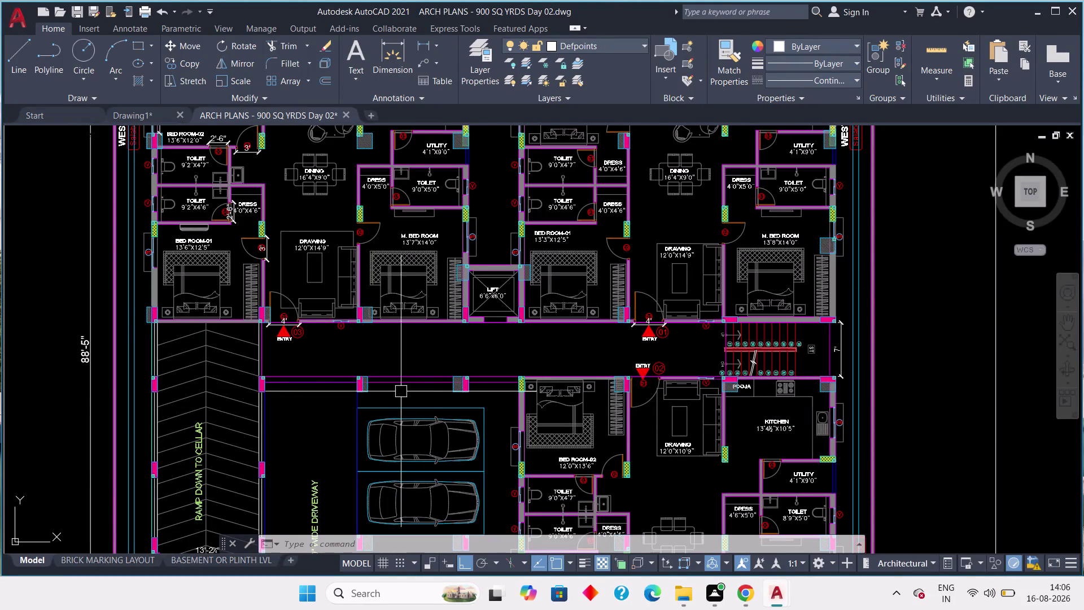
Center the ARCH PLANS reference on the corridor entry doors and upper unit block.
scroll(up, 3)
scroll(down, 3)
middle_drag(276, 335, 285, 347)
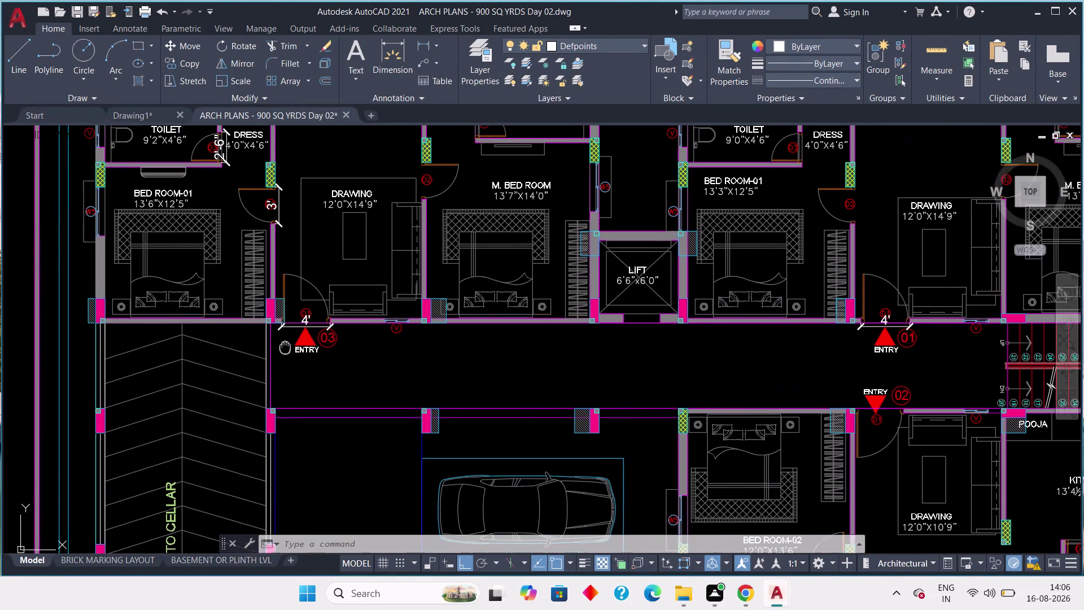
middle_drag(284, 347, 285, 348)
scroll(down, 3)
middle_drag(294, 348, 337, 391)
middle_click(339, 392)
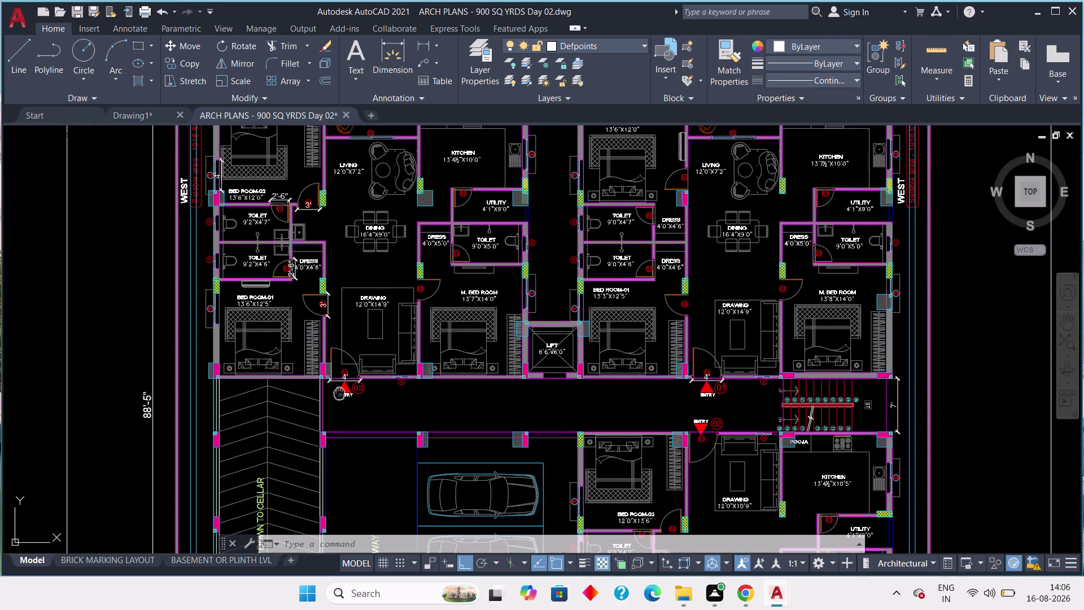
Switch to Drawing1 and bring the whole wall plan into view.
click(129, 112)
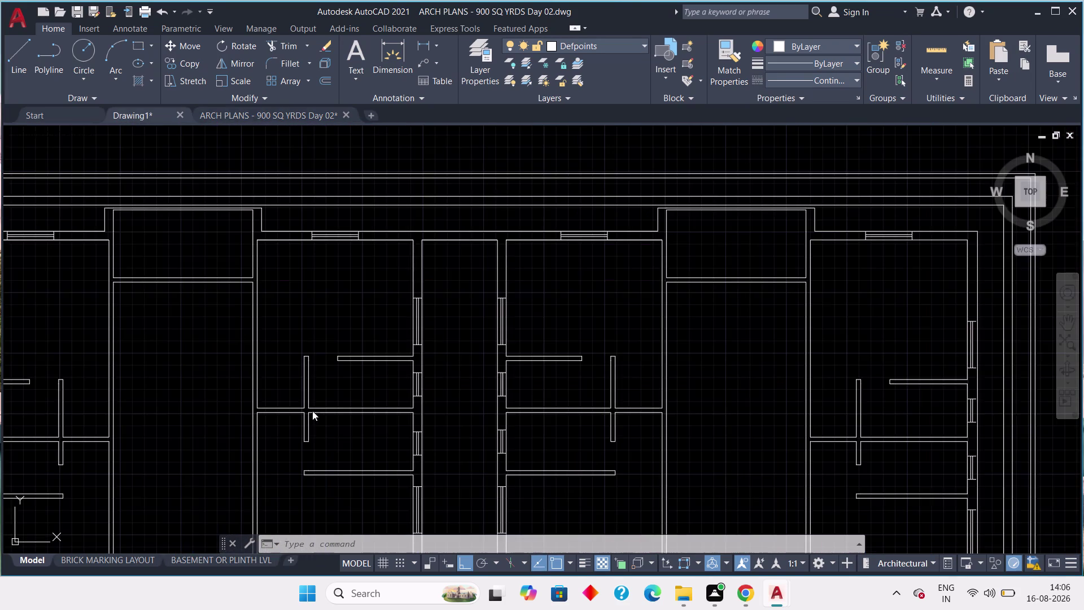
middle_drag(337, 436, 432, 273)
scroll(down, 3)
middle_drag(322, 311, 361, 349)
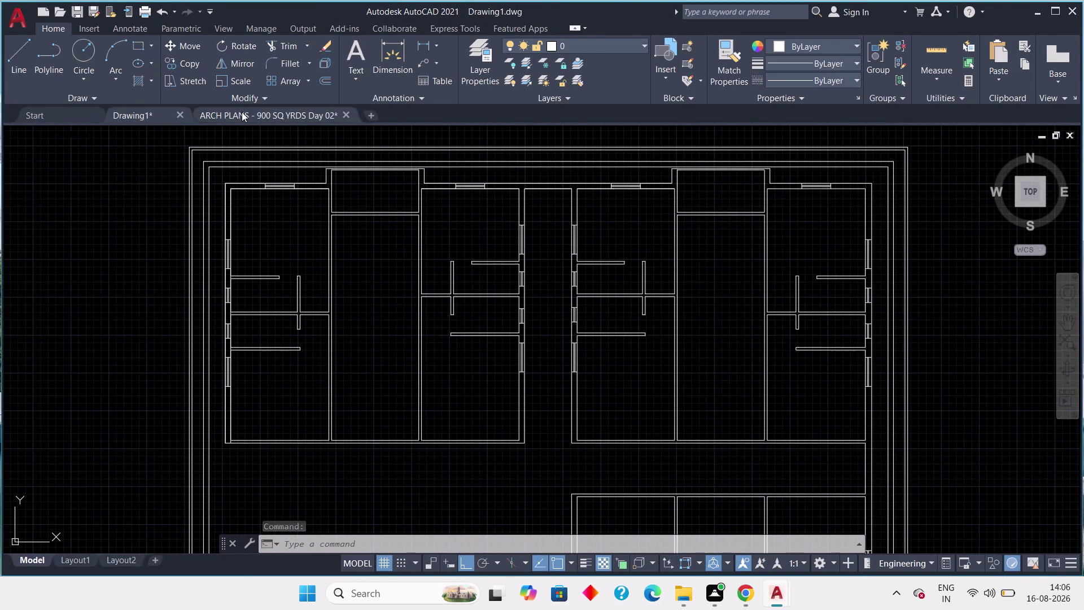
Check the ENTRY 03 door area in ARCH PLANS, then return to Drawing1.
click(243, 112)
middle_drag(383, 357, 401, 303)
scroll(up, 3)
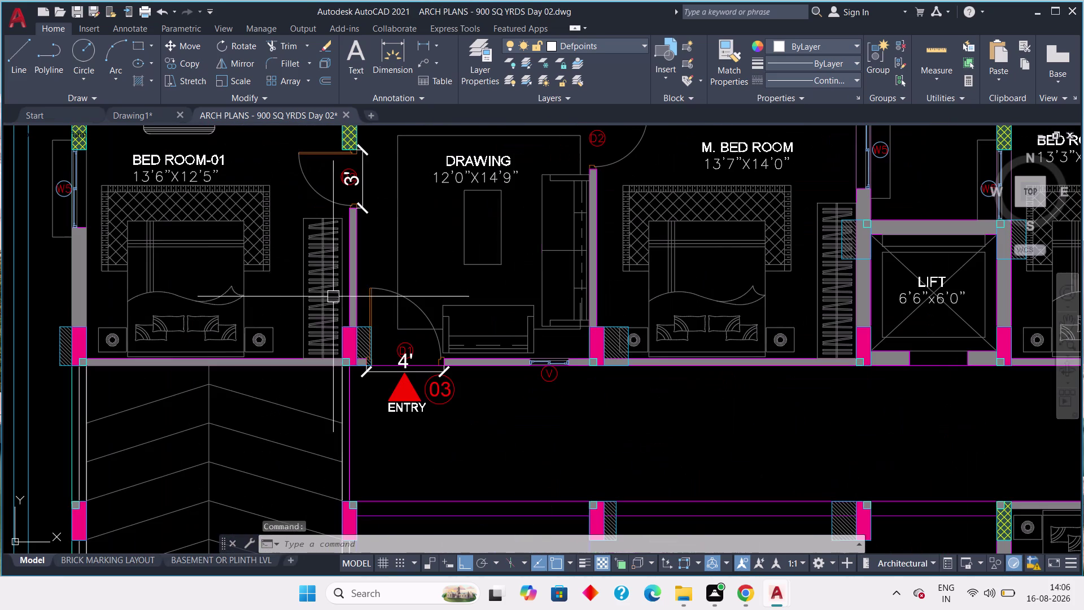
click(130, 116)
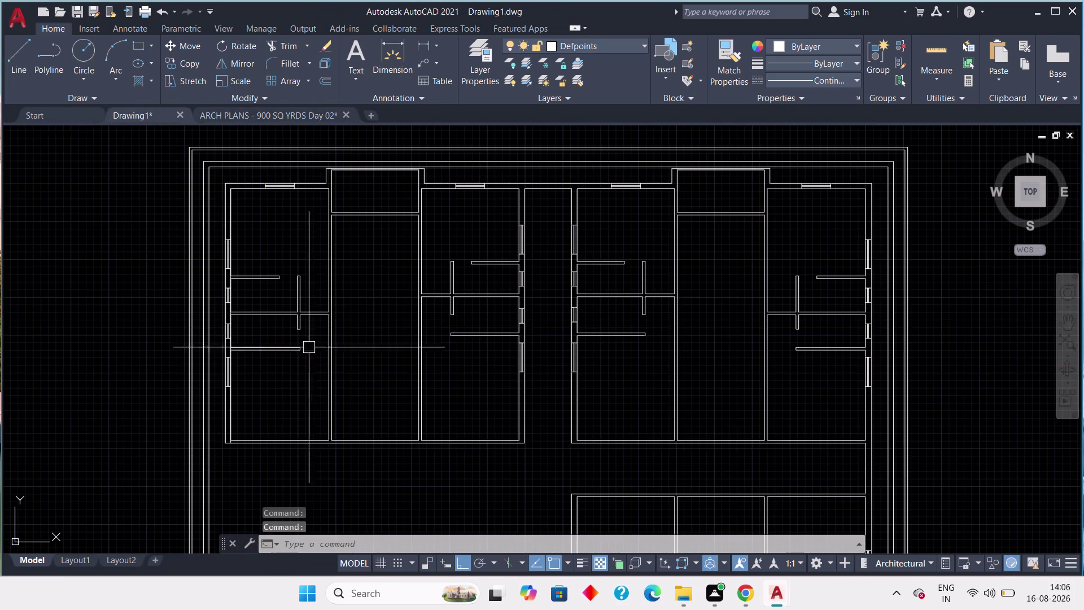
Pan the reference along the corridor past the lift and ENTRY 01–03, then return to Drawing1.
click(260, 110)
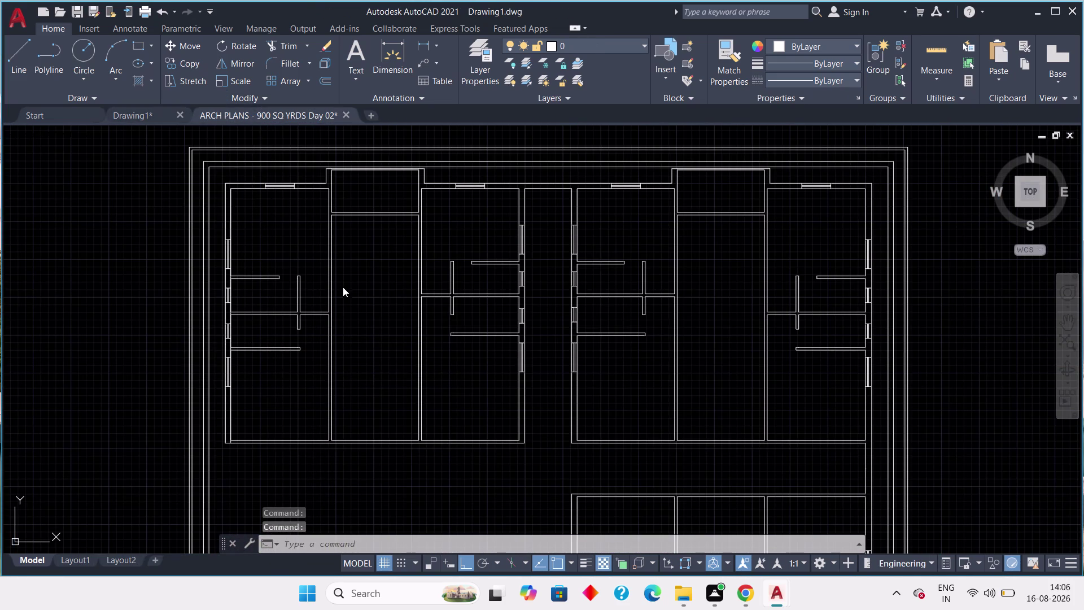
middle_drag(424, 348, 364, 334)
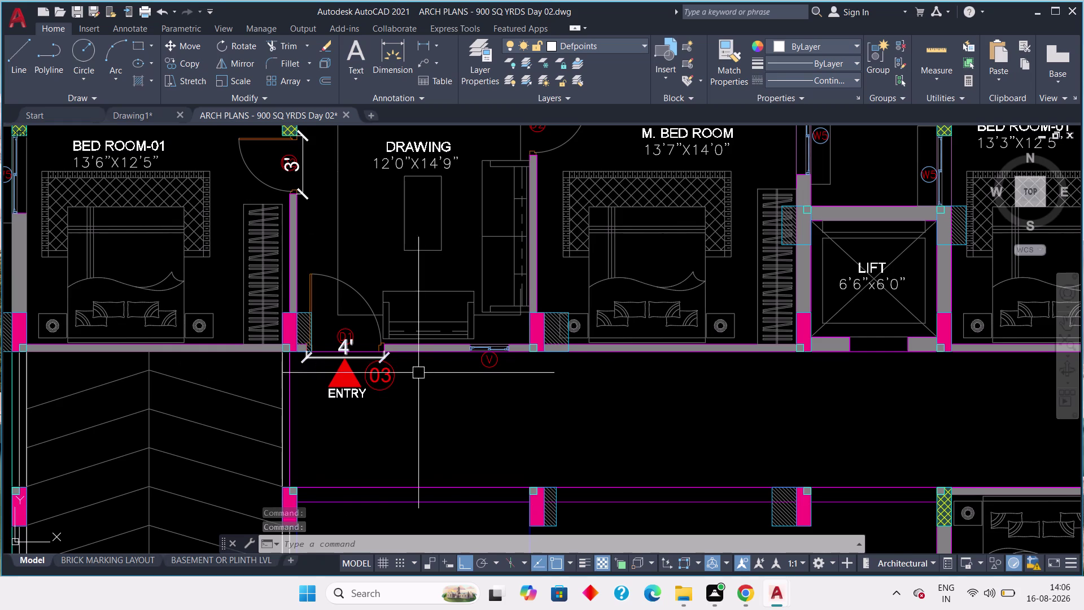
scroll(up, 3)
scroll(down, 3)
middle_drag(583, 361, 460, 300)
scroll(up, 3)
middle_drag(408, 300, 322, 304)
middle_drag(645, 307, 299, 297)
scroll(down, 3)
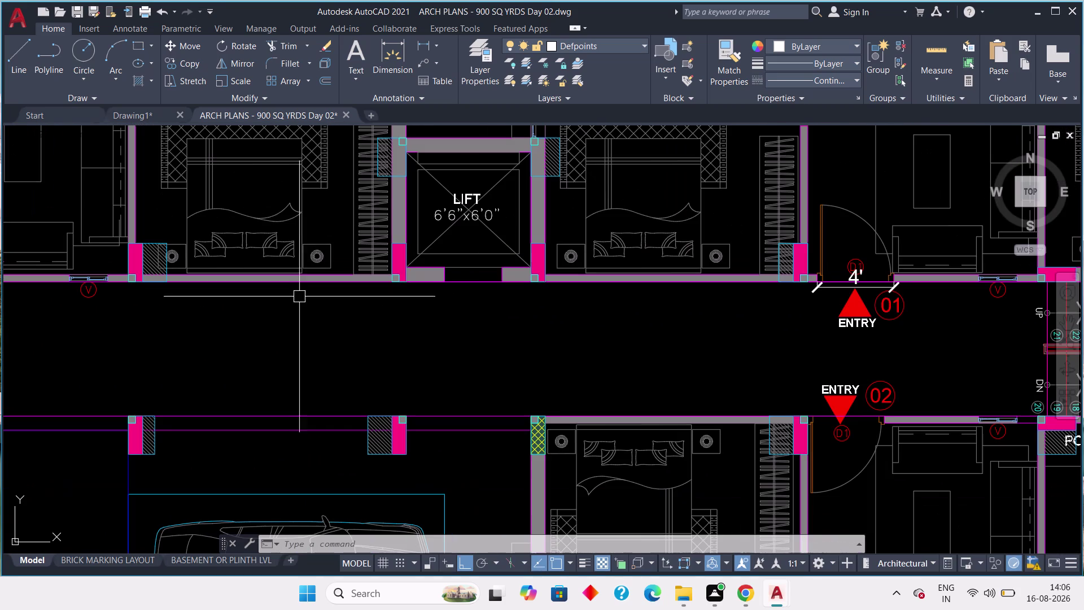
middle_drag(152, 282, 361, 277)
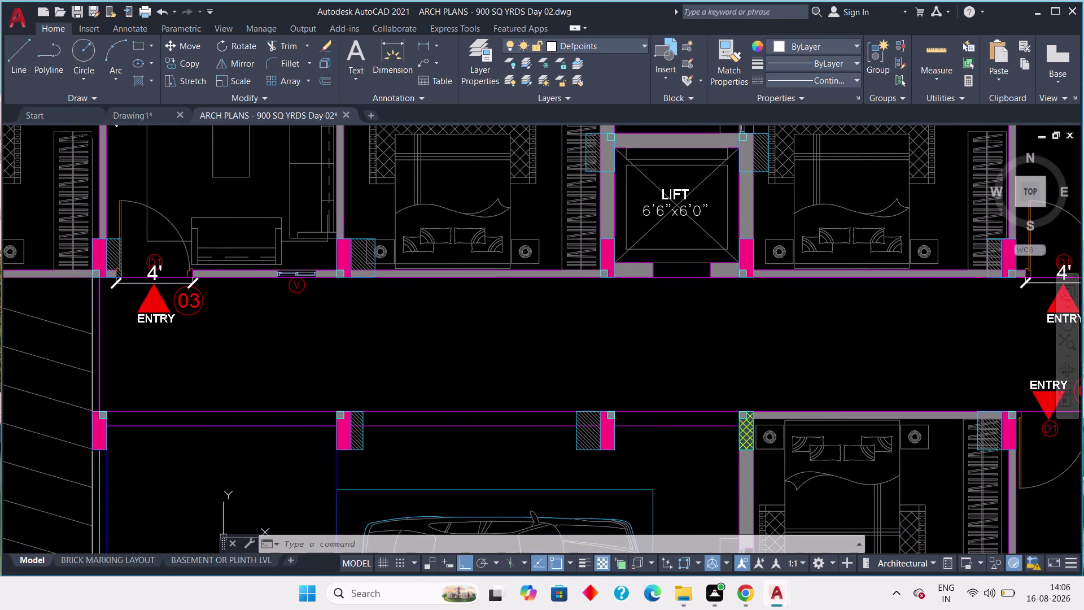
middle_drag(90, 282, 164, 292)
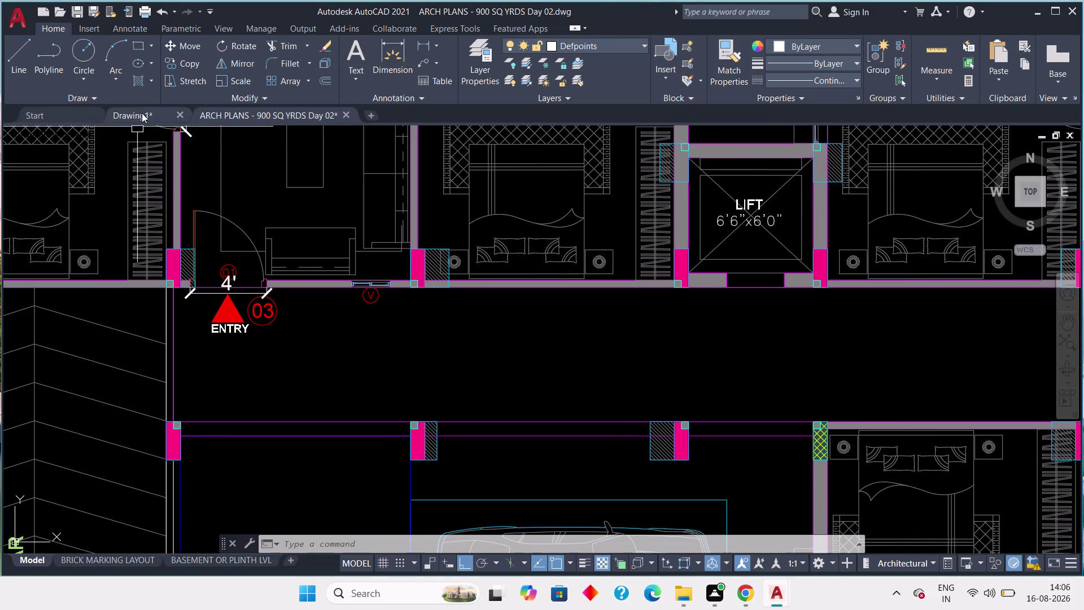
click(141, 113)
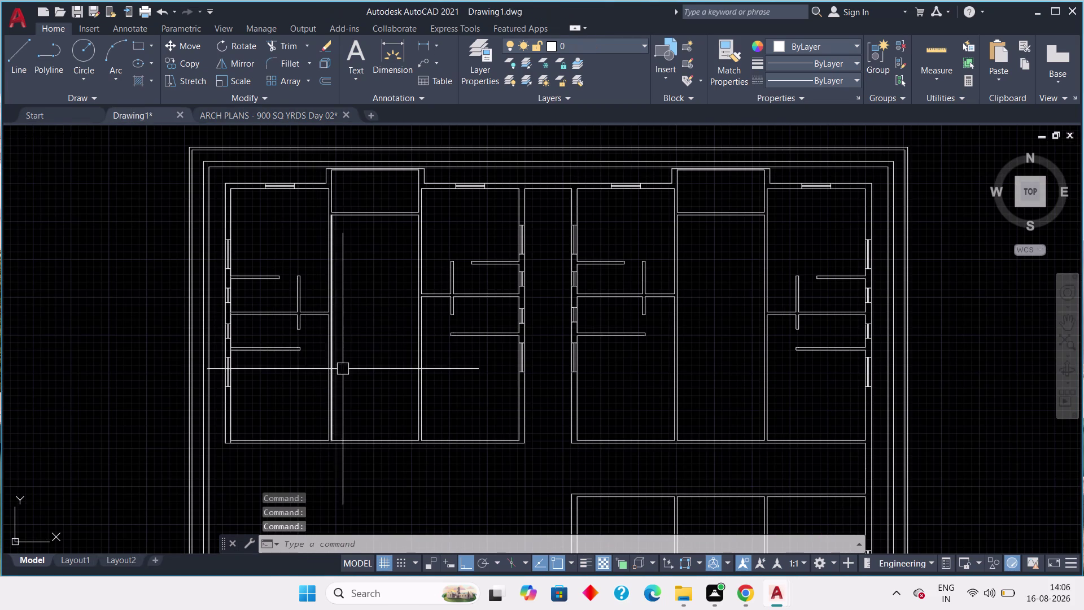
middle_drag(347, 376, 277, 268)
scroll(up, 3)
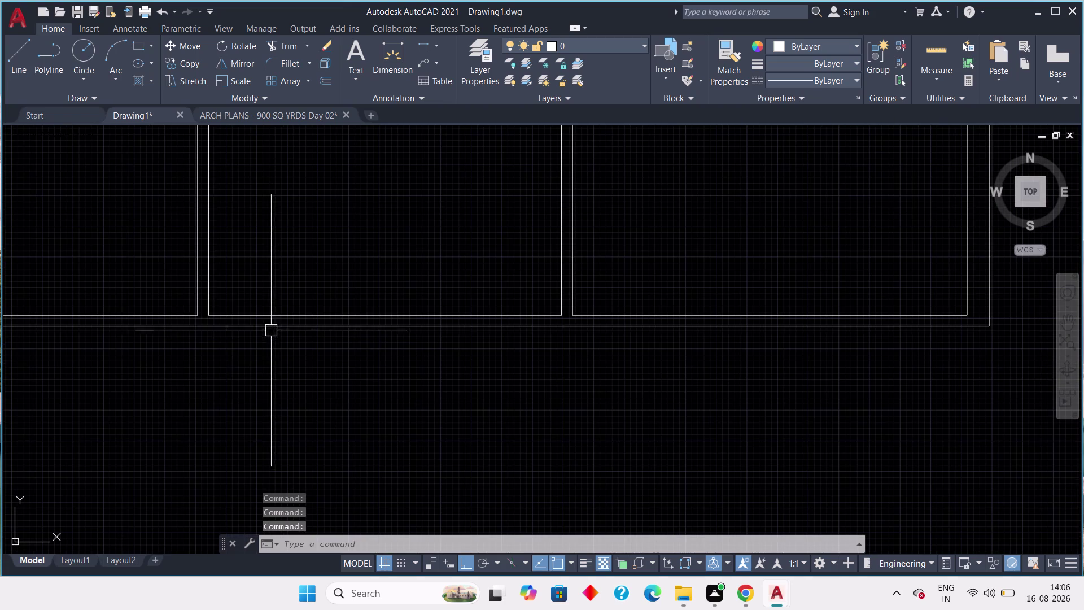
click(8, 50)
scroll(up, 3)
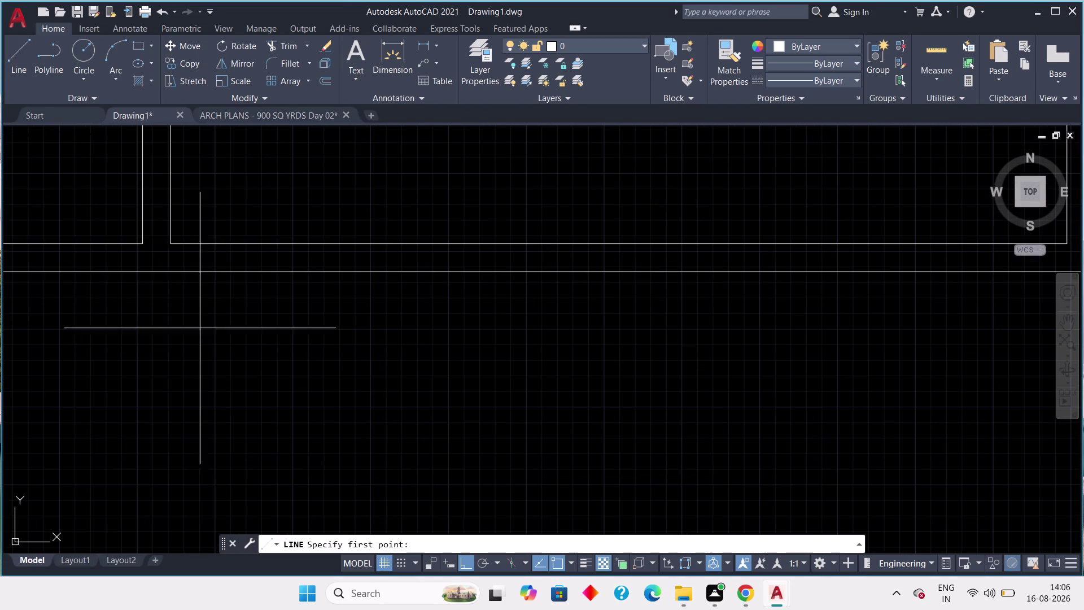
click(173, 245)
click(174, 271)
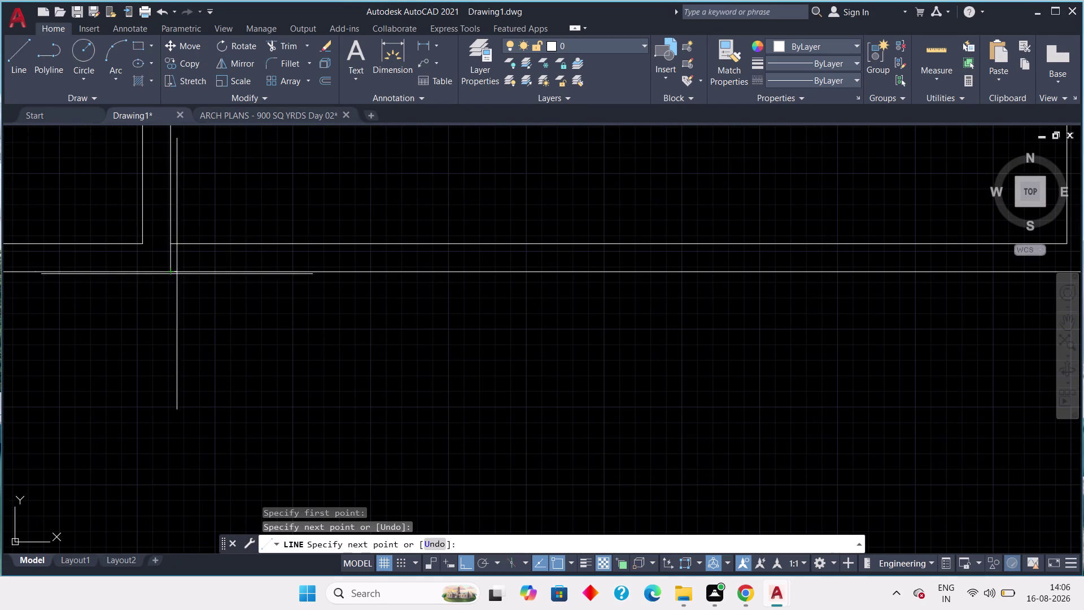
key(Escape)
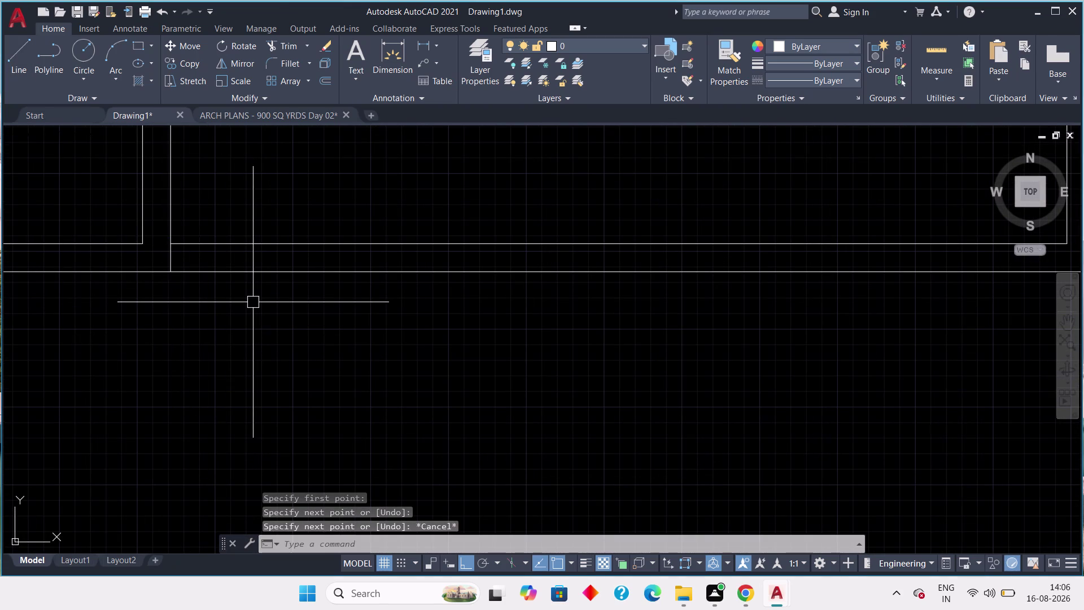
scroll(down, 3)
middle_drag(453, 193, 315, 250)
scroll(down, 3)
scroll(down, 3)
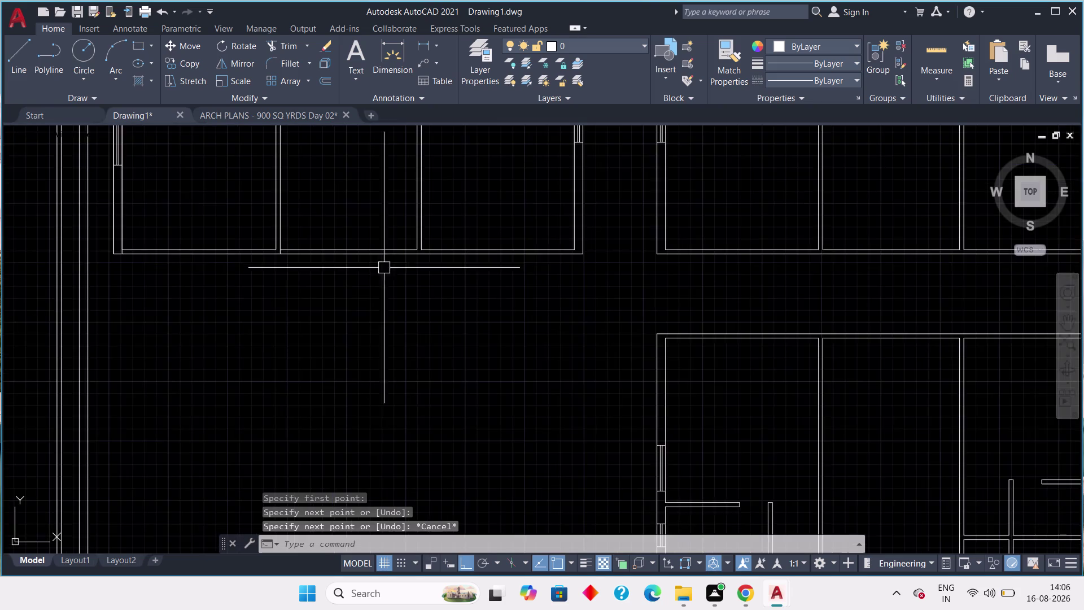
middle_drag(426, 274, 325, 277)
scroll(down, 3)
scroll(up, 3)
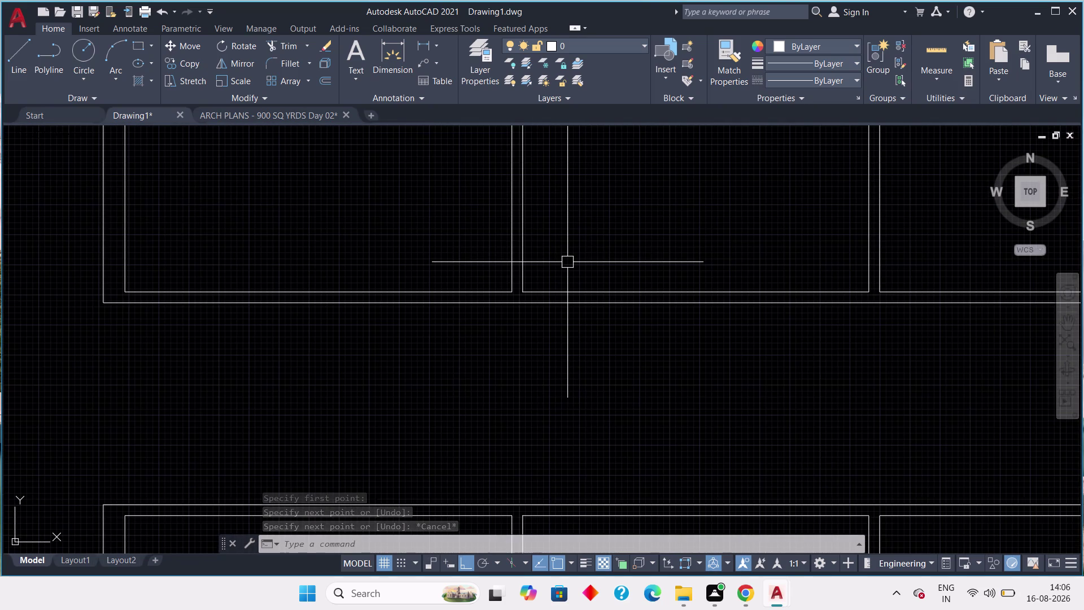
key(space)
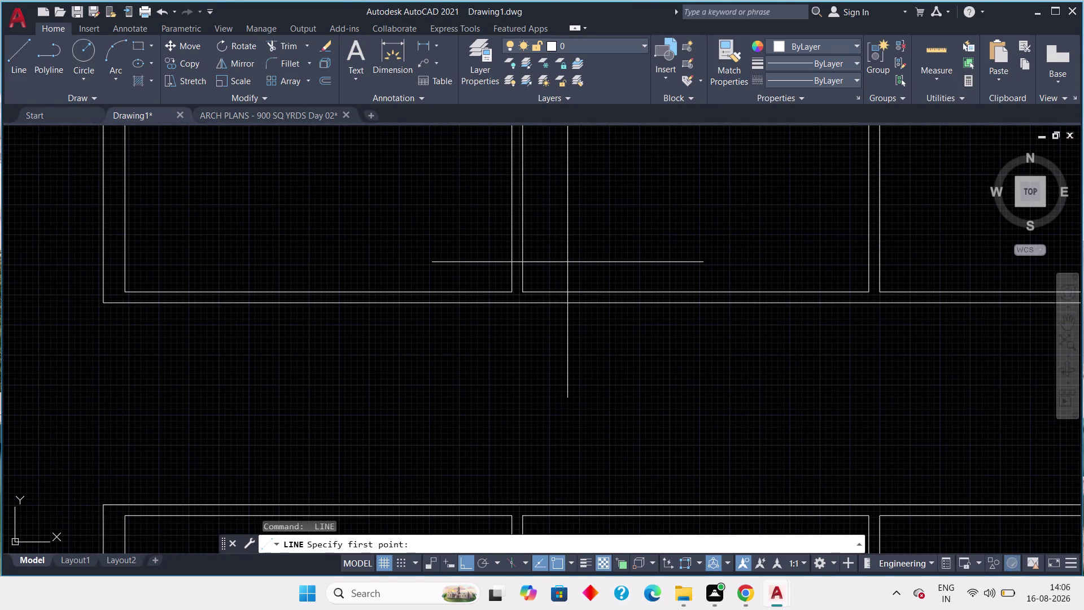
scroll(up, 3)
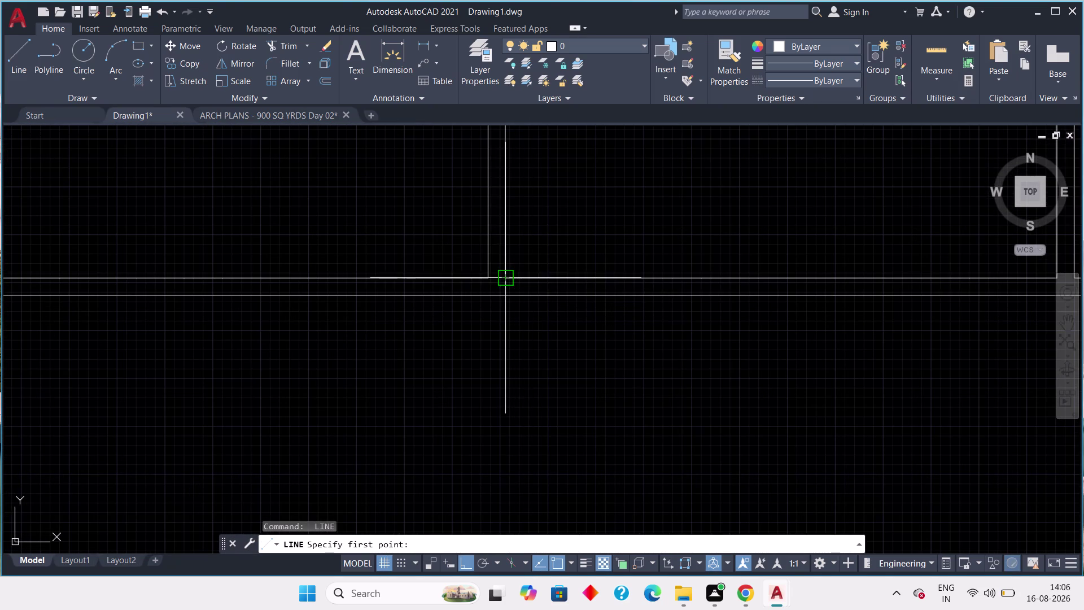
click(508, 280)
click(507, 299)
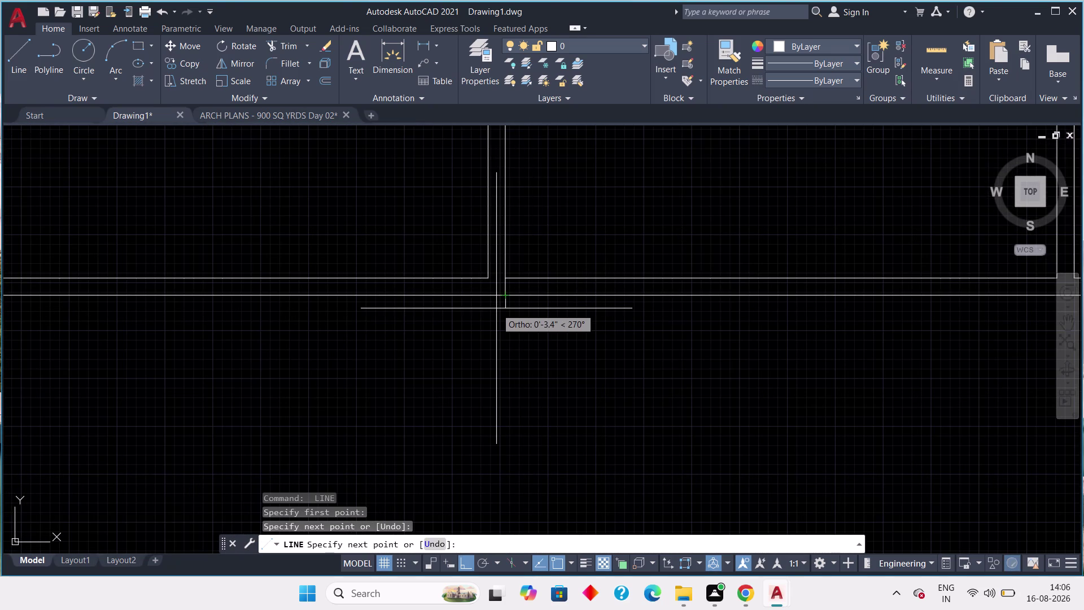
key(Escape)
scroll(down, 3)
middle_drag(513, 347, 464, 301)
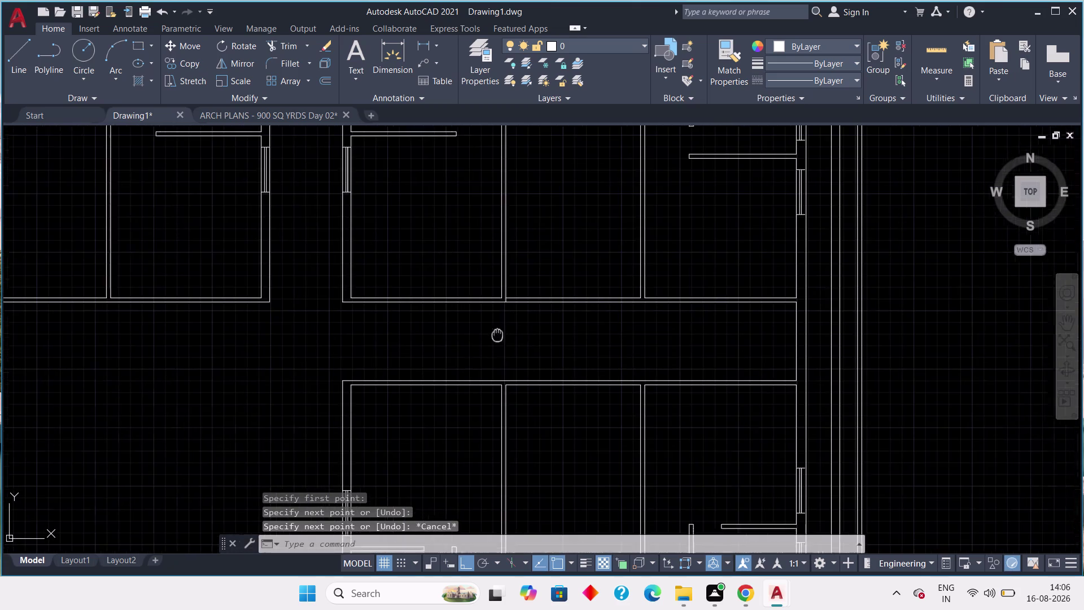
middle_drag(463, 301, 436, 247)
scroll(down, 3)
middle_drag(422, 405, 420, 365)
middle_drag(432, 316, 402, 382)
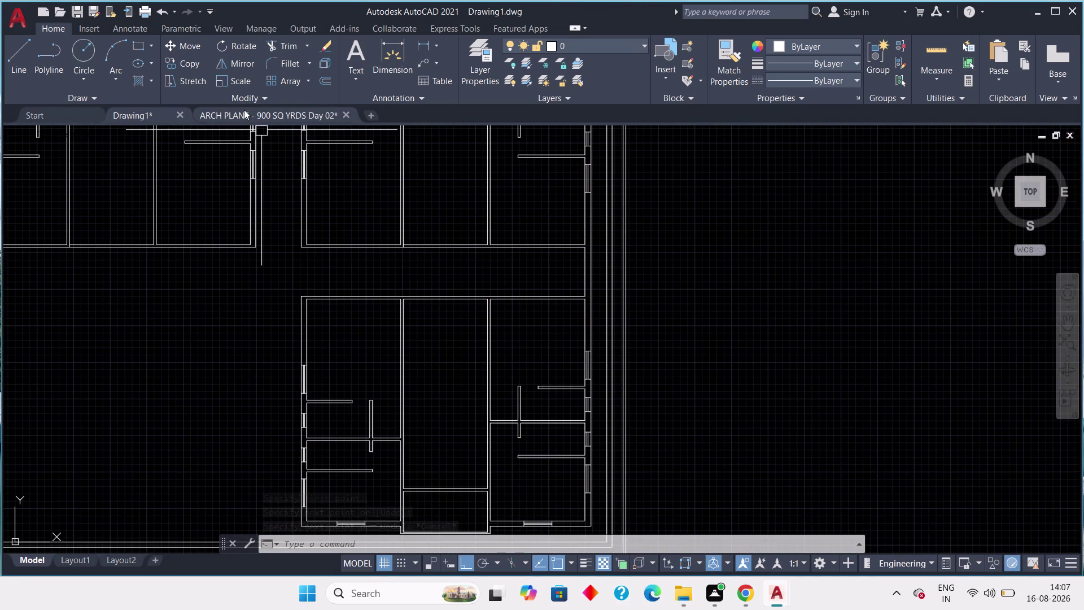
click(244, 110)
scroll(down, 3)
middle_drag(509, 333, 459, 306)
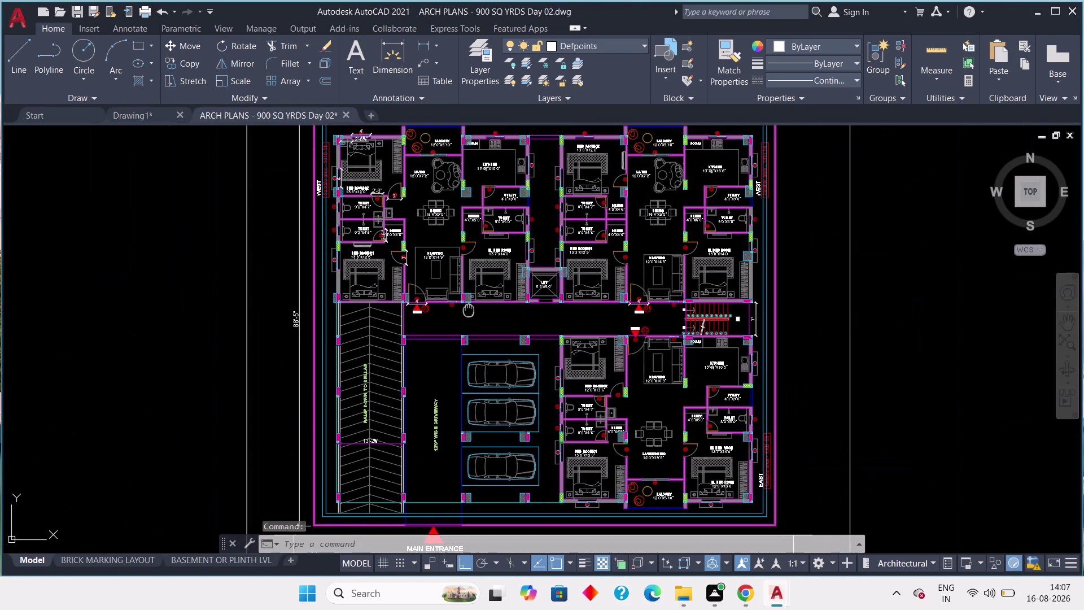
middle_drag(458, 306, 445, 301)
scroll(up, 3)
middle_drag(572, 305, 566, 324)
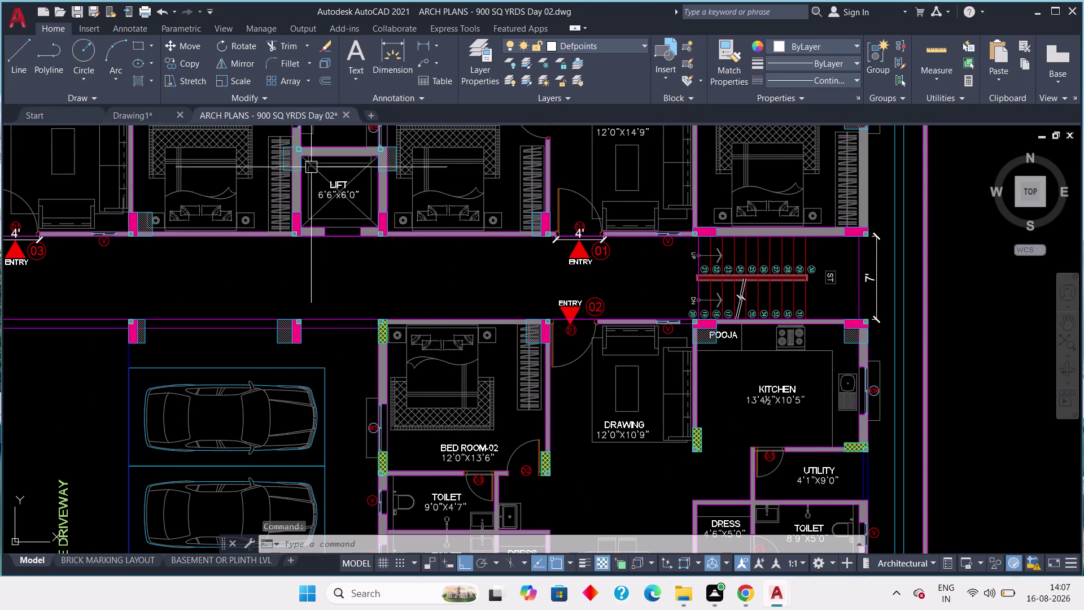
click(120, 112)
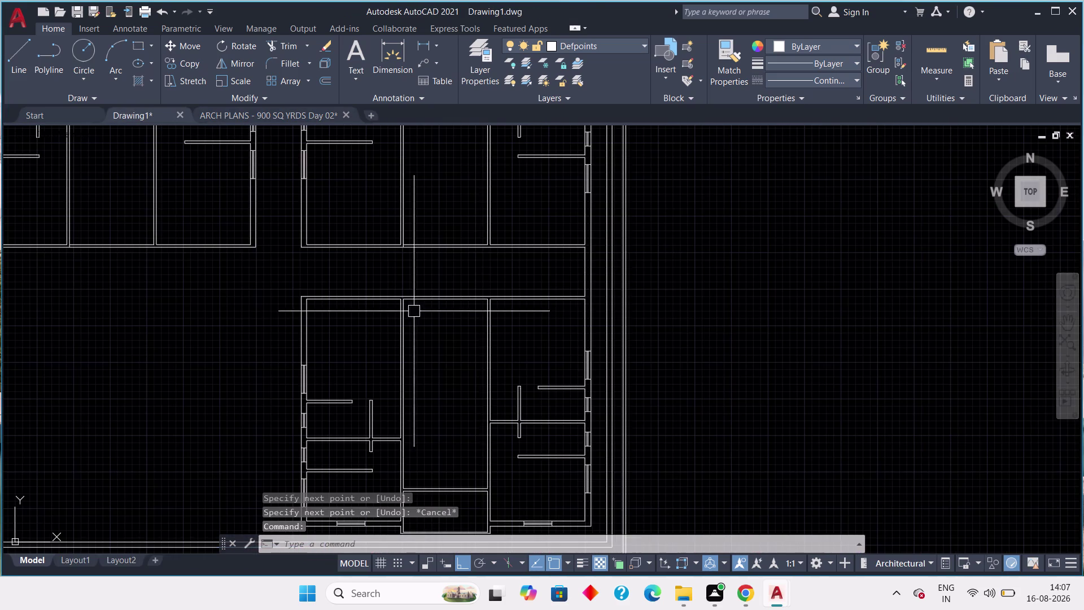
scroll(up, 3)
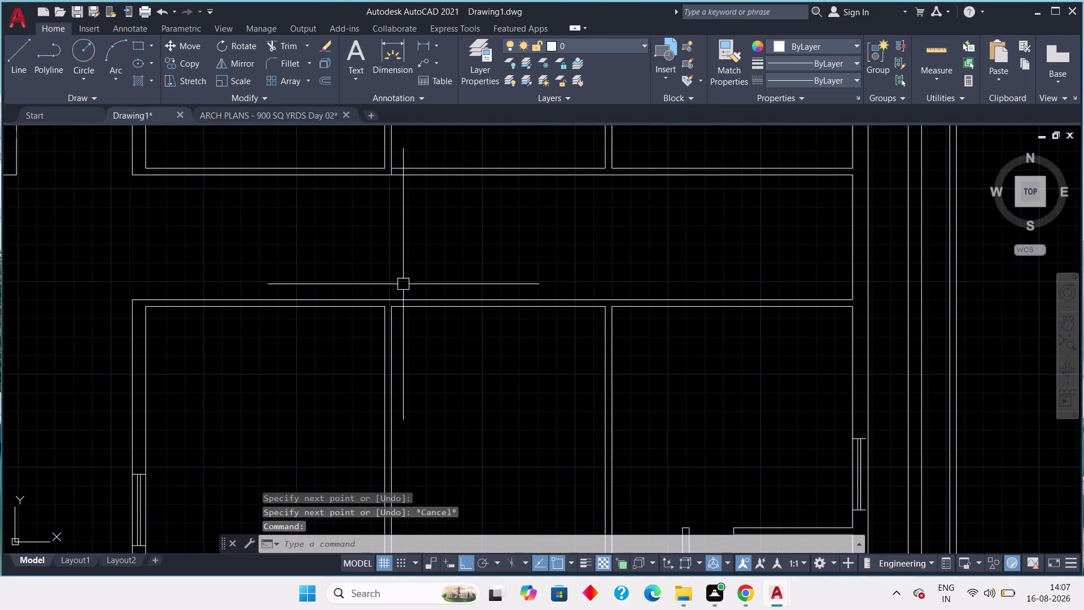
scroll(down, 3)
middle_drag(417, 257, 435, 308)
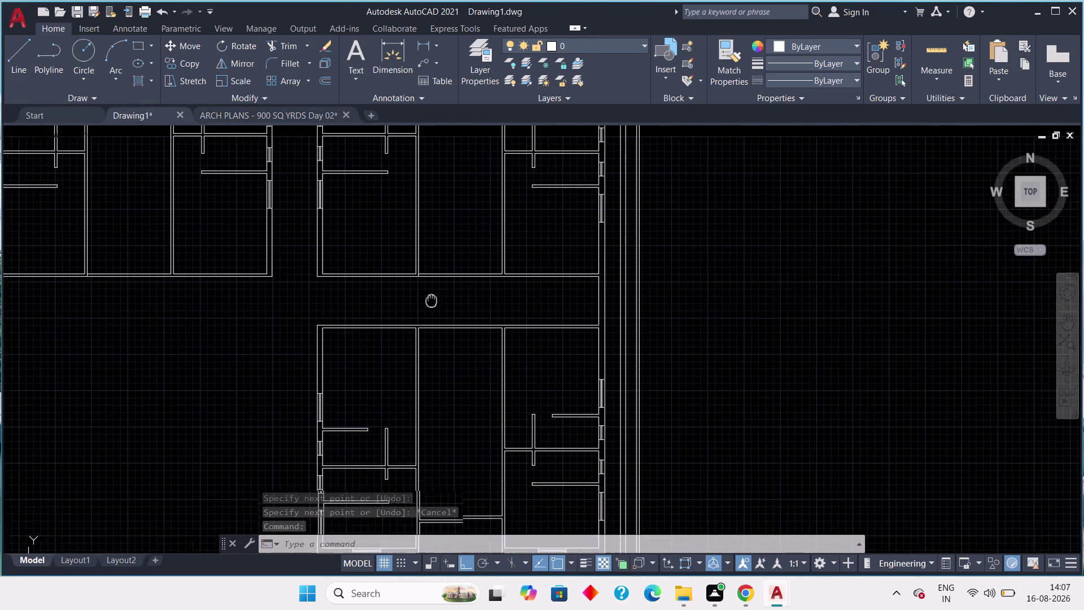
middle_drag(434, 307, 441, 337)
scroll(up, 3)
middle_drag(440, 356, 448, 290)
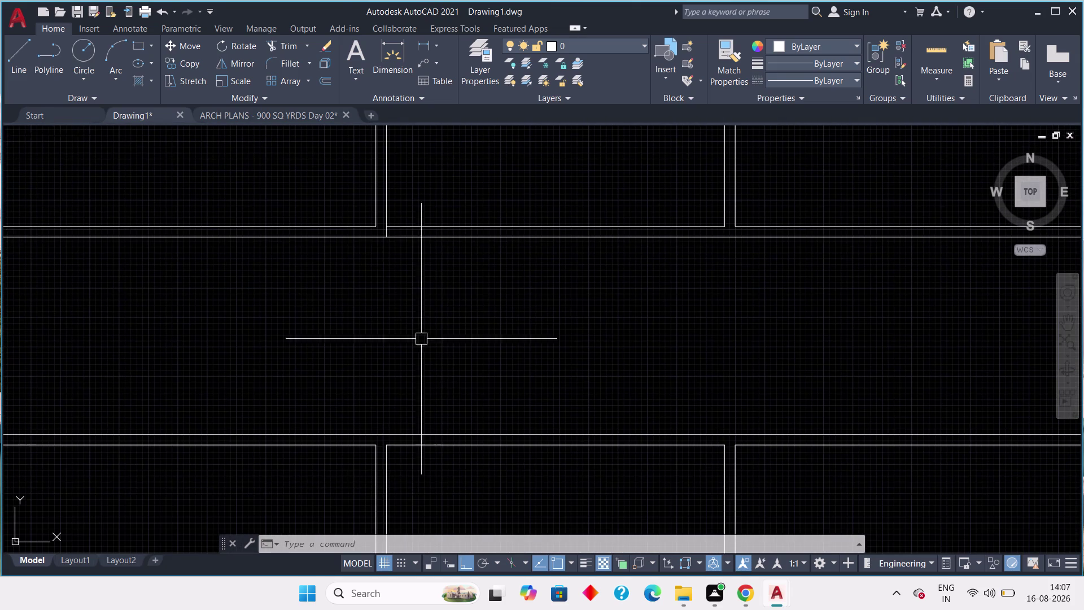
click(22, 58)
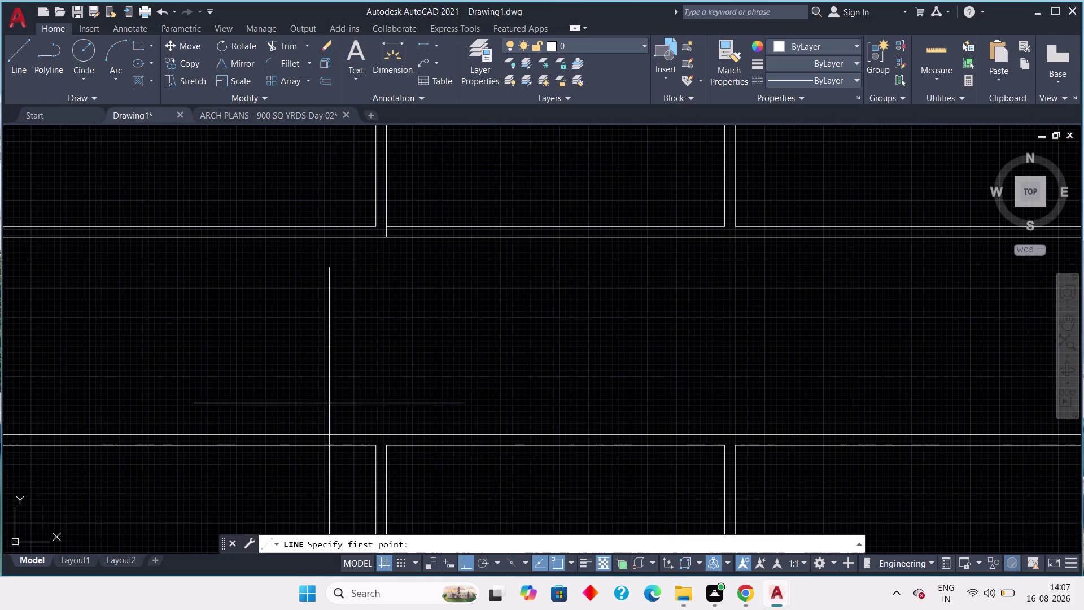
scroll(up, 3)
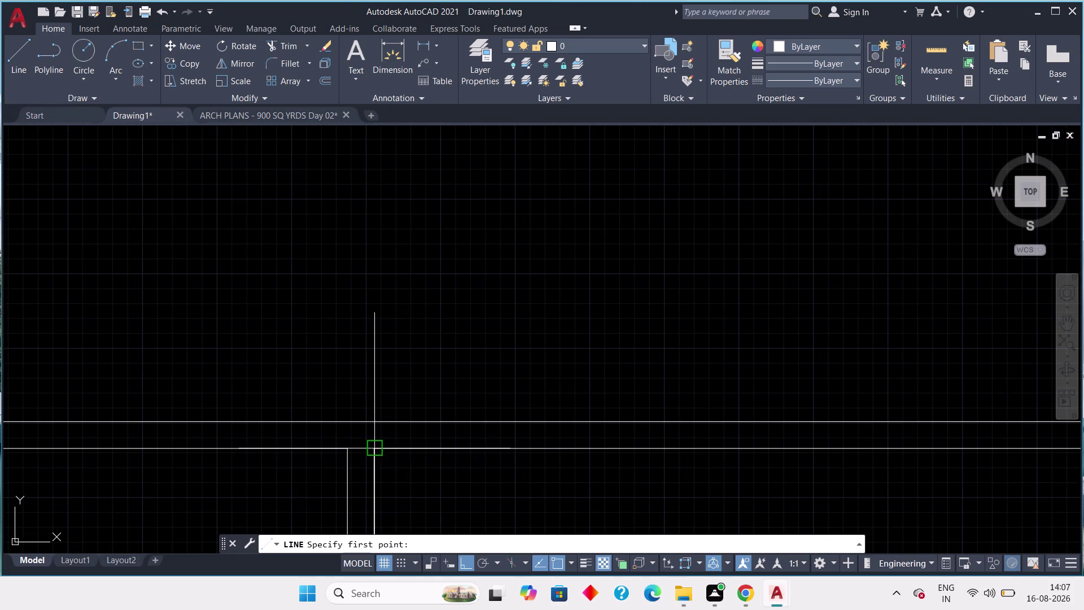
click(372, 454)
click(373, 426)
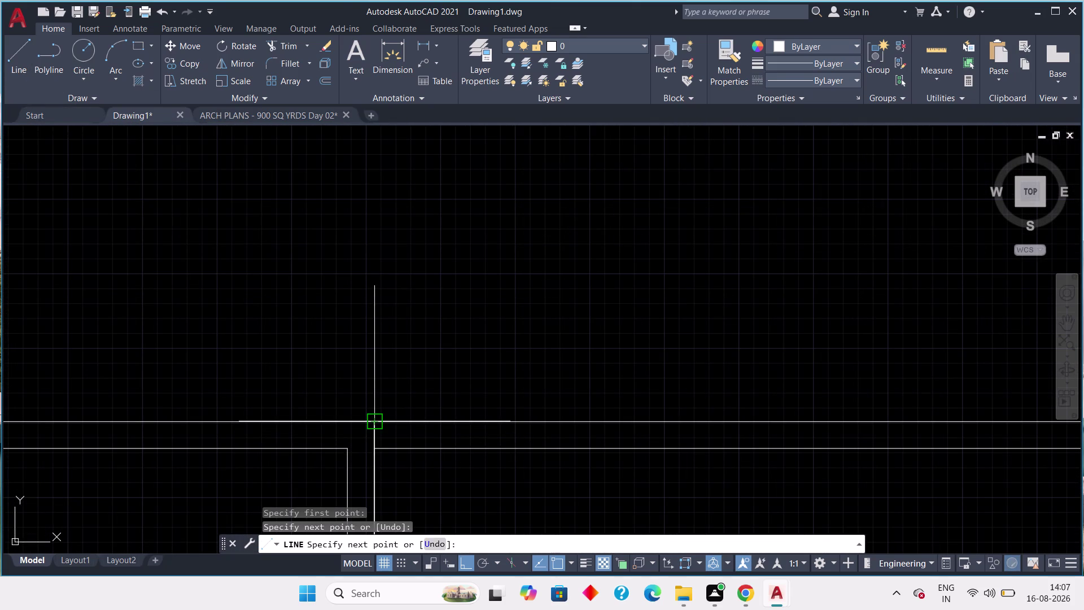
key(Escape)
key(Escape)
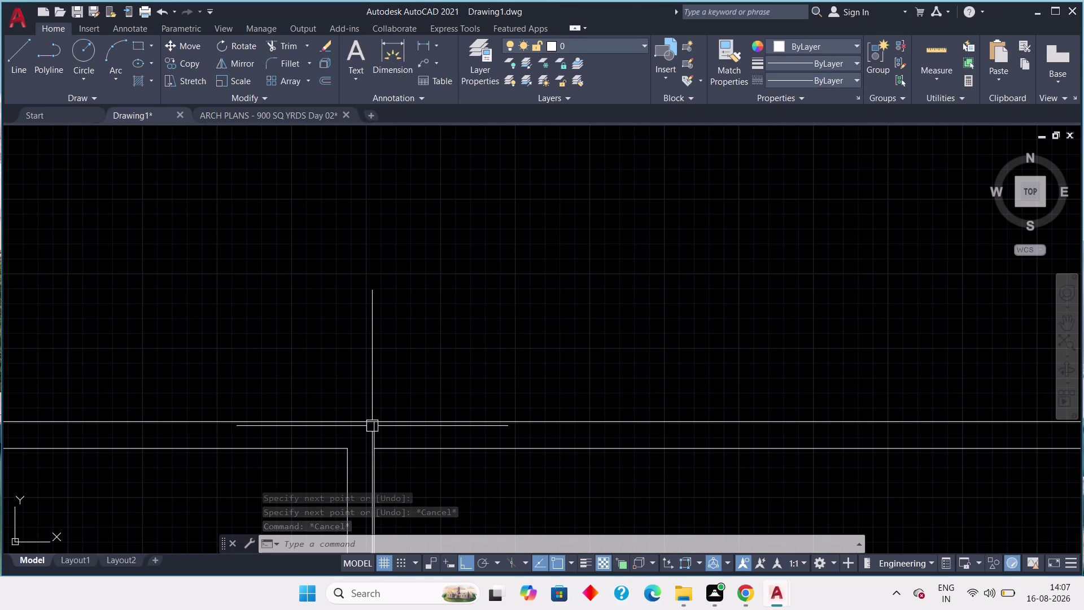
scroll(down, 3)
middle_drag(398, 393, 374, 420)
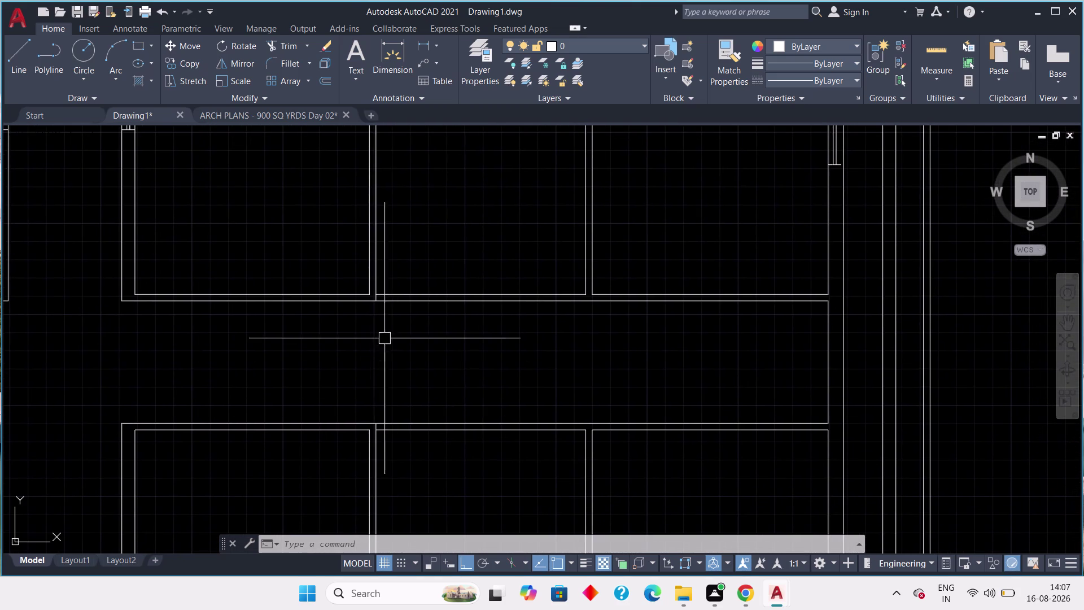
scroll(up, 3)
middle_drag(392, 325, 398, 340)
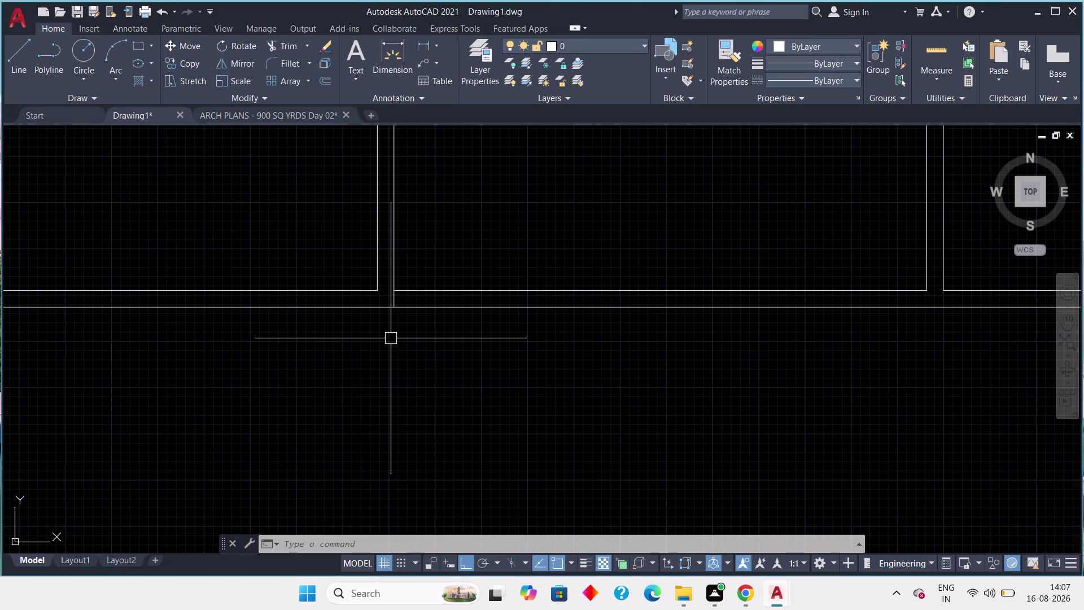
text(off 4)
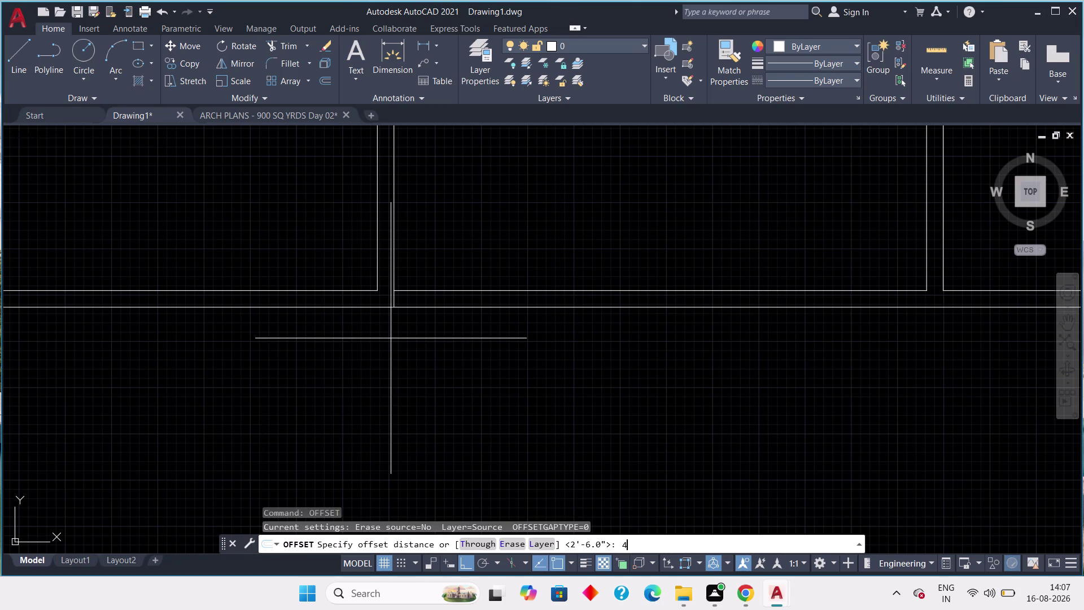
Set the offset distance to 4 feet and copy the first corridor edge line.
text(')
key(space)
scroll(up, 3)
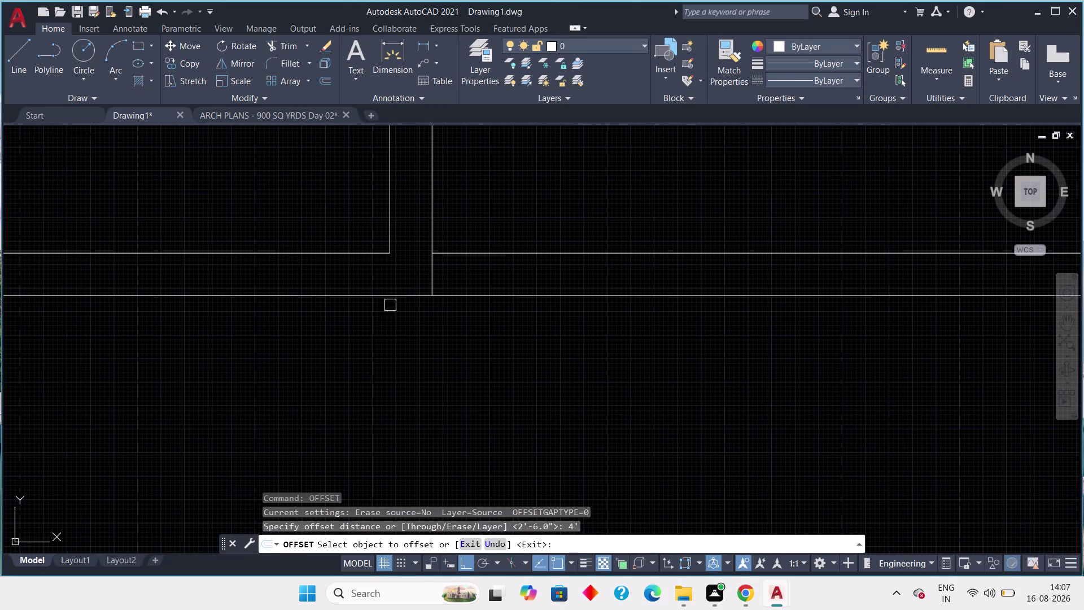
click(434, 278)
click(482, 273)
Offset a second corridor wall line 4 feet.
scroll(down, 3)
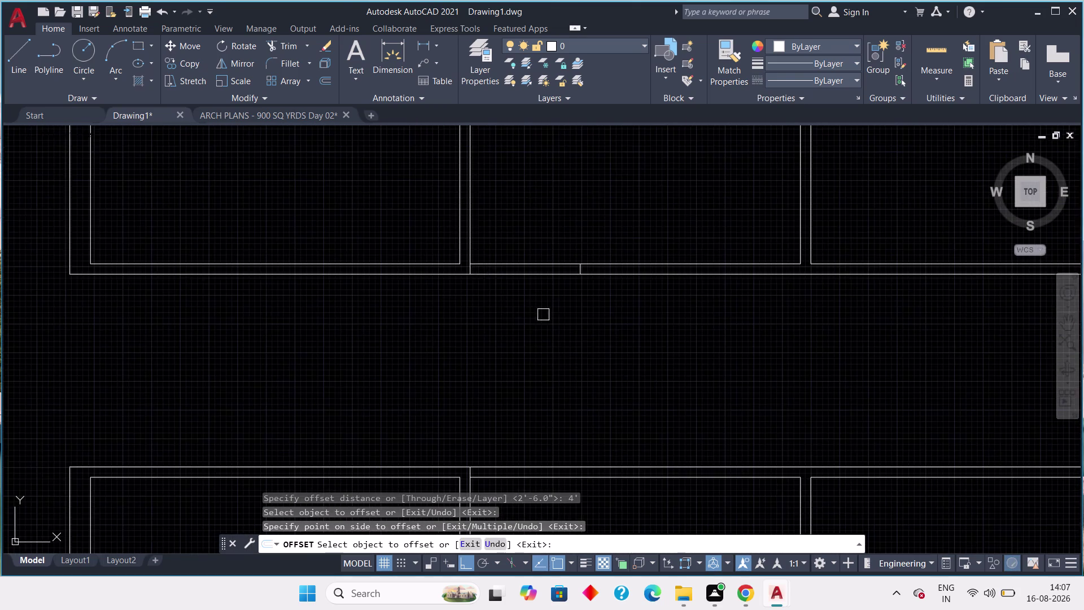
scroll(down, 3)
middle_drag(544, 315, 523, 319)
scroll(up, 3)
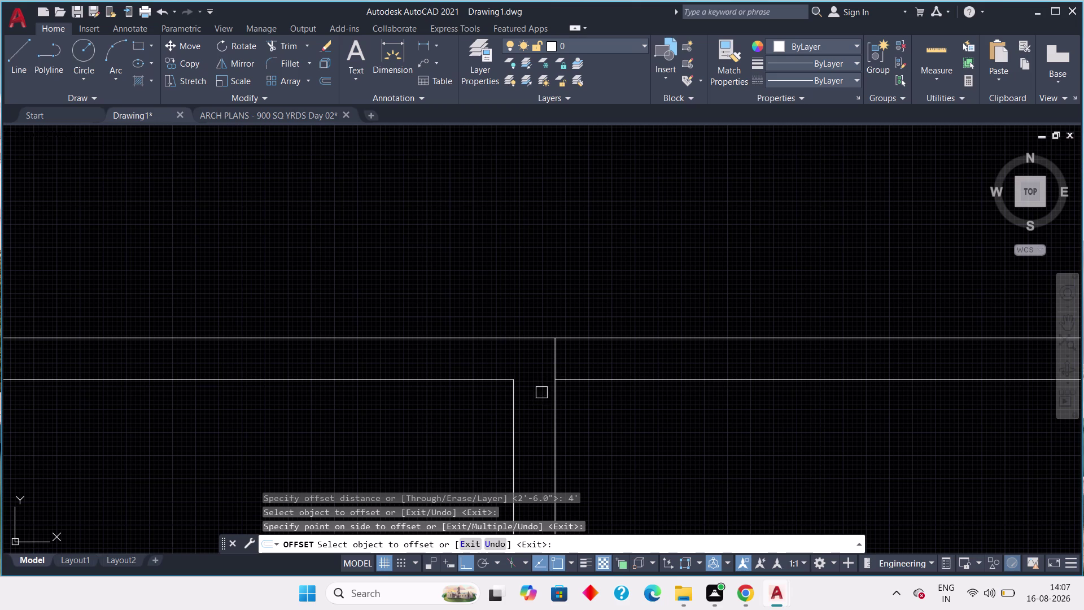
click(556, 359)
click(608, 362)
Offset a third corridor wall line 4 feet and end the Offset command.
scroll(down, 3)
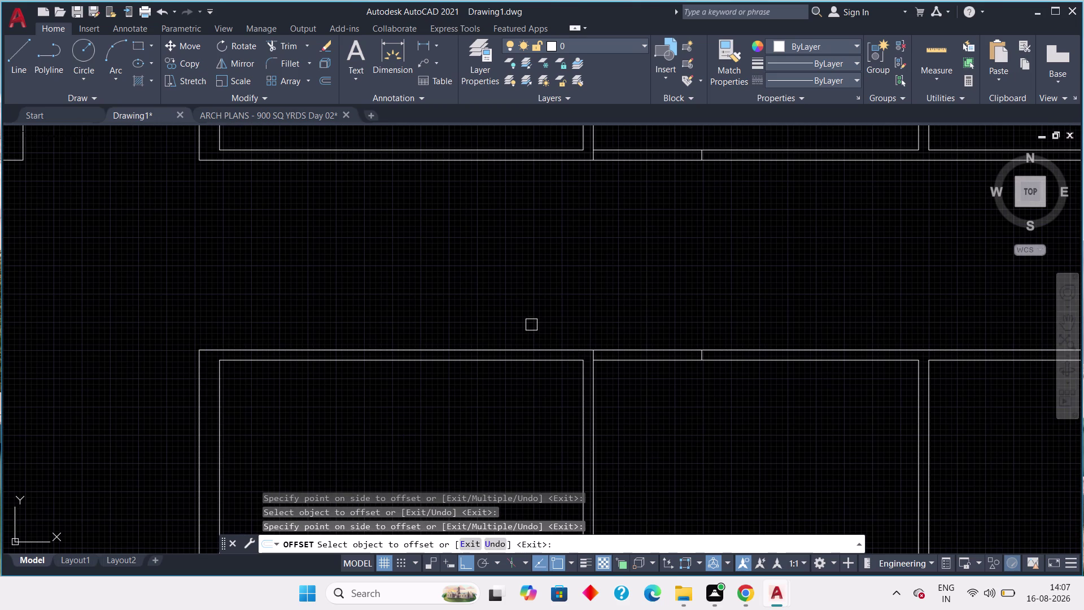
scroll(down, 3)
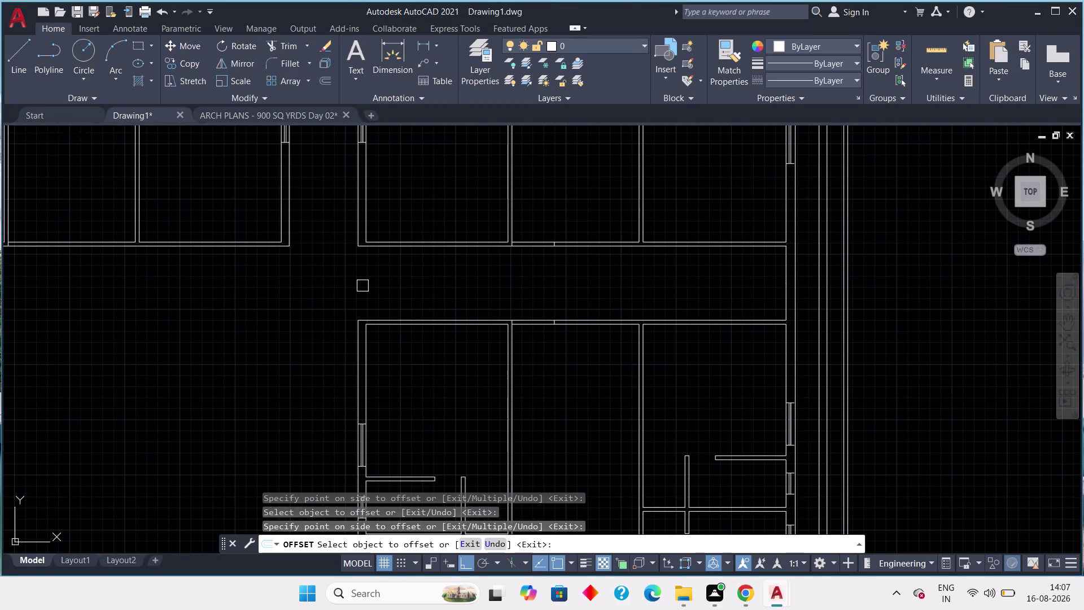
middle_drag(294, 280, 502, 305)
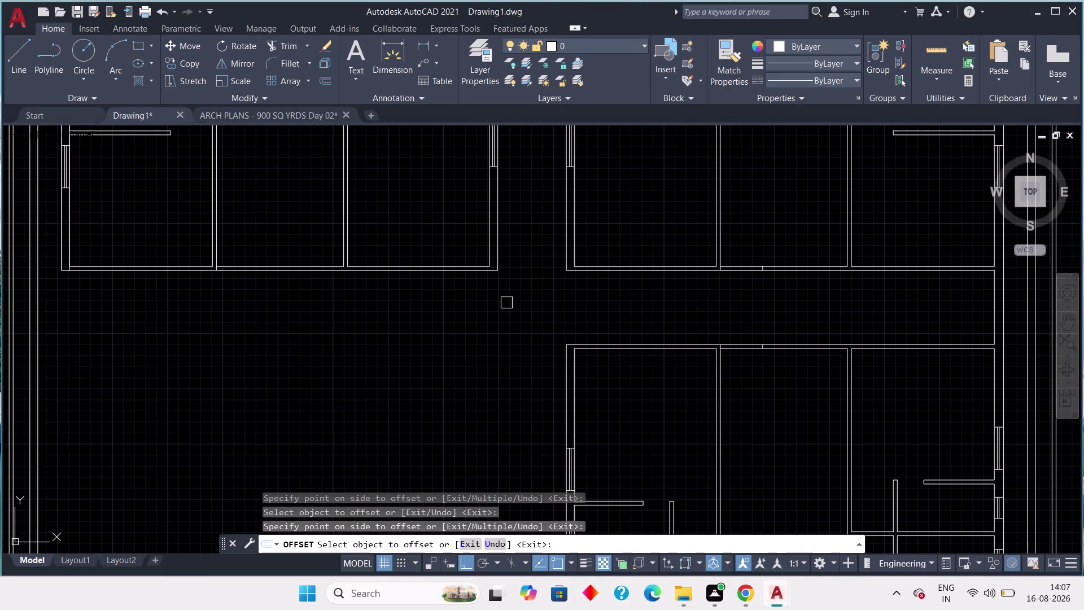
middle_drag(301, 305, 505, 354)
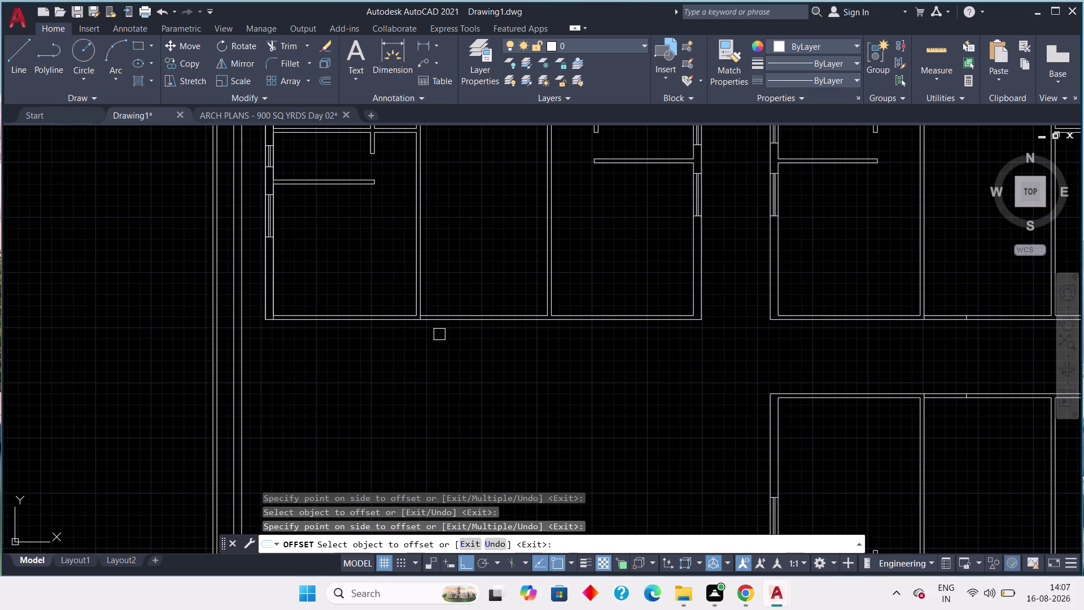
scroll(up, 3)
middle_drag(419, 325, 414, 382)
scroll(down, 3)
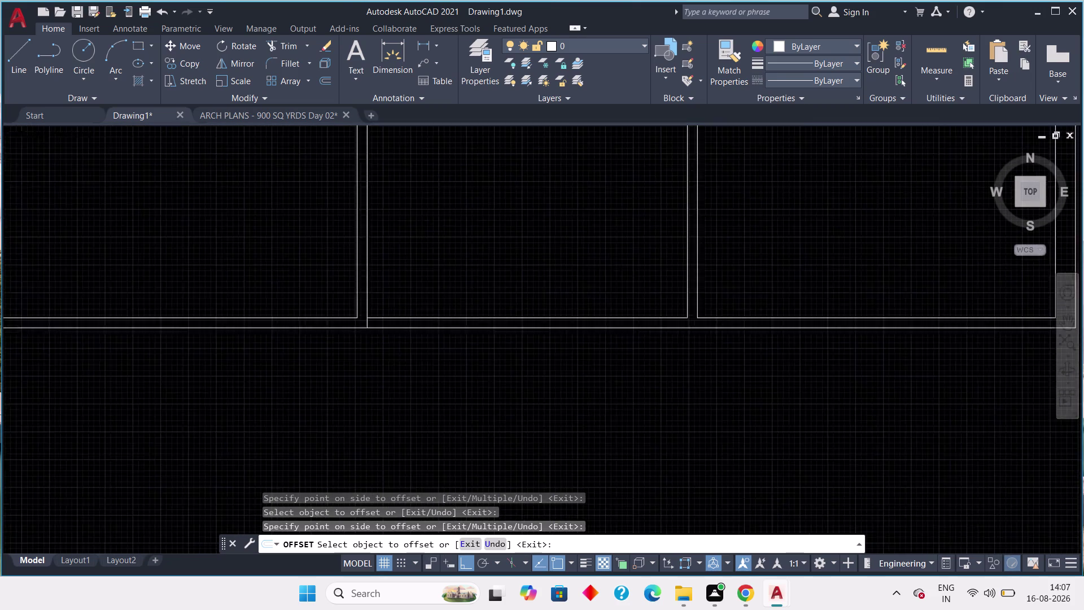
middle_drag(566, 376, 264, 307)
middle_drag(670, 309, 225, 298)
scroll(down, 3)
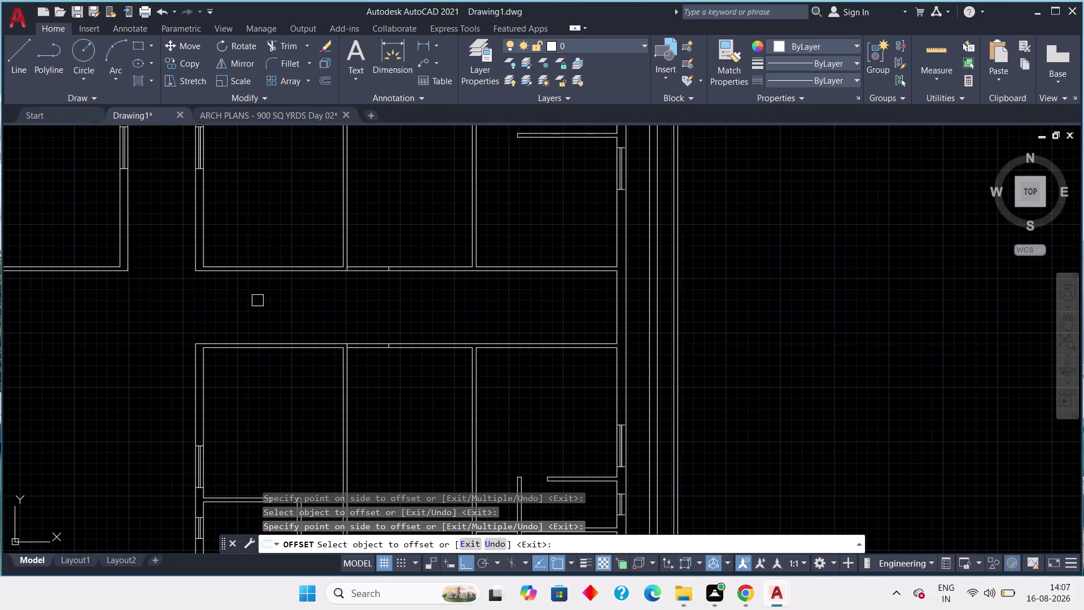
scroll(up, 3)
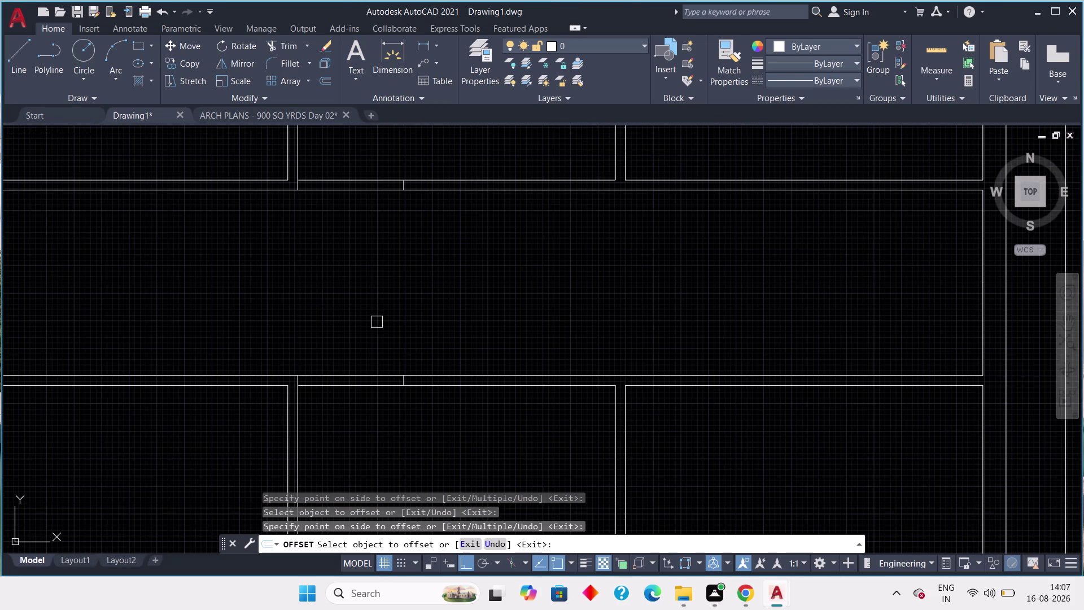
scroll(down, 3)
middle_drag(326, 307, 599, 327)
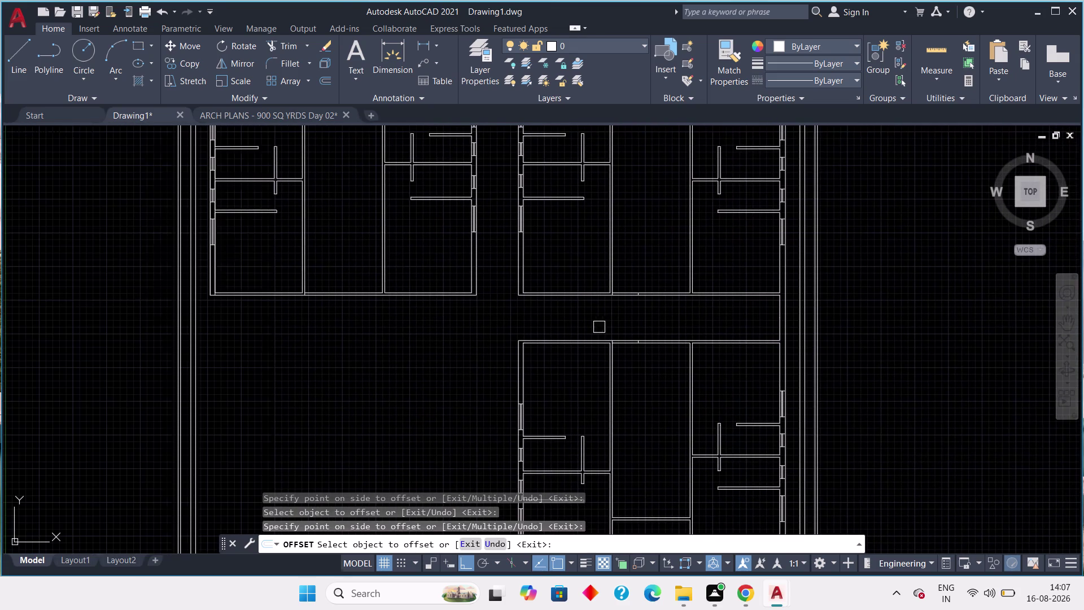
scroll(up, 3)
middle_drag(300, 311, 283, 358)
scroll(up, 3)
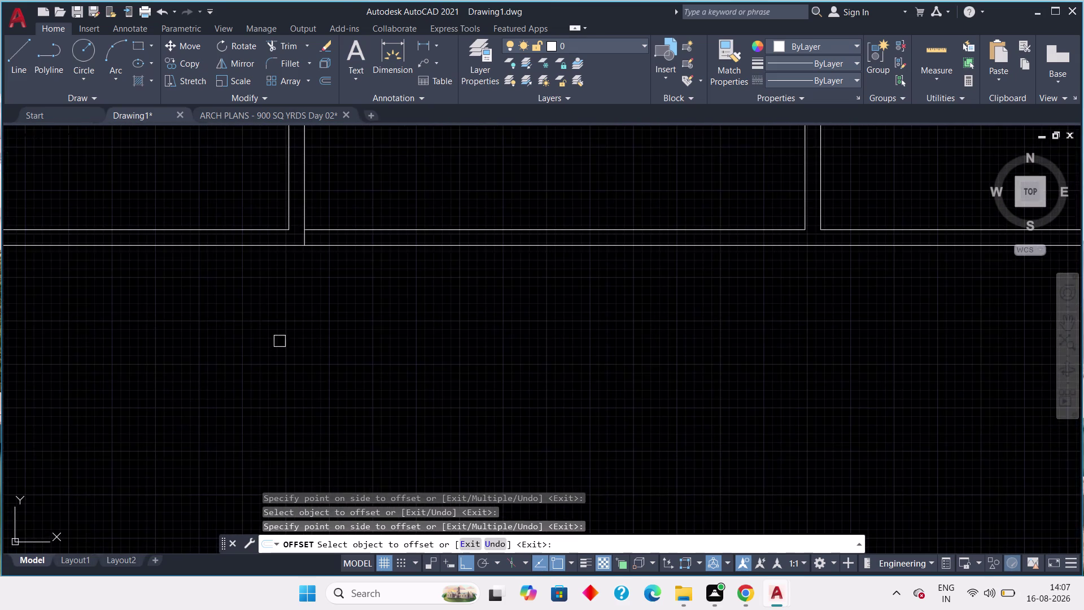
middle_drag(302, 312, 272, 396)
scroll(up, 3)
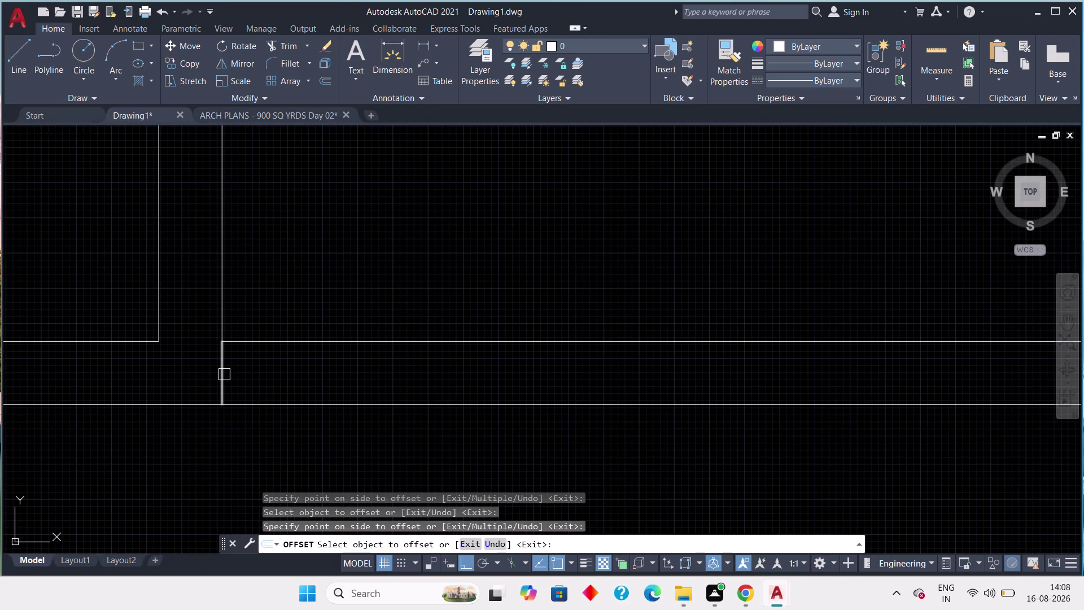
click(224, 375)
click(294, 378)
scroll(down, 3)
middle_drag(404, 386, 272, 329)
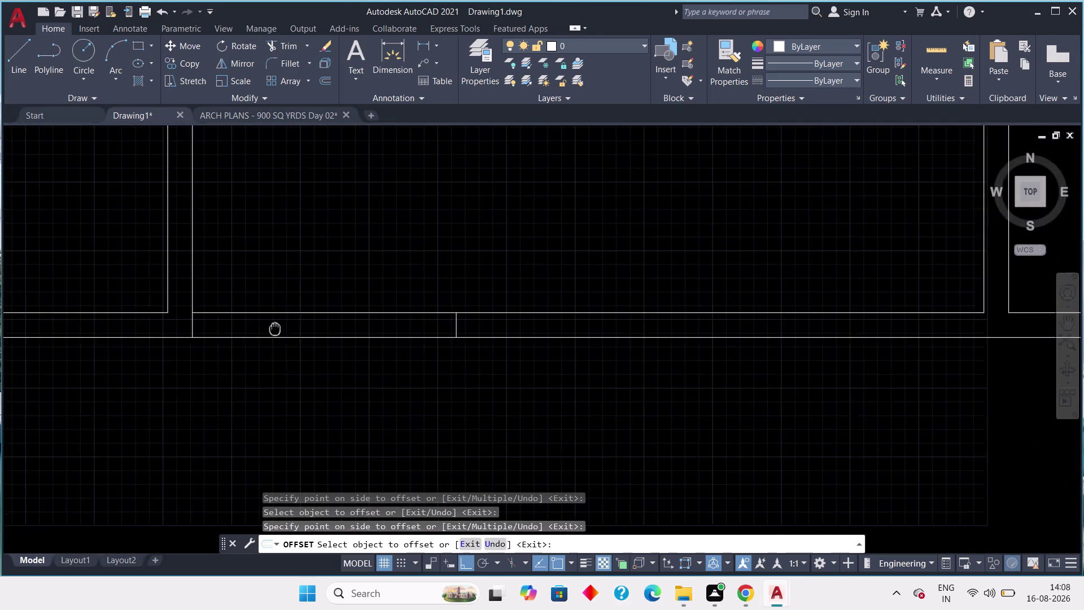
middle_drag(271, 328, 269, 327)
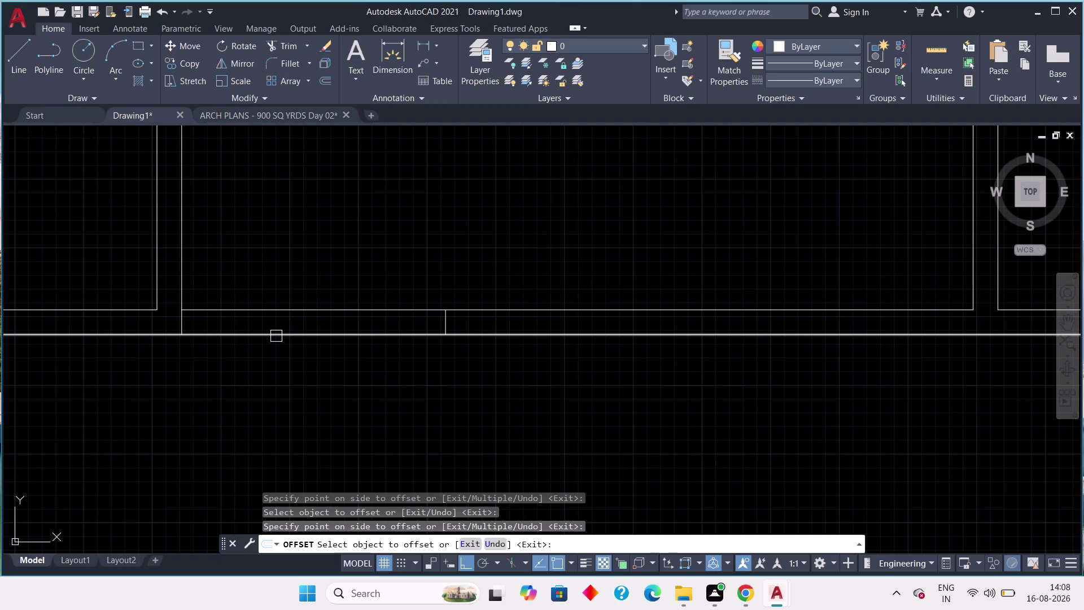
key(Escape)
key(Escape)
Restart Offset with a 6-inch distance and copy the first edge line.
key(o)
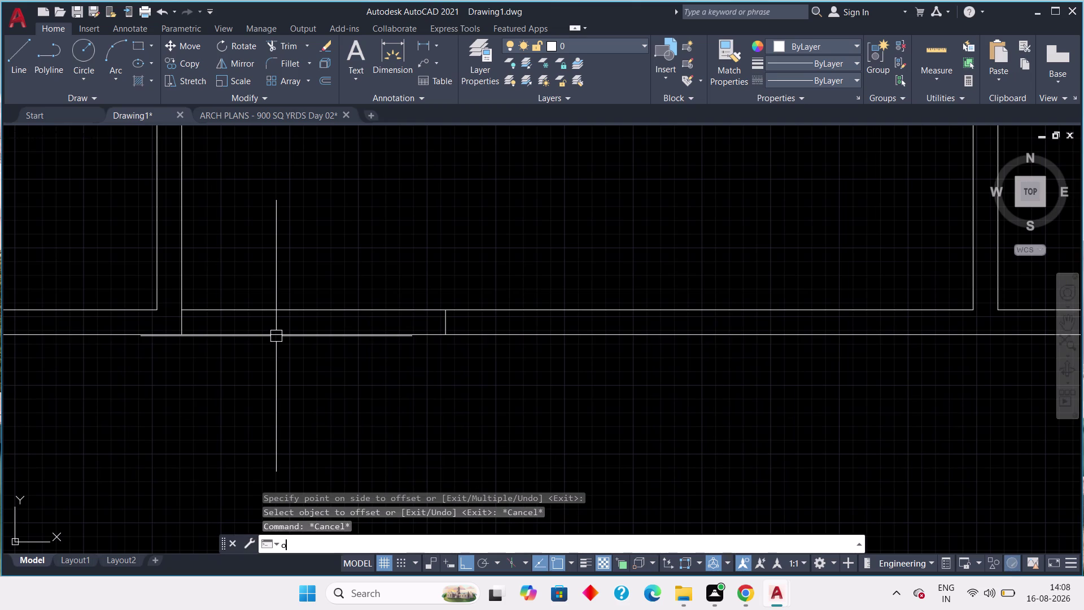
text(ff 6)
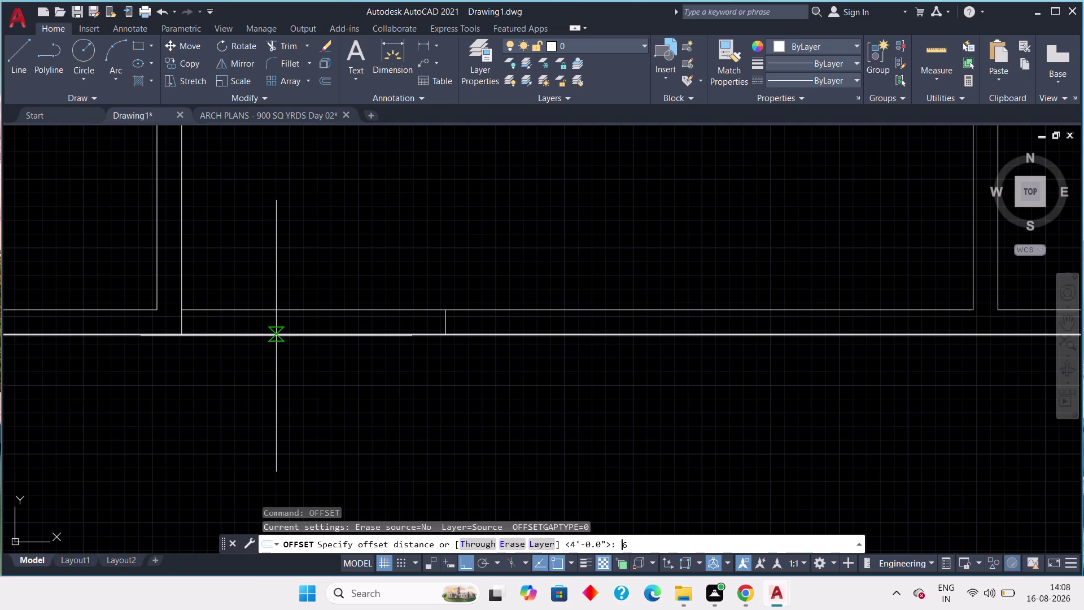
text(")
key(space)
scroll(up, 3)
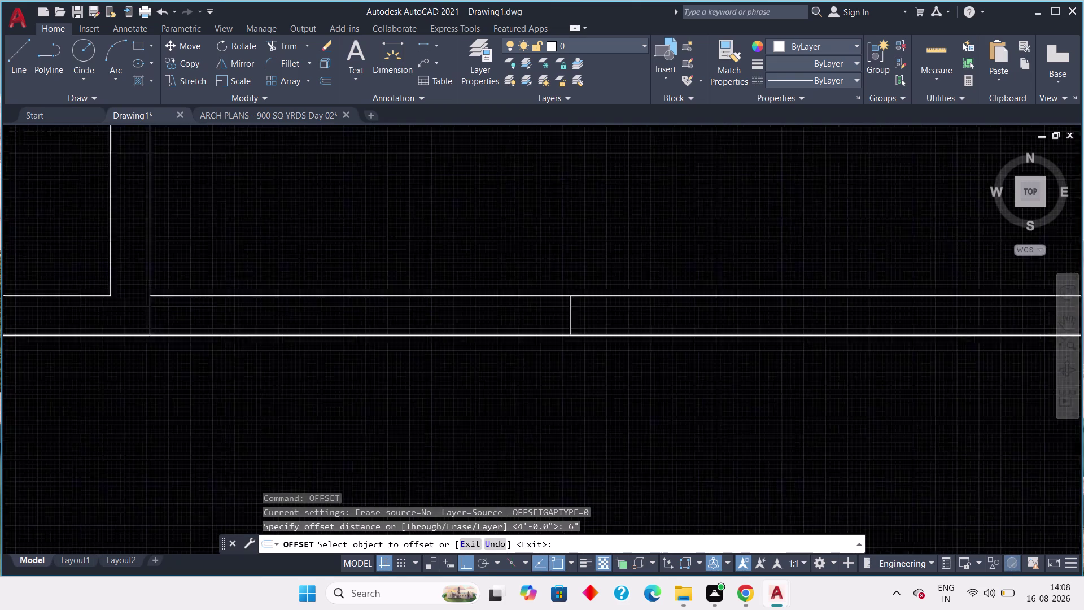
scroll(up, 3)
scroll(down, 3)
drag(83, 319, 93, 317)
click(145, 314)
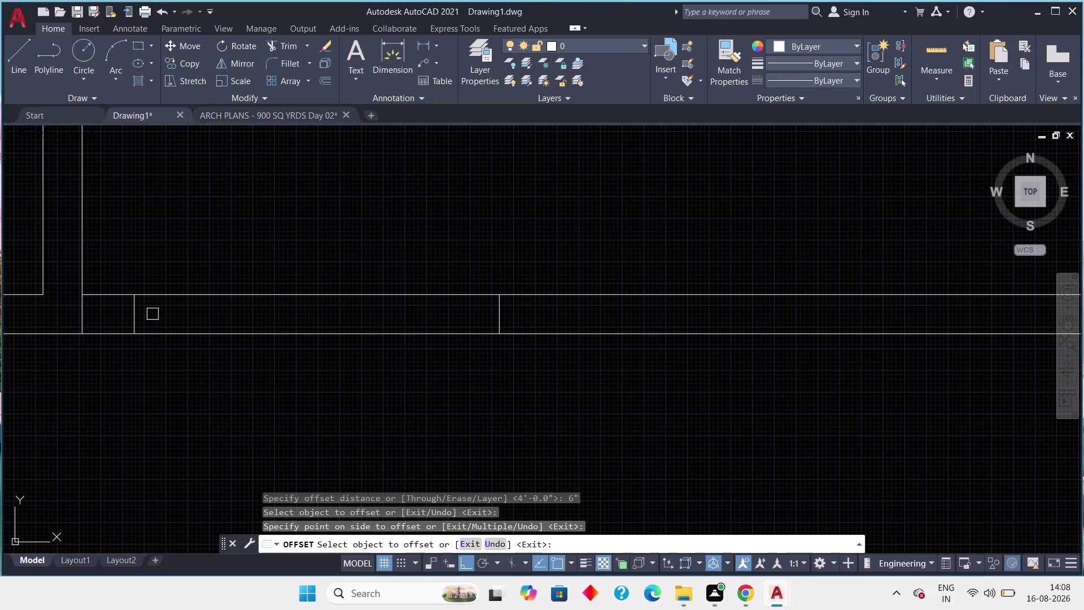
click(504, 319)
Place 6-inch parallel edge-line copies at two more wall openings.
click(531, 318)
scroll(down, 3)
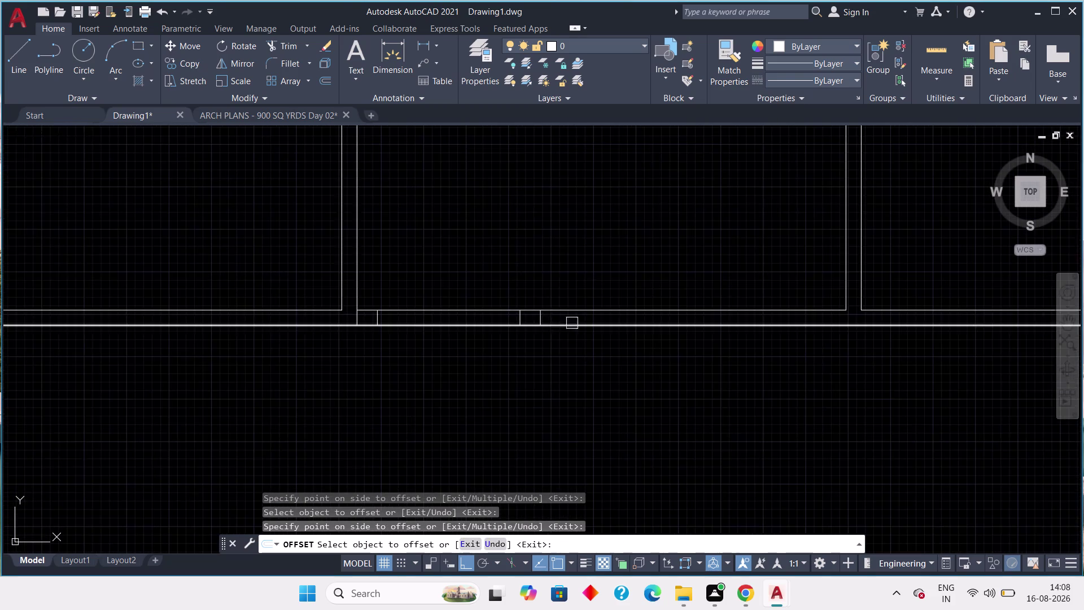
scroll(down, 3)
middle_drag(661, 337, 338, 310)
middle_drag(672, 367, 298, 352)
scroll(down, 3)
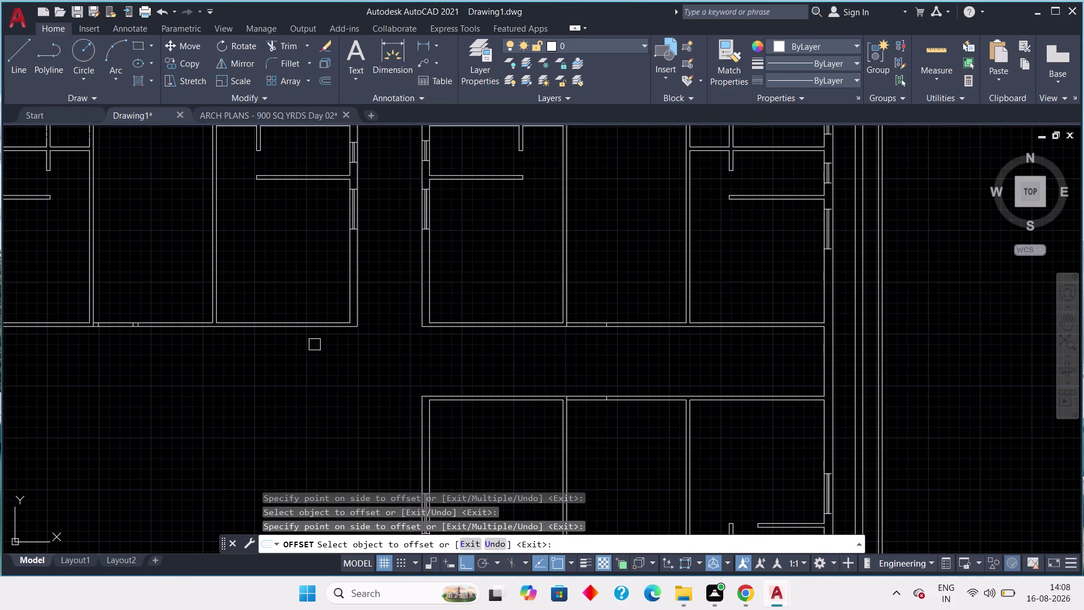
scroll(up, 3)
scroll(up, 3)
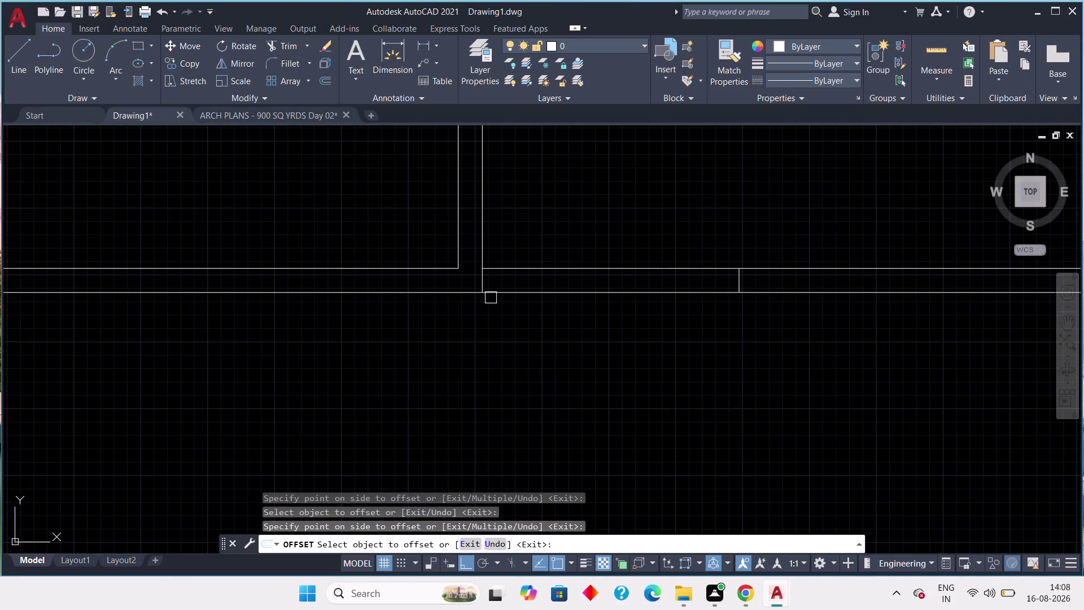
drag(485, 288, 490, 287)
click(516, 282)
middle_drag(645, 280, 495, 278)
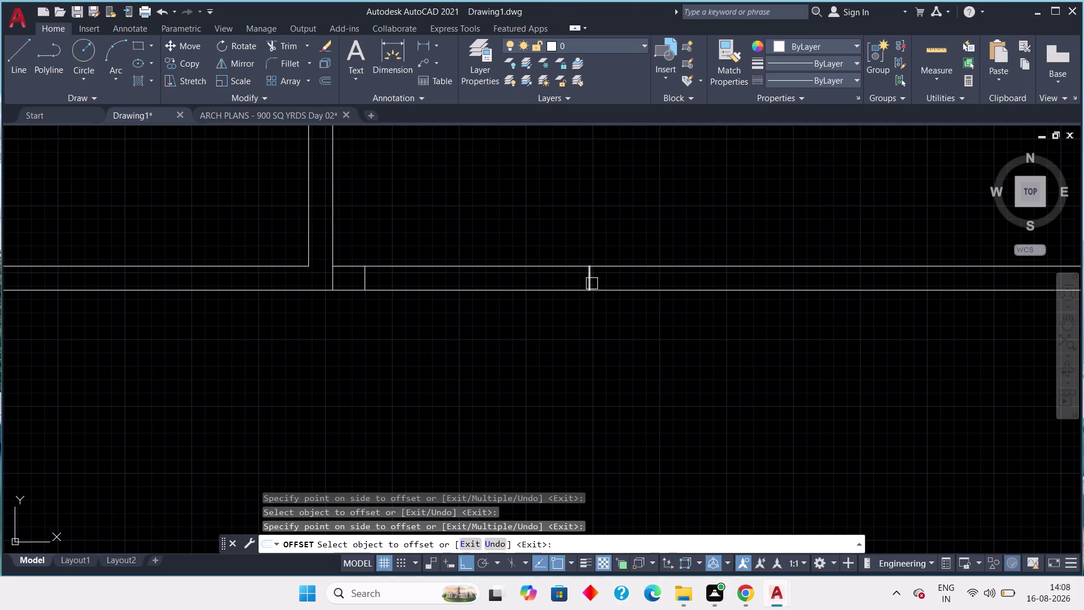
drag(592, 281, 616, 280)
click(636, 279)
Offset the jamb line 6 inches to its right and end the command.
scroll(down, 3)
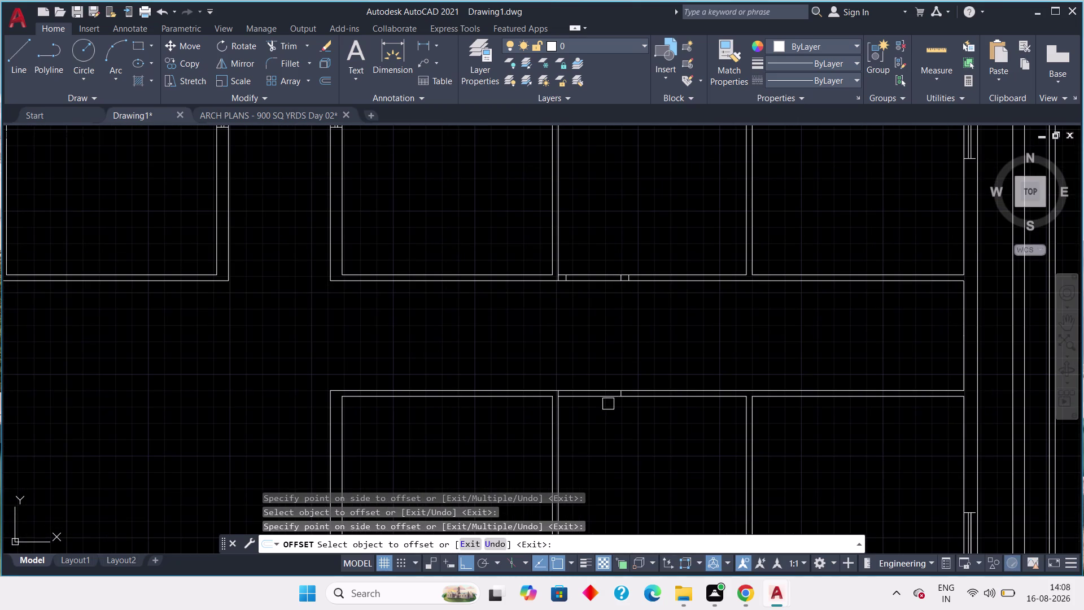
middle_drag(588, 388, 549, 313)
scroll(up, 3)
middle_drag(521, 305, 533, 351)
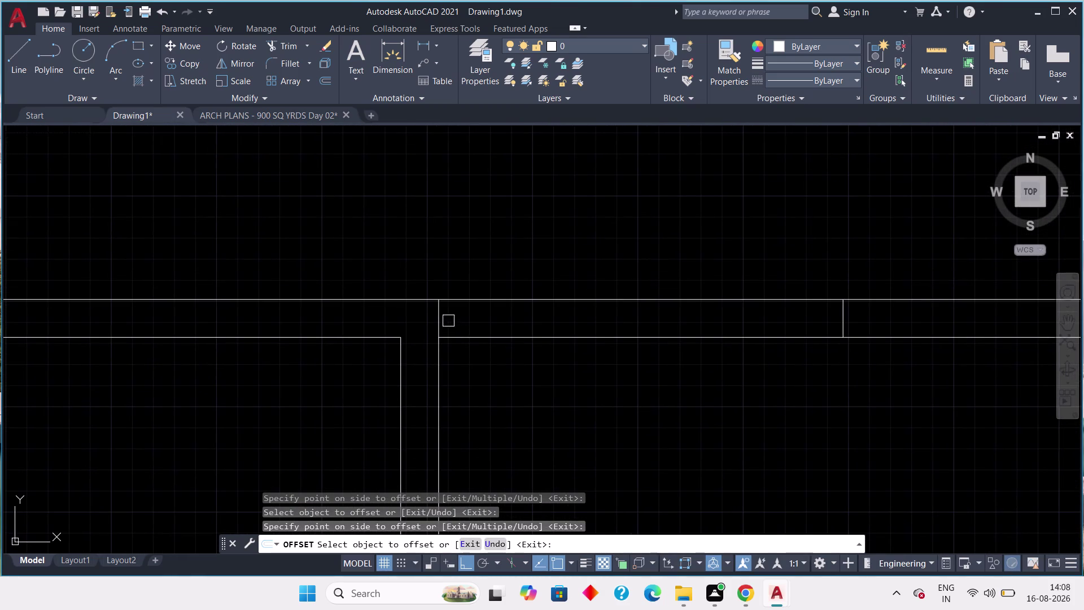
drag(442, 320, 453, 323)
click(484, 323)
middle_drag(747, 325, 620, 314)
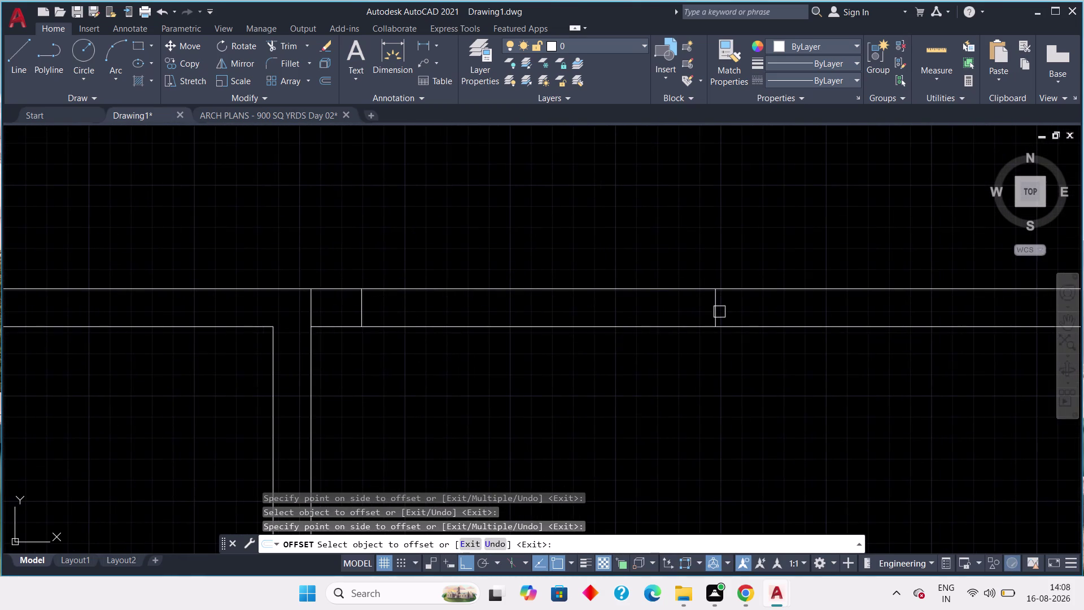
drag(718, 314, 748, 313)
click(775, 301)
key(Escape)
key(Escape)
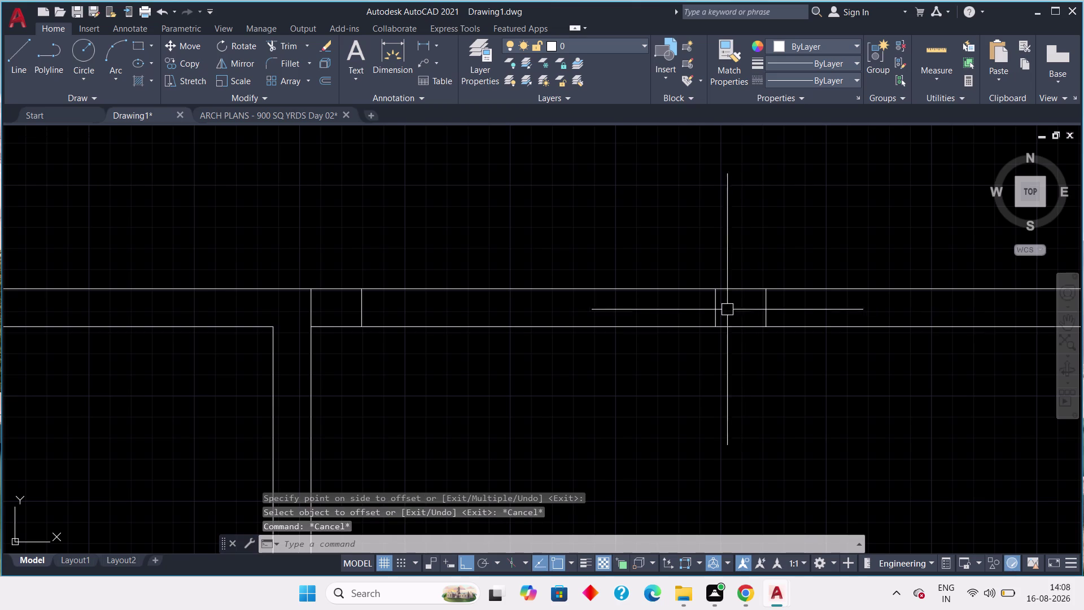
Select the duplicate jamb lines at the first two openings.
click(719, 312)
click(308, 310)
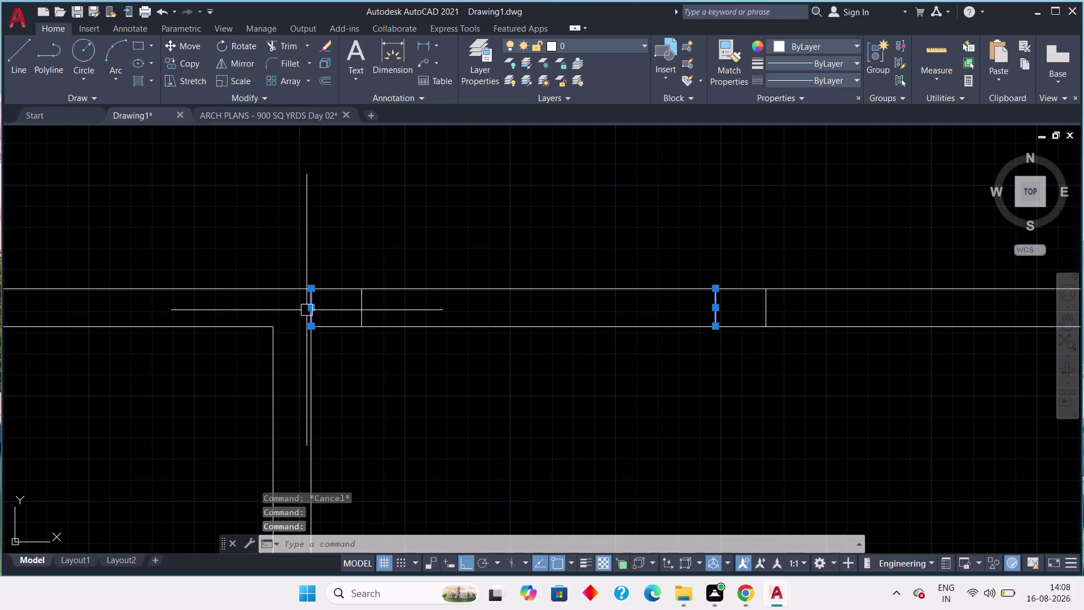
scroll(down, 3)
middle_drag(358, 261, 349, 331)
scroll(up, 3)
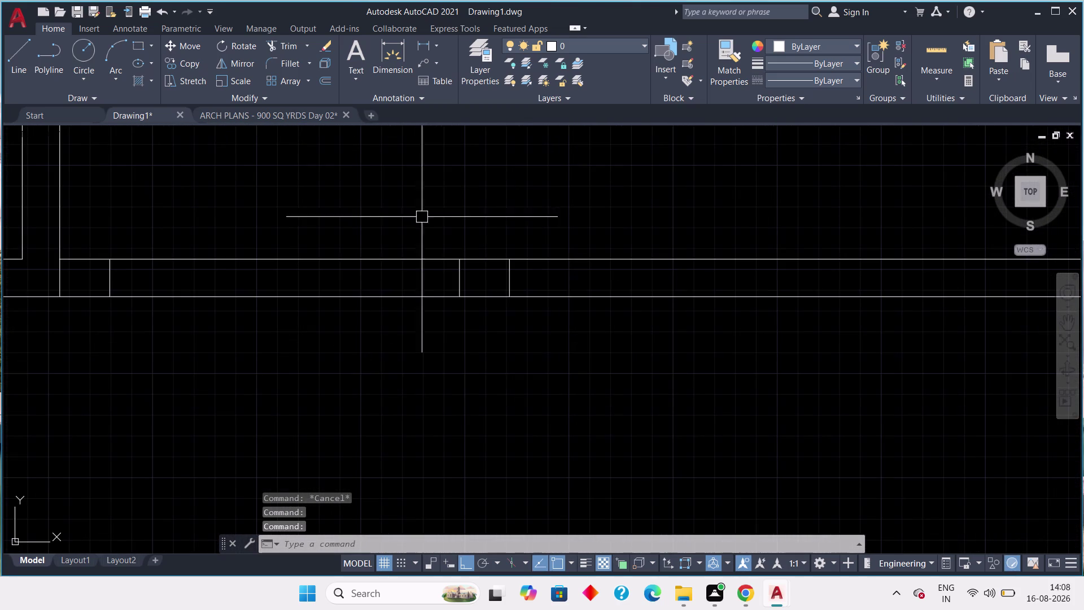
click(454, 278)
middle_drag(180, 361, 293, 355)
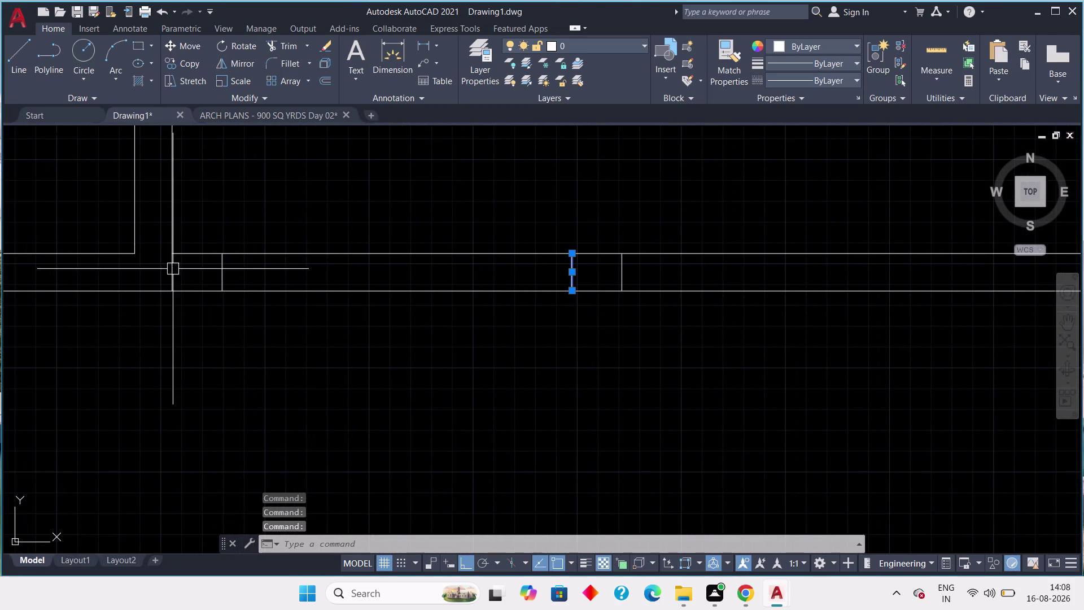
click(173, 269)
Add the last two jamb lines and delete all six selected lines.
scroll(down, 3)
middle_drag(139, 362, 479, 345)
scroll(down, 3)
middle_drag(318, 343, 438, 364)
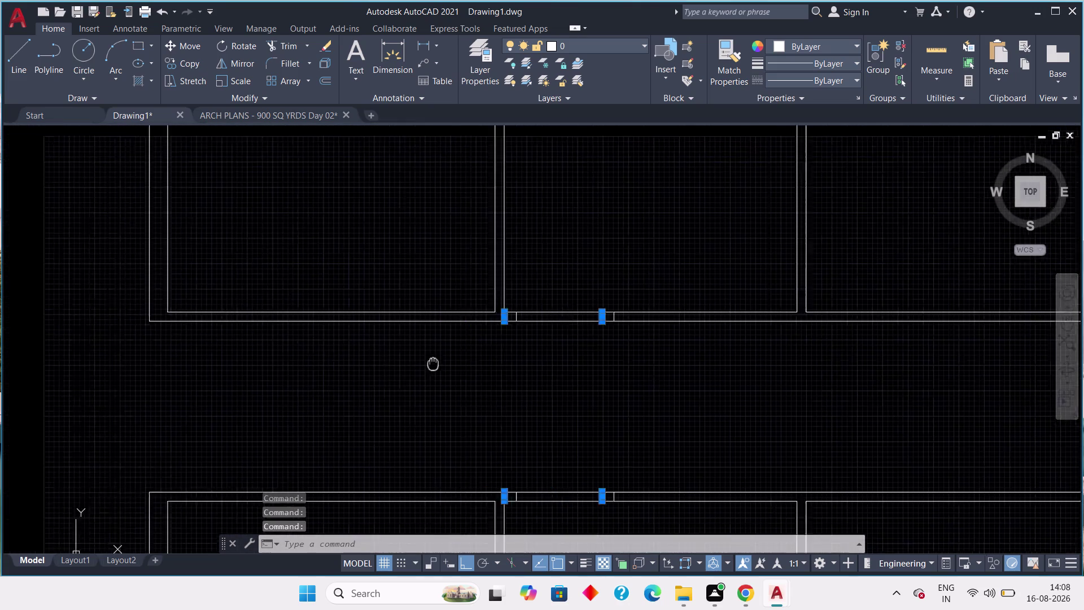
middle_drag(438, 365, 503, 365)
scroll(down, 3)
scroll(down, 3)
middle_drag(398, 363, 456, 370)
middle_drag(336, 375, 642, 378)
scroll(up, 3)
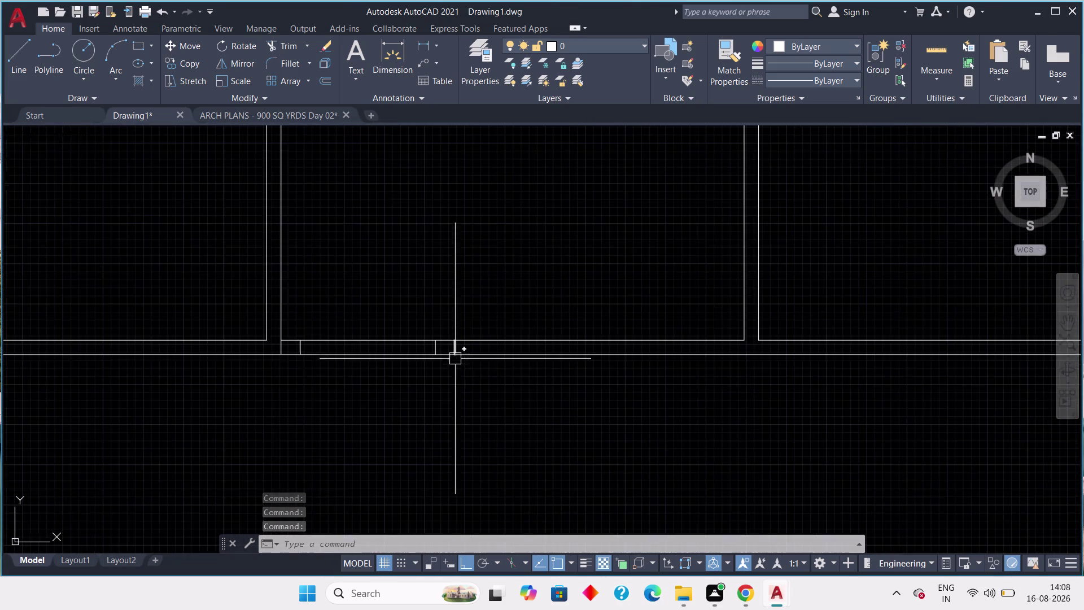
middle_drag(484, 364, 572, 374)
scroll(up, 3)
click(485, 350)
scroll(down, 3)
middle_drag(389, 440, 458, 422)
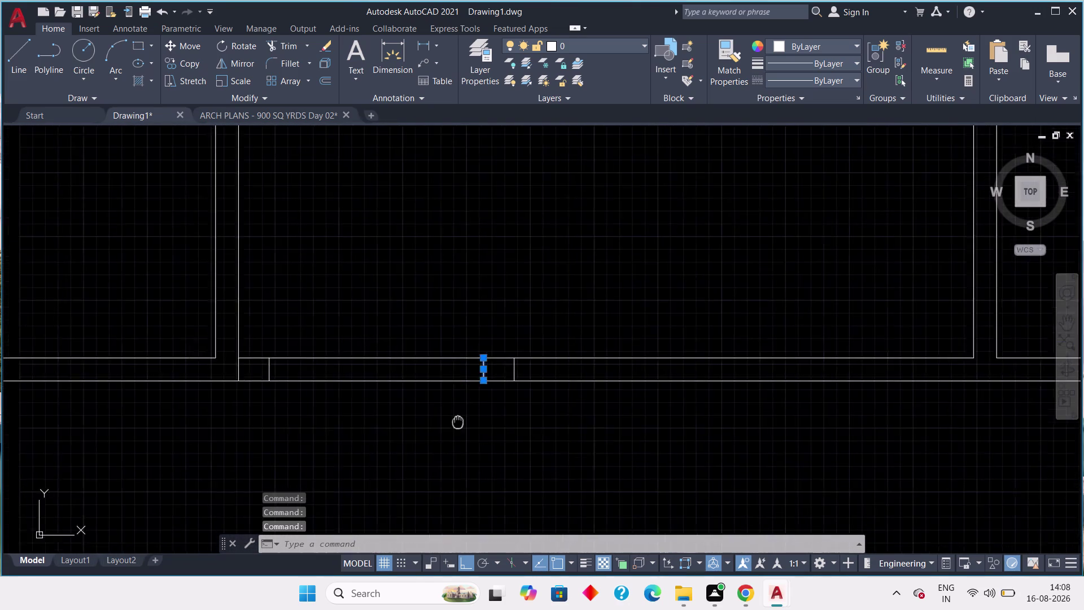
middle_drag(458, 422, 554, 401)
scroll(up, 3)
click(378, 352)
scroll(down, 3)
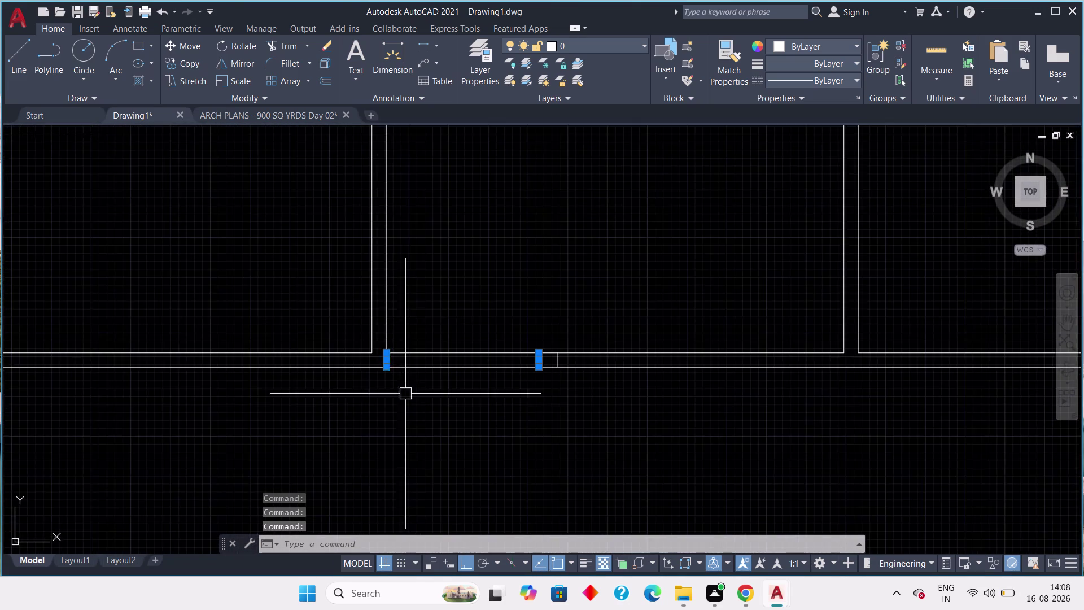
middle_drag(422, 399, 451, 349)
key(Delete)
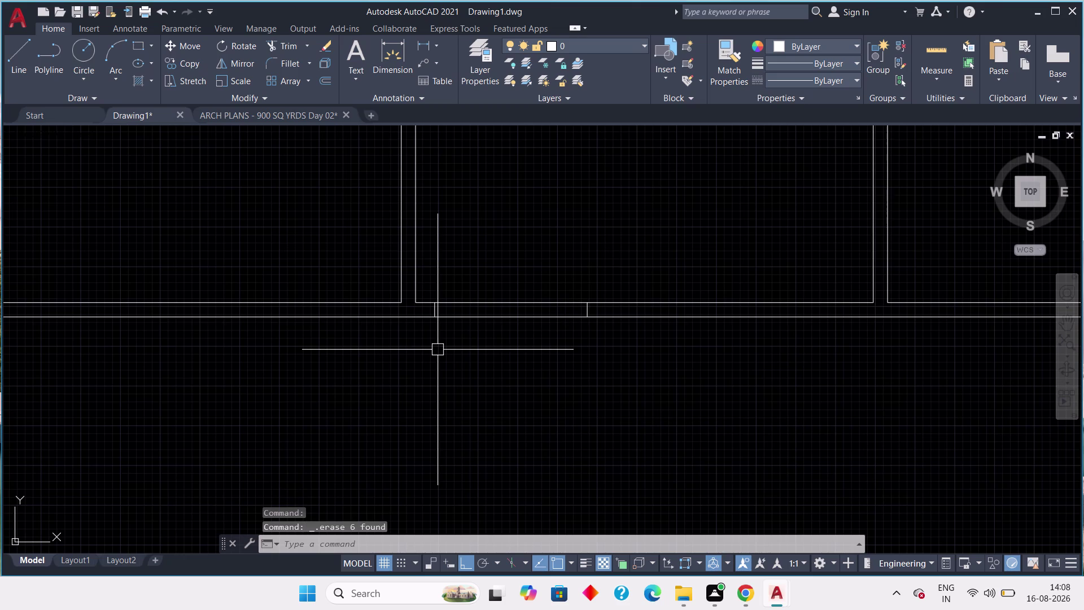
Pan over the room layout and corridor to check the cleaned openings.
scroll(down, 3)
scroll(down, 3)
middle_drag(508, 344, 438, 314)
scroll(down, 3)
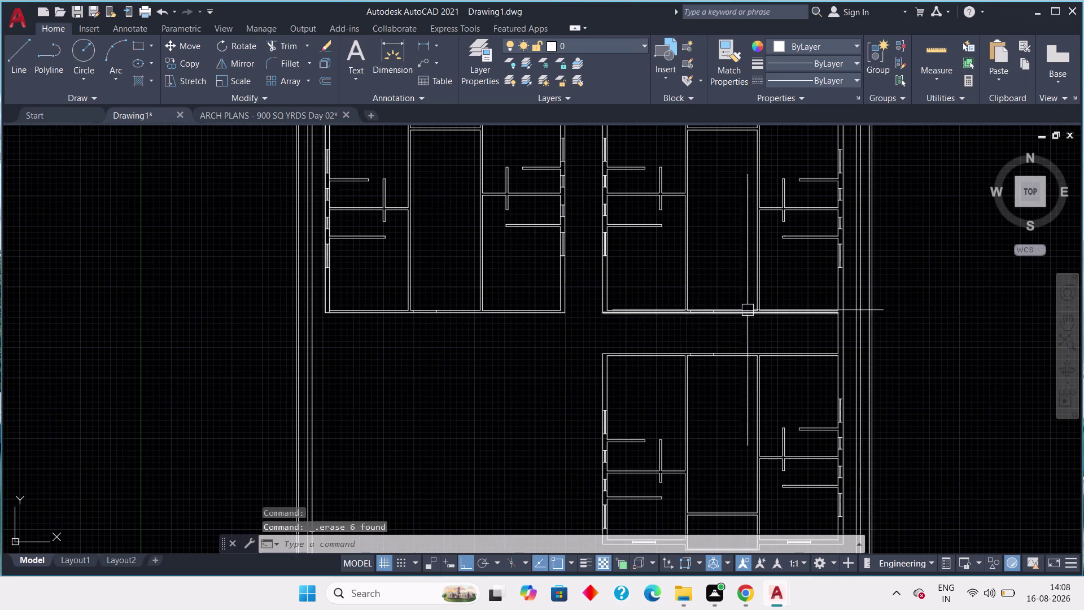
scroll(up, 3)
middle_drag(587, 431, 711, 363)
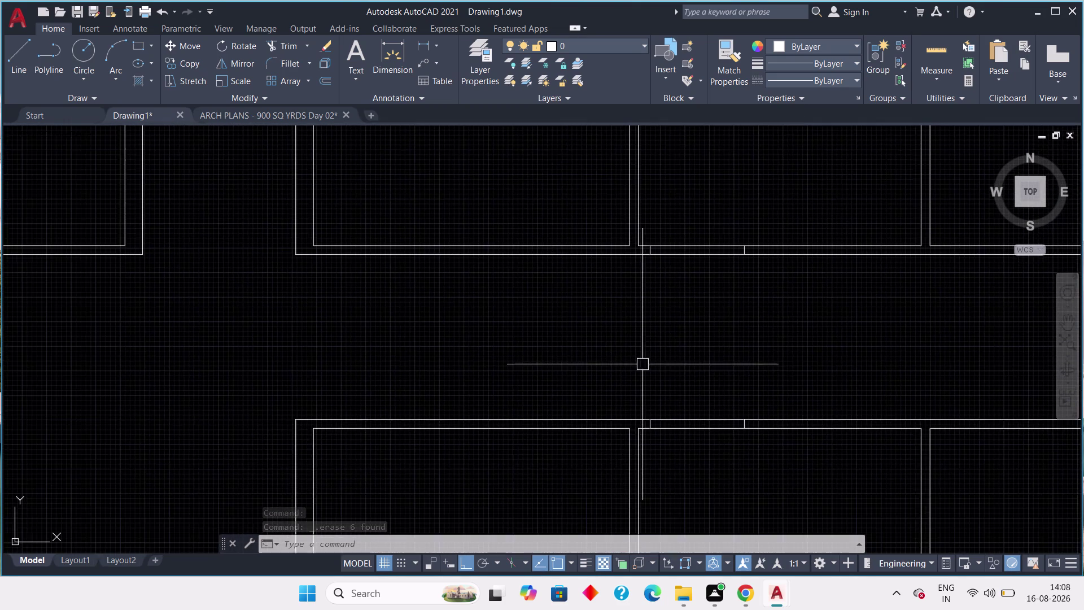
scroll(down, 3)
middle_drag(384, 376, 753, 352)
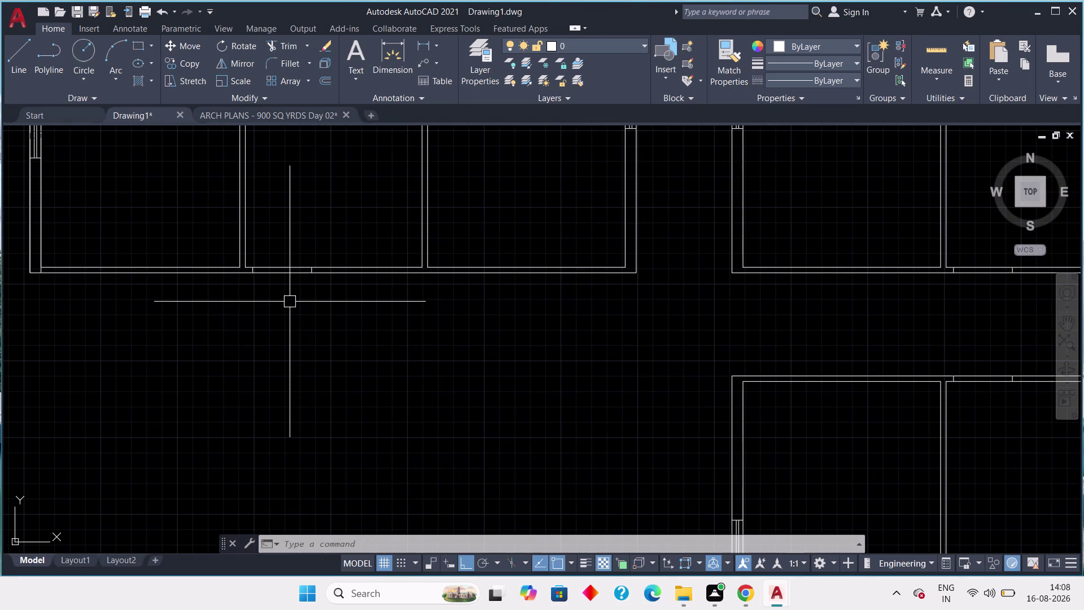
Trim the first wall segment between the jamb lines using a TR fence.
text(tr)
key(space)
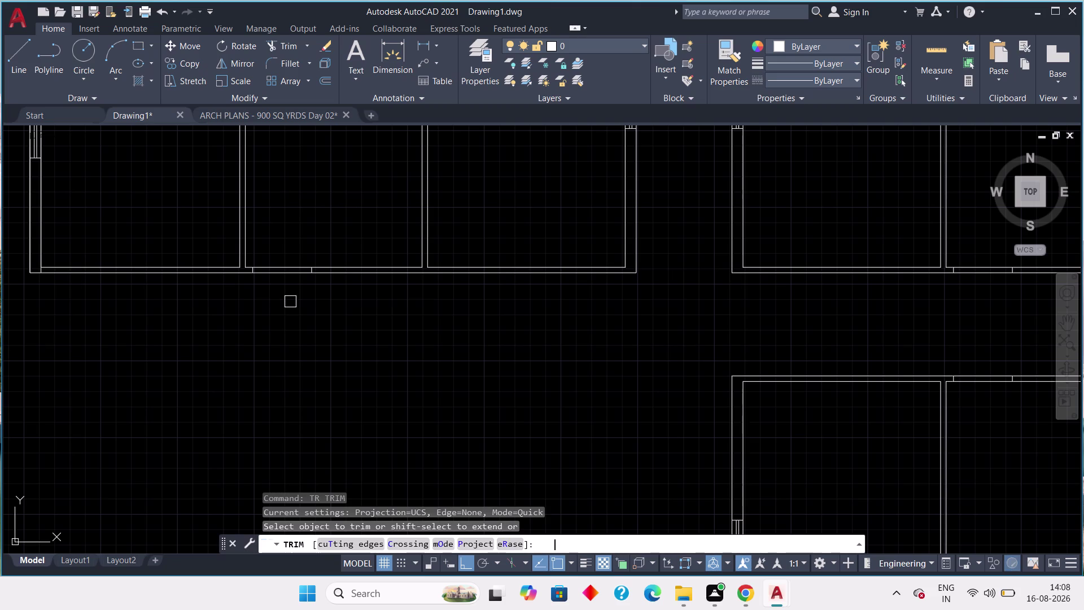
click(290, 301)
click(292, 251)
click(273, 311)
scroll(down, 3)
middle_drag(356, 319, 218, 292)
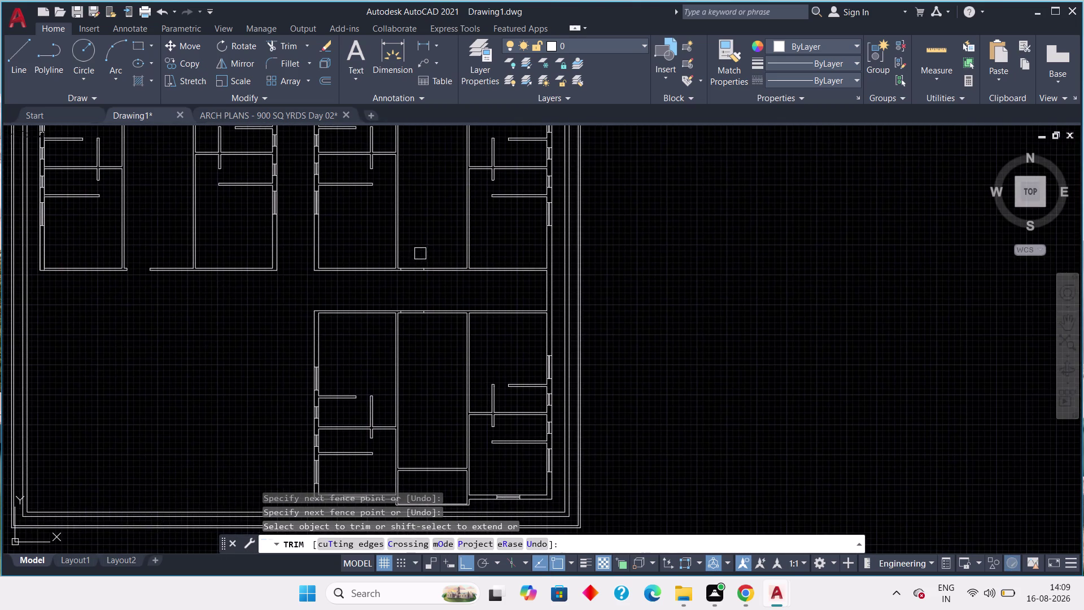
scroll(up, 3)
Trim the wall lines inside the remaining door openings and check the gaps.
click(407, 258)
click(380, 318)
drag(390, 361, 396, 374)
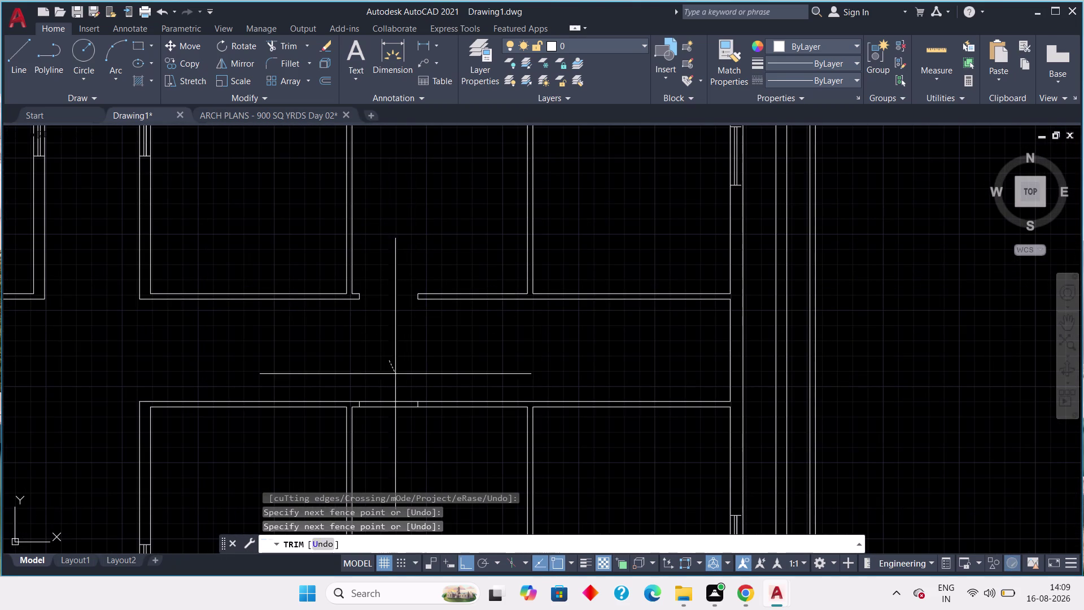
click(392, 434)
scroll(down, 3)
middle_drag(289, 428, 385, 410)
scroll(up, 3)
middle_drag(299, 405, 319, 470)
middle_drag(418, 316, 394, 376)
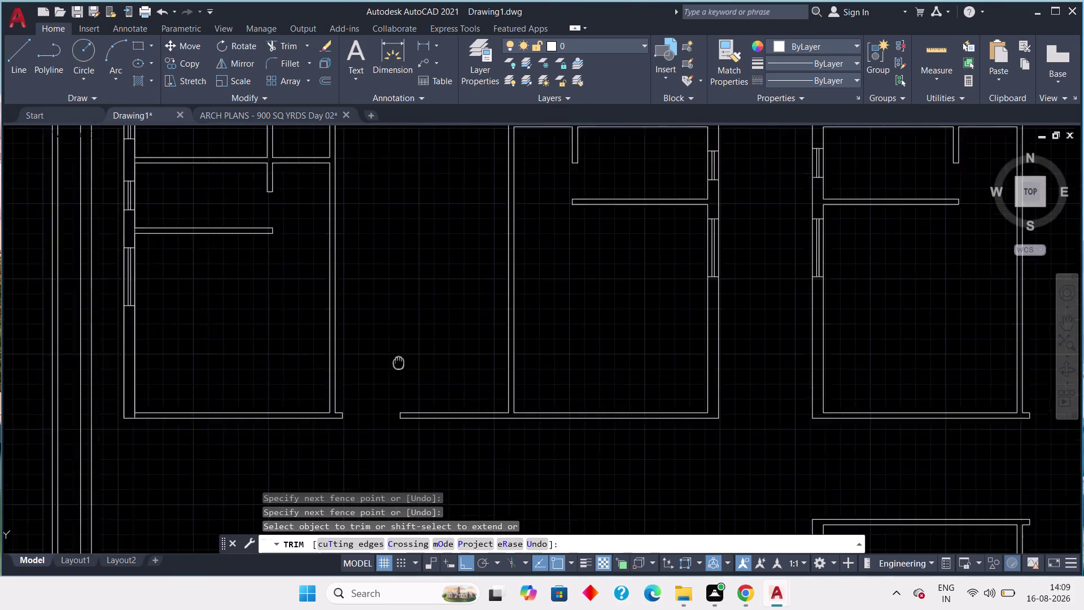
middle_drag(393, 376, 386, 408)
scroll(down, 3)
scroll(down, 3)
middle_drag(386, 330, 384, 335)
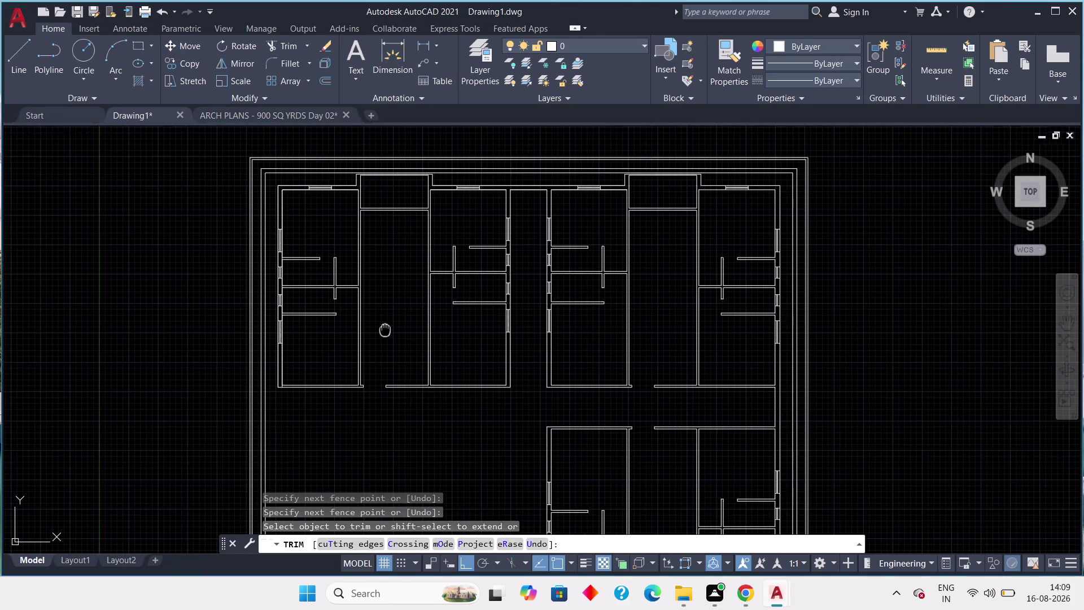
middle_drag(384, 334, 379, 378)
Exit Trim and return to the ARCH PLANS reference drawing.
key(Escape)
key(Escape)
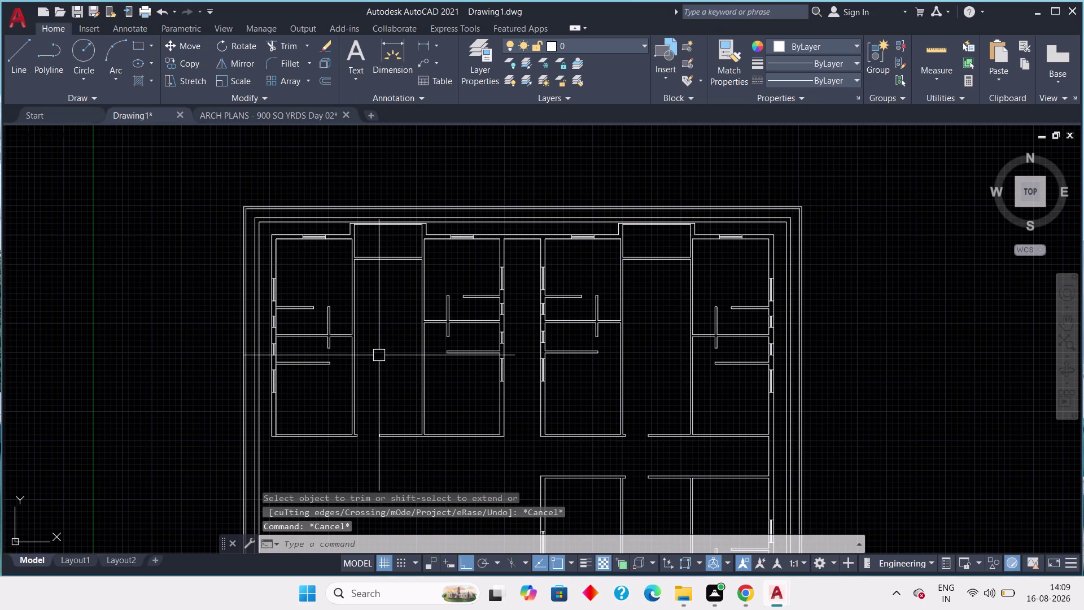
click(244, 117)
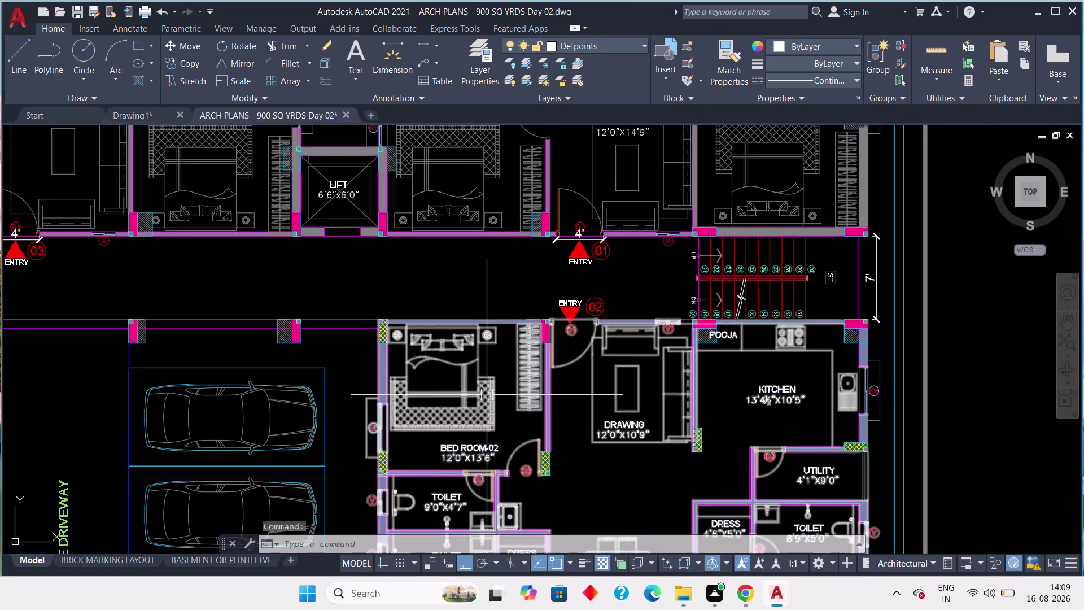
scroll(down, 3)
middle_drag(486, 424, 359, 302)
scroll(up, 3)
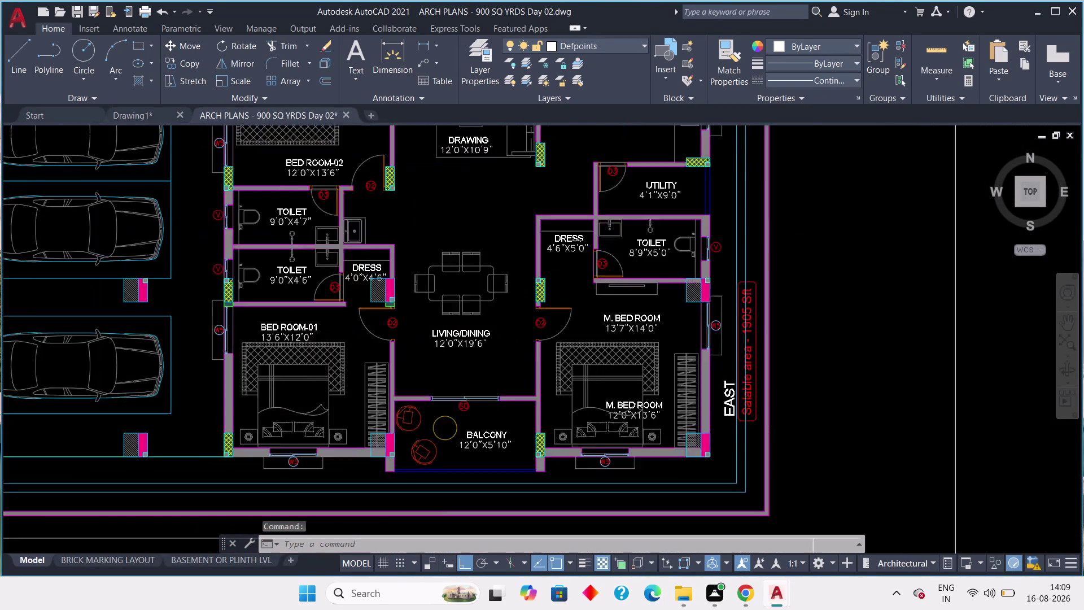
middle_drag(381, 369, 354, 442)
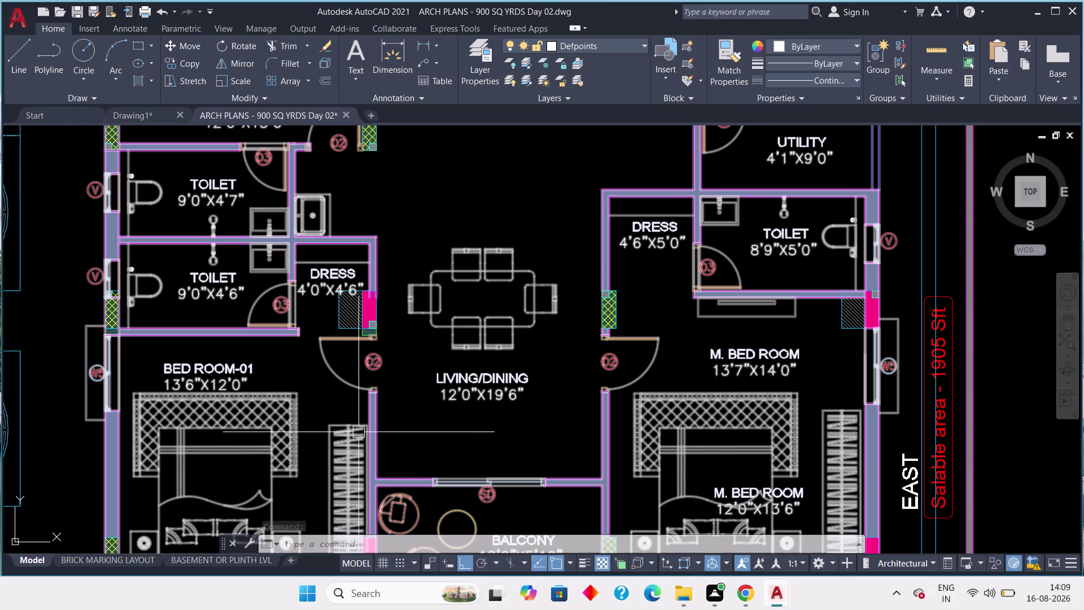
scroll(down, 3)
middle_drag(410, 414, 356, 391)
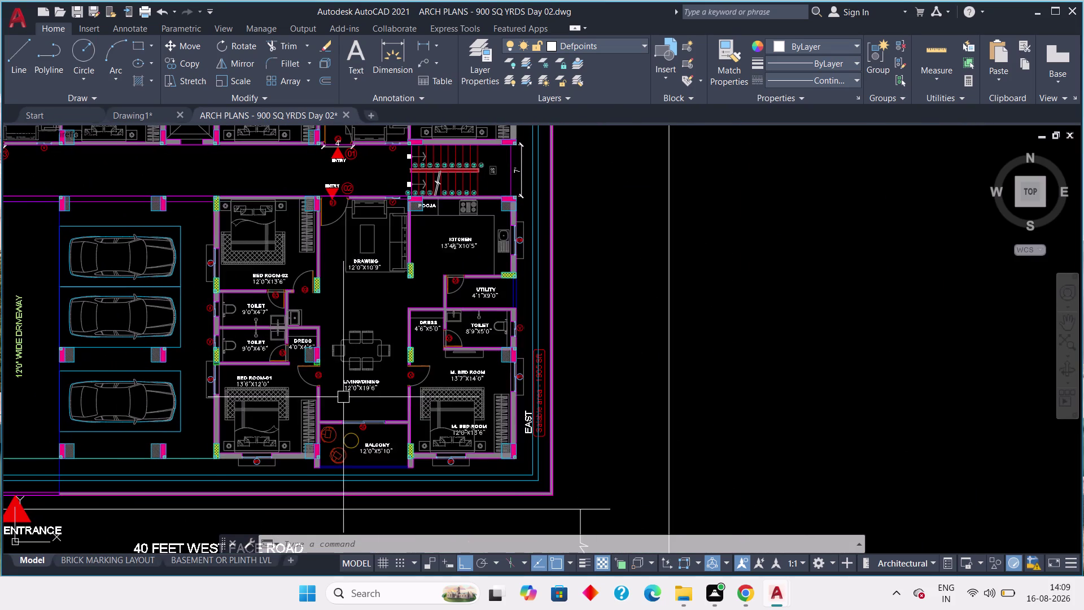
scroll(up, 3)
middle_drag(336, 387, 365, 392)
scroll(up, 3)
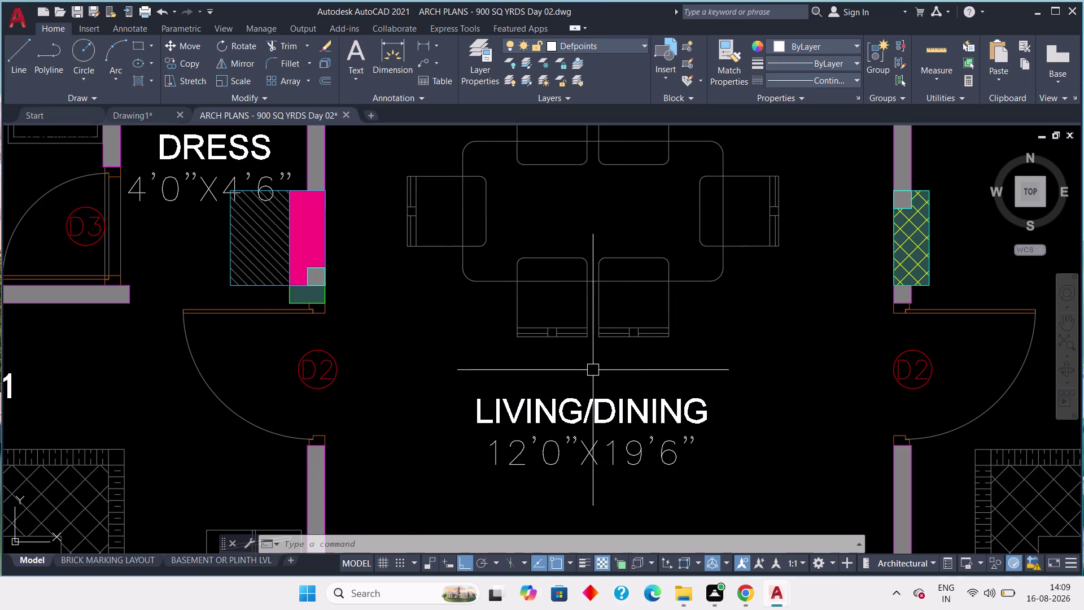
middle_drag(578, 363, 170, 308)
middle_drag(348, 333, 504, 383)
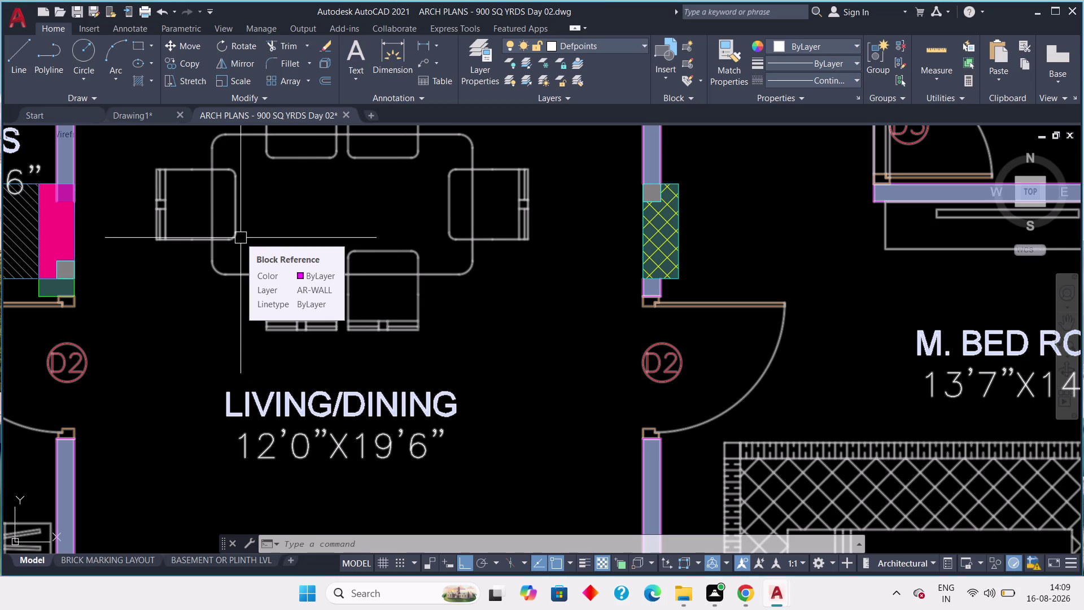
scroll(down, 3)
scroll(up, 3)
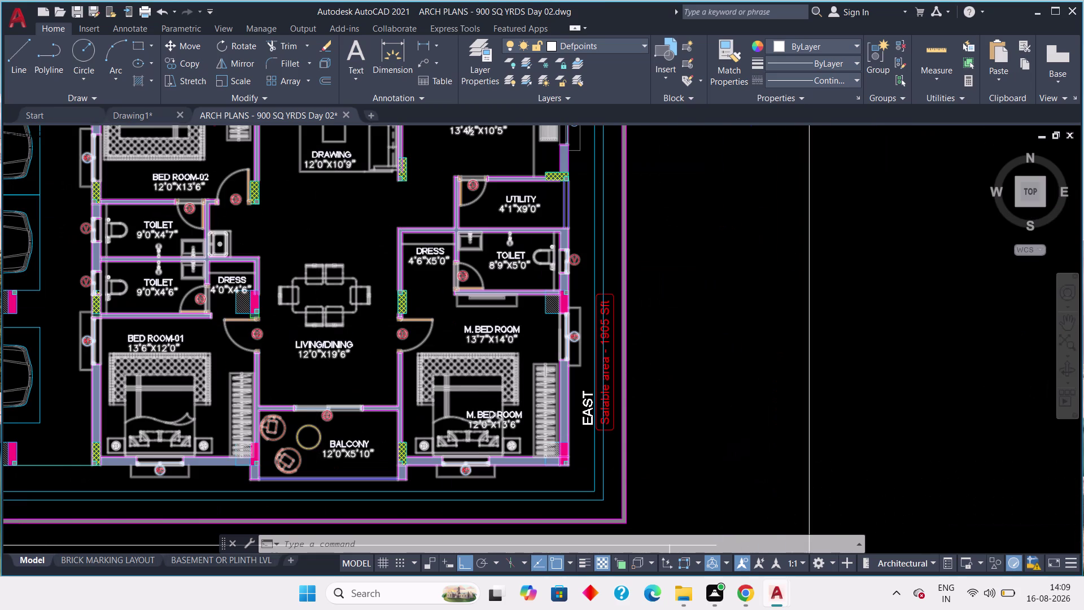
scroll(up, 3)
middle_drag(259, 327, 356, 340)
scroll(down, 3)
middle_drag(357, 340, 403, 329)
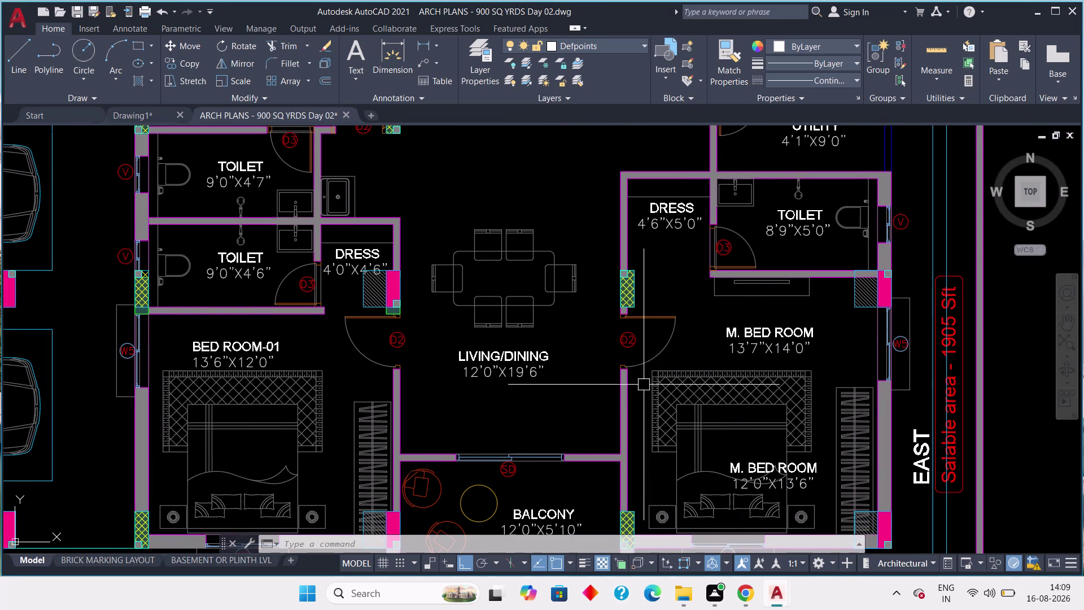
scroll(up, 3)
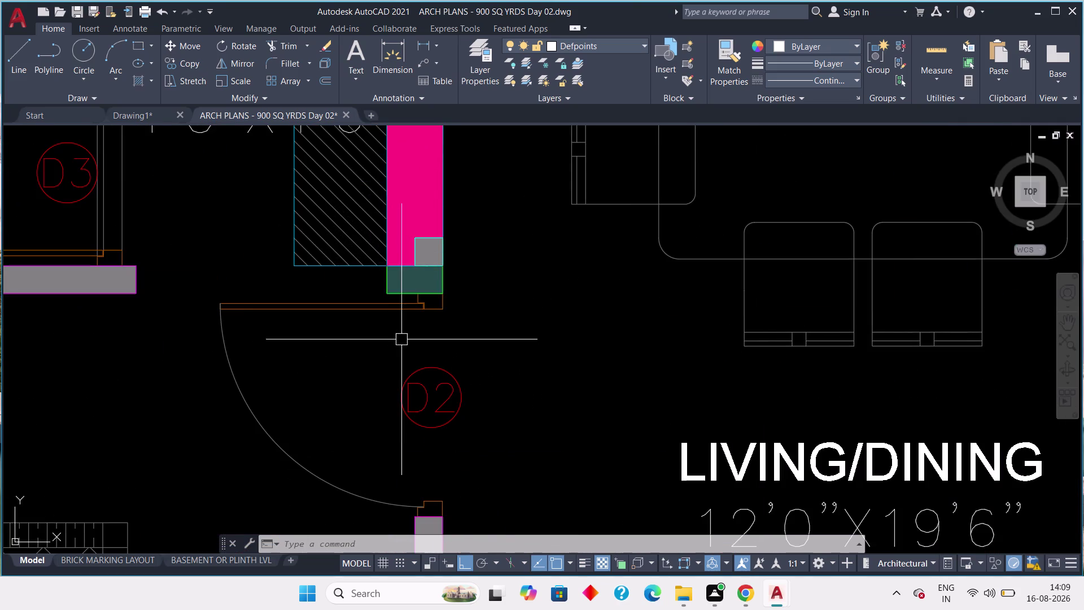
scroll(down, 3)
middle_drag(401, 339, 507, 330)
scroll(down, 3)
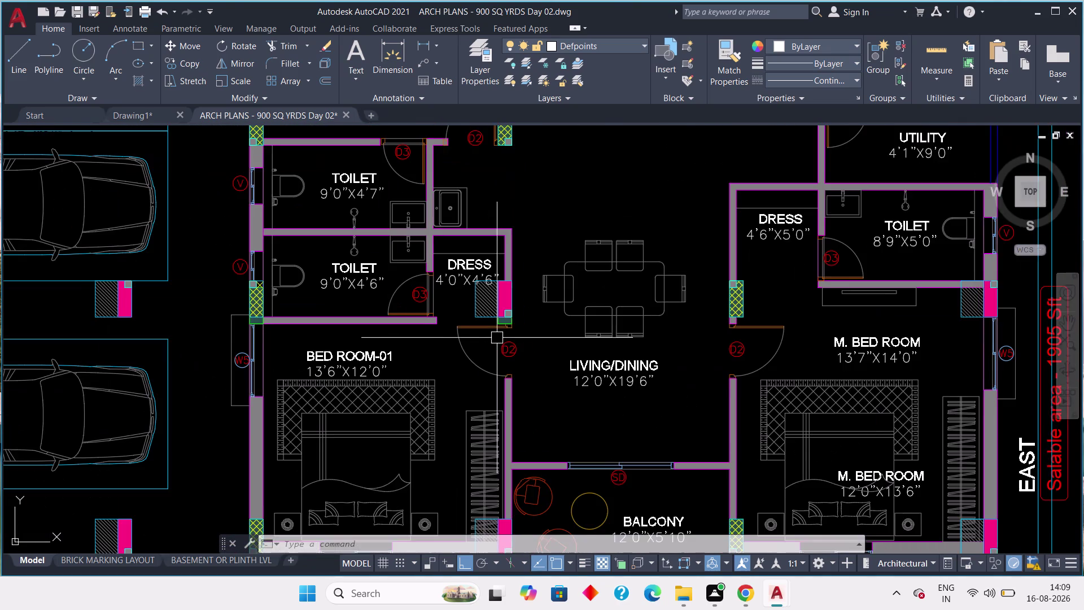
middle_drag(499, 338, 588, 330)
scroll(down, 3)
scroll(down, 3)
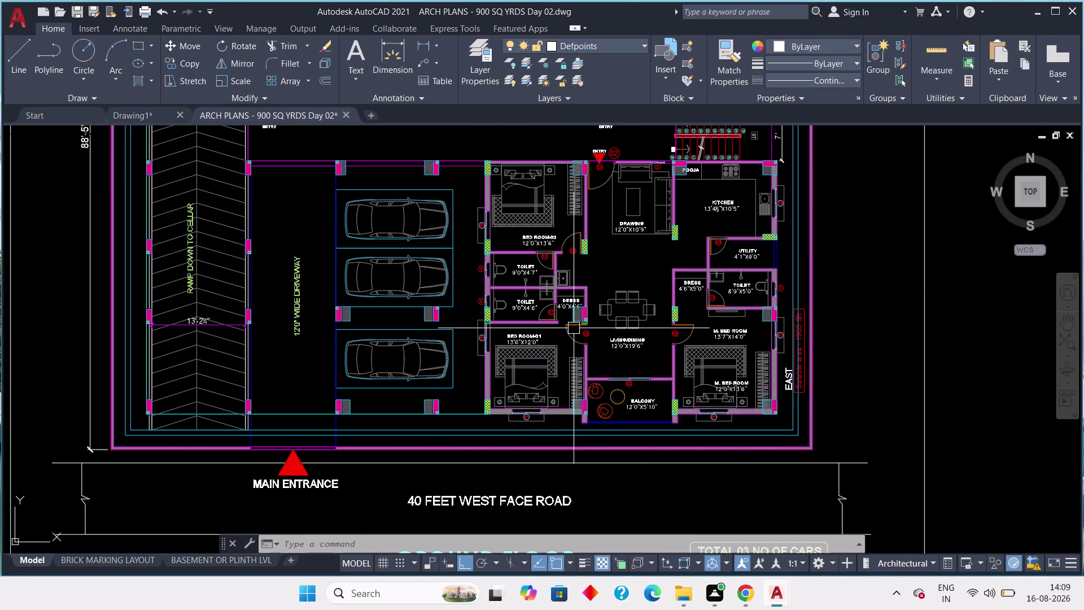
scroll(up, 3)
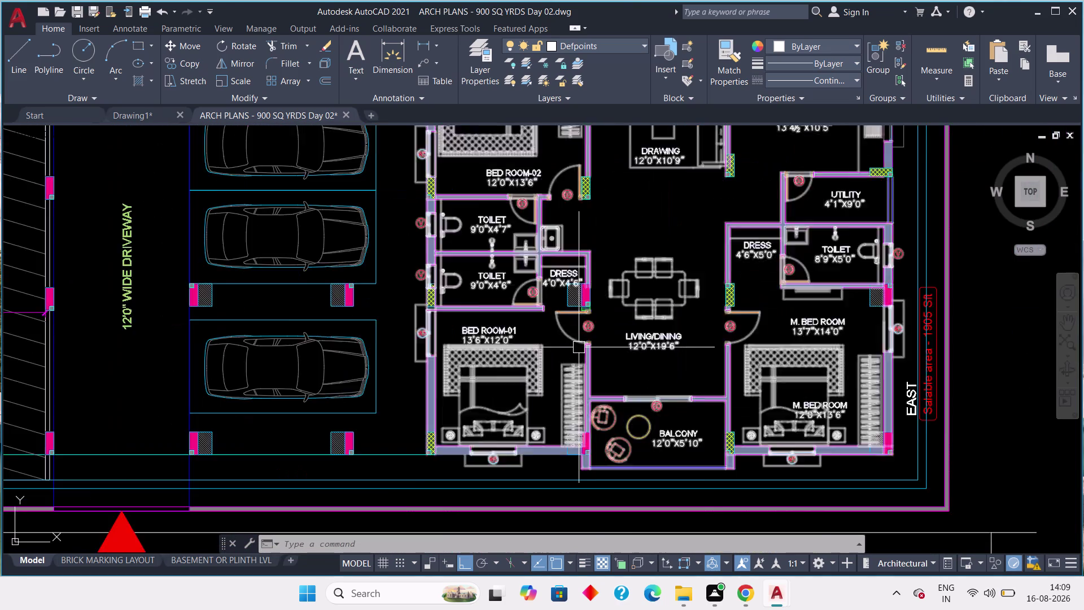
middle_drag(653, 339, 495, 346)
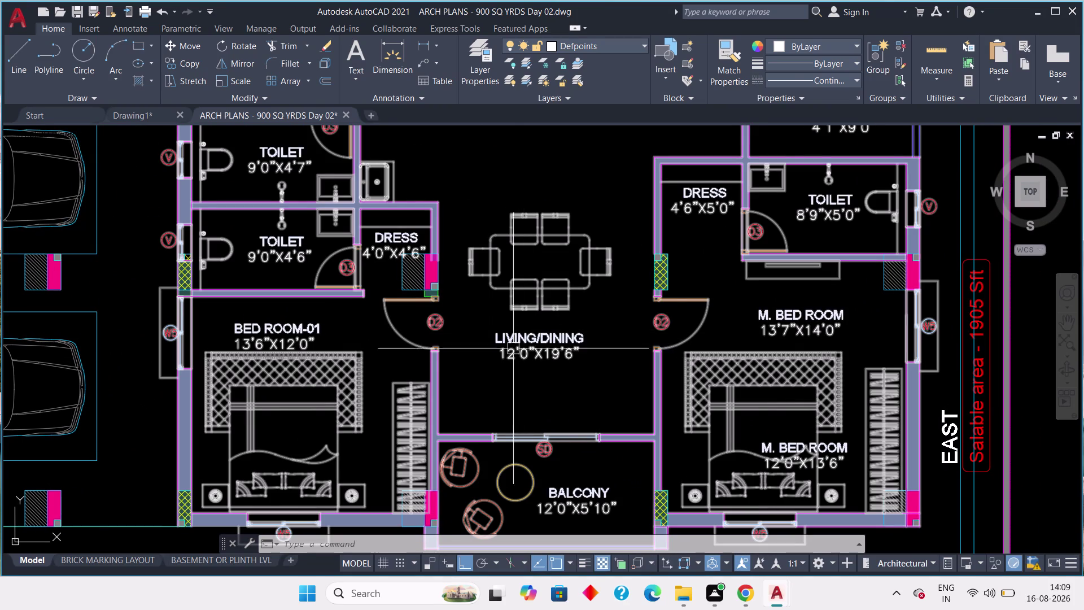
scroll(up, 3)
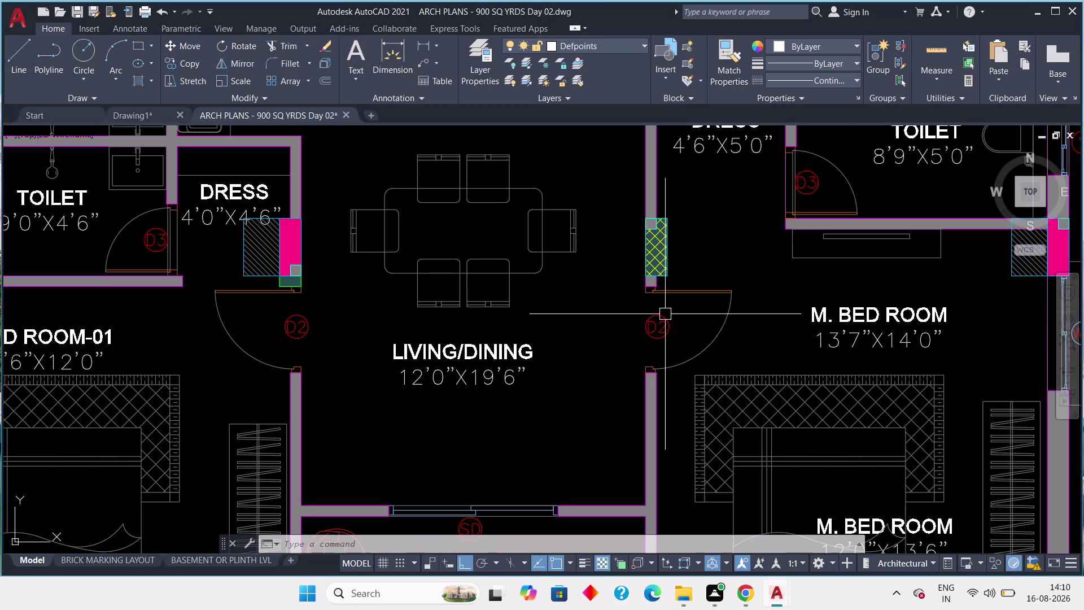
scroll(down, 3)
middle_drag(416, 350, 703, 346)
scroll(down, 3)
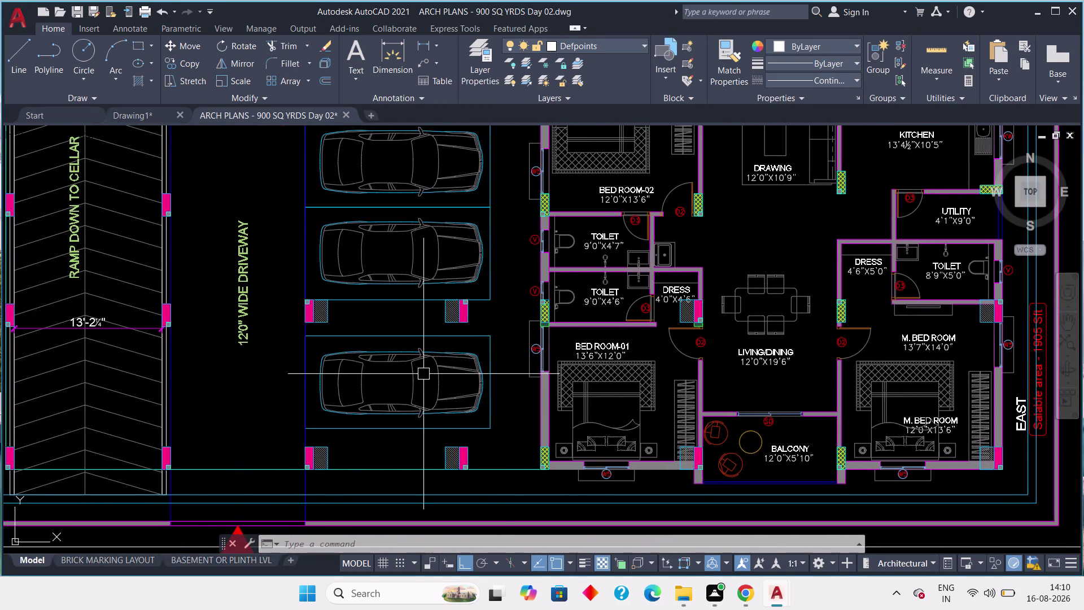
scroll(down, 3)
middle_drag(389, 378, 555, 376)
middle_drag(569, 271, 453, 351)
scroll(up, 3)
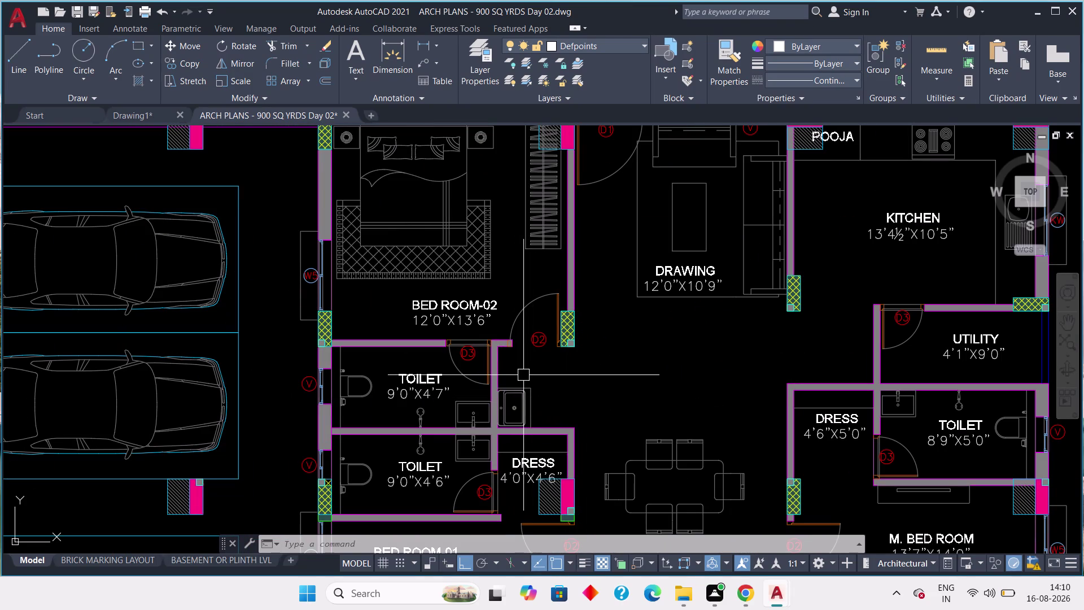
scroll(up, 3)
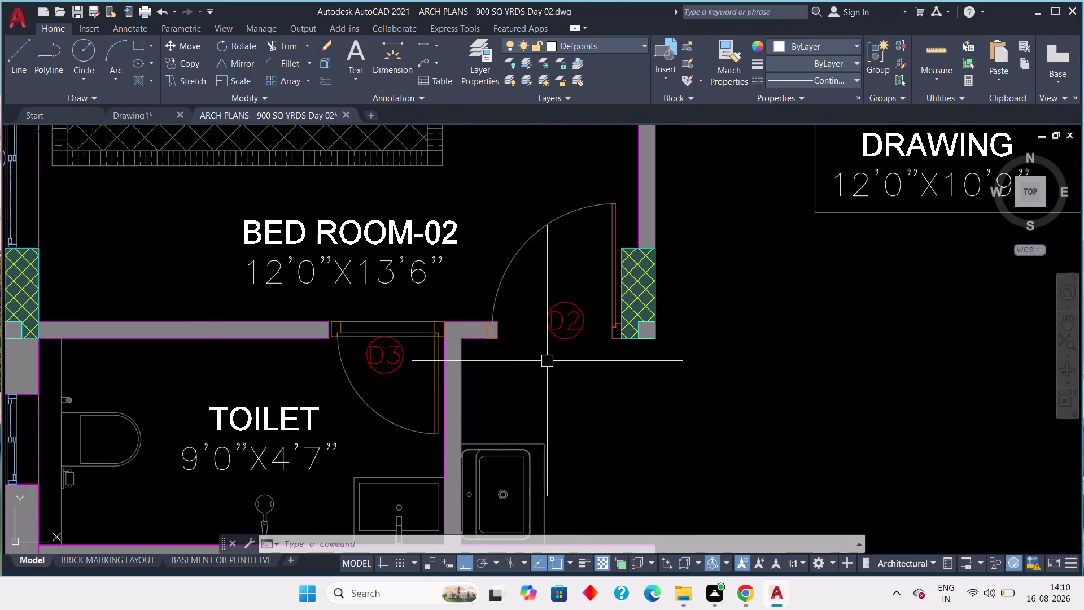
scroll(down, 3)
scroll(down, 3)
middle_drag(488, 330, 698, 371)
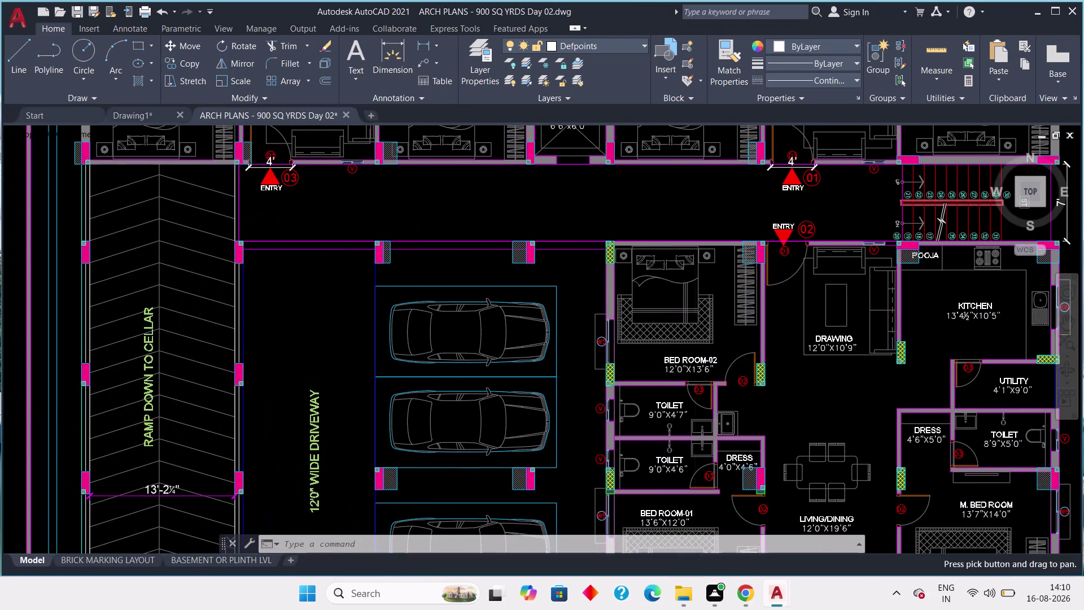
scroll(down, 3)
middle_drag(696, 365, 574, 390)
scroll(up, 3)
scroll(up, 3)
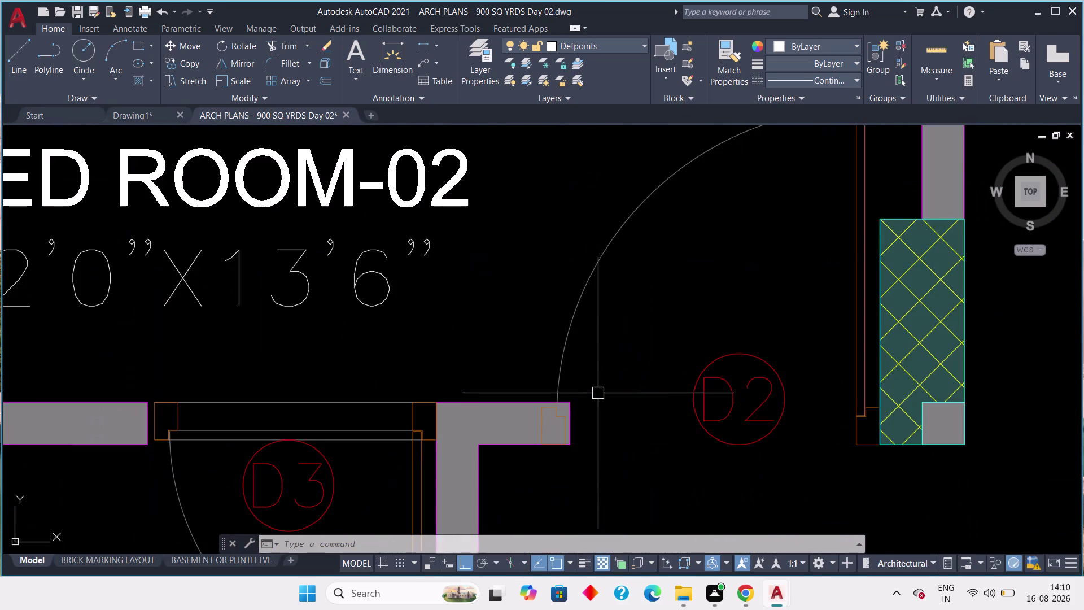
middle_drag(763, 434, 634, 384)
scroll(down, 3)
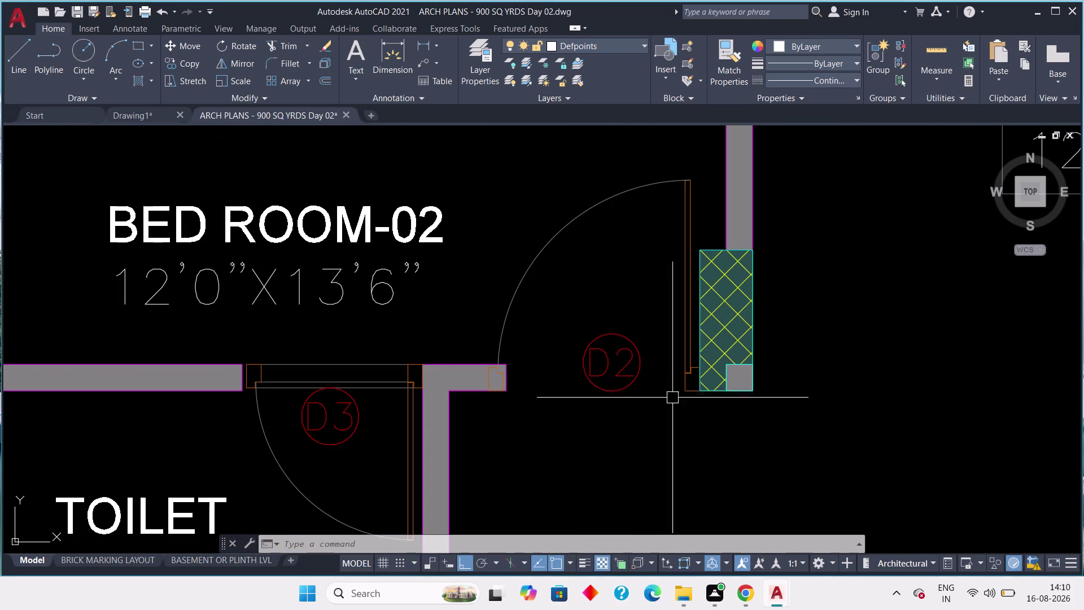
scroll(up, 3)
scroll(down, 3)
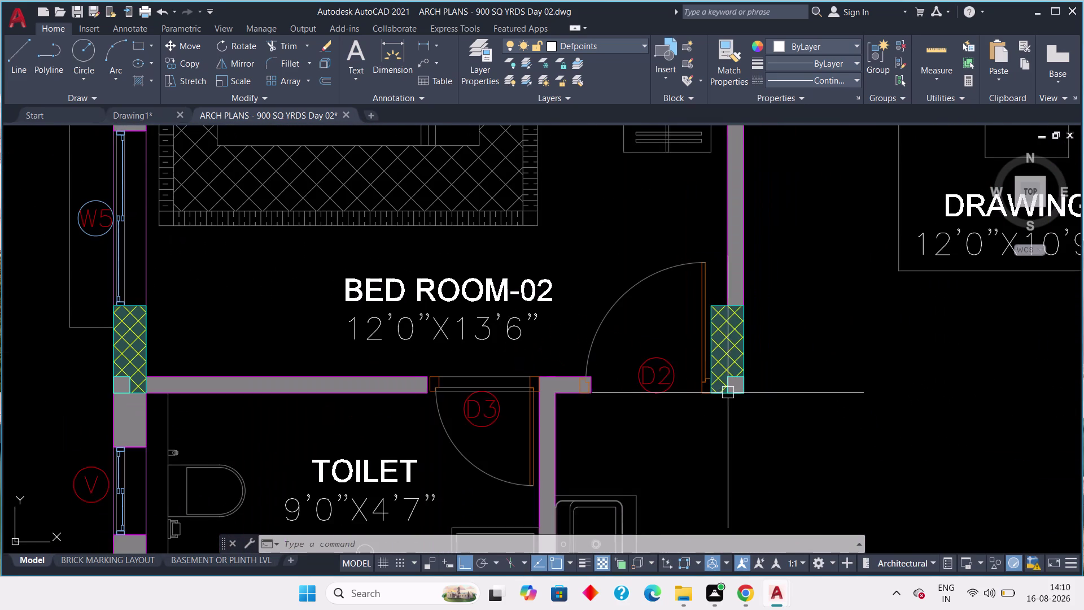
middle_drag(725, 391, 655, 379)
scroll(up, 3)
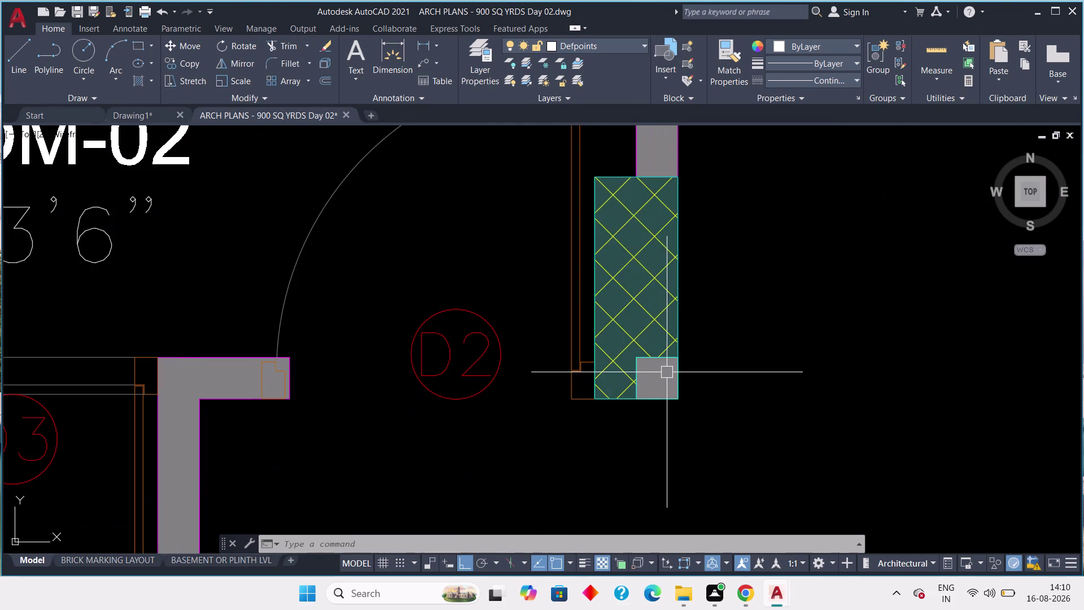
scroll(down, 3)
scroll(down, 3)
scroll(down, 3)
scroll(down, 3)
middle_drag(632, 308, 630, 363)
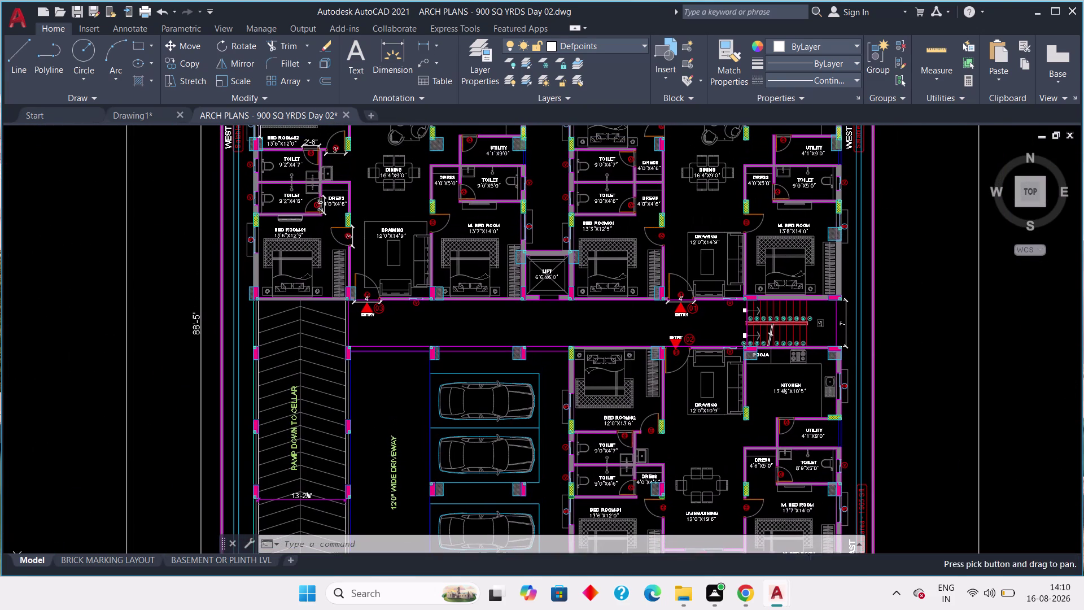
middle_drag(583, 419, 726, 460)
middle_drag(514, 321, 521, 367)
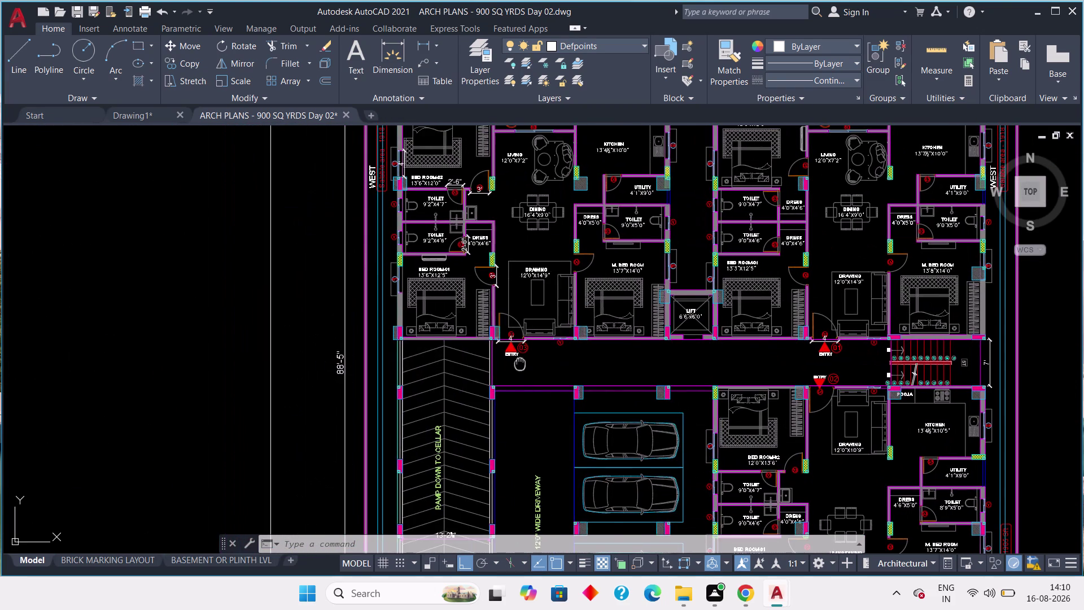
middle_drag(521, 367, 522, 425)
scroll(up, 3)
middle_drag(495, 378, 516, 413)
scroll(up, 3)
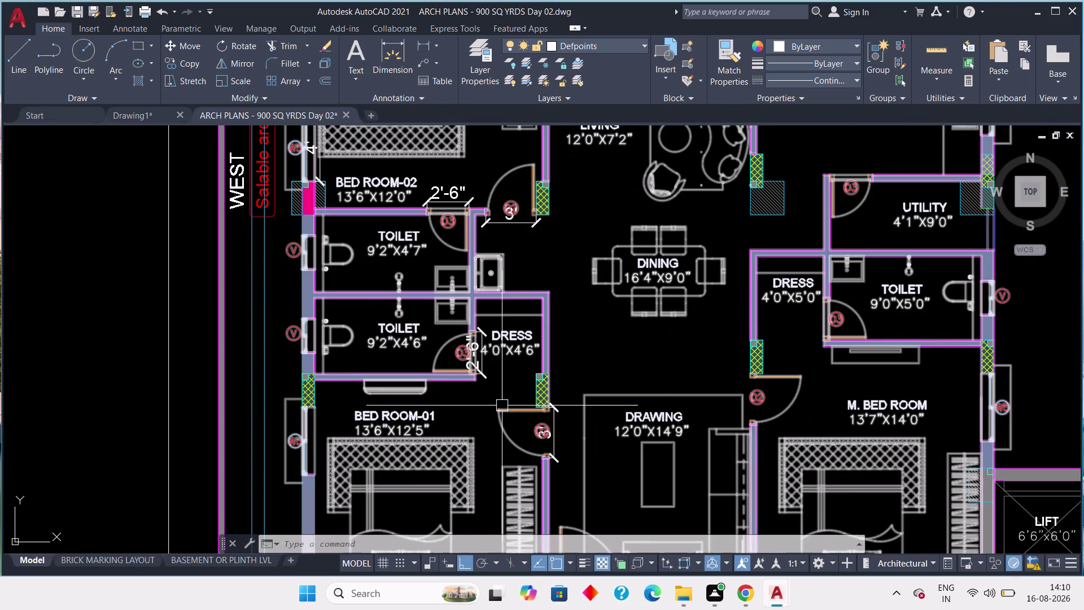
middle_drag(530, 441, 476, 308)
middle_drag(476, 300, 475, 330)
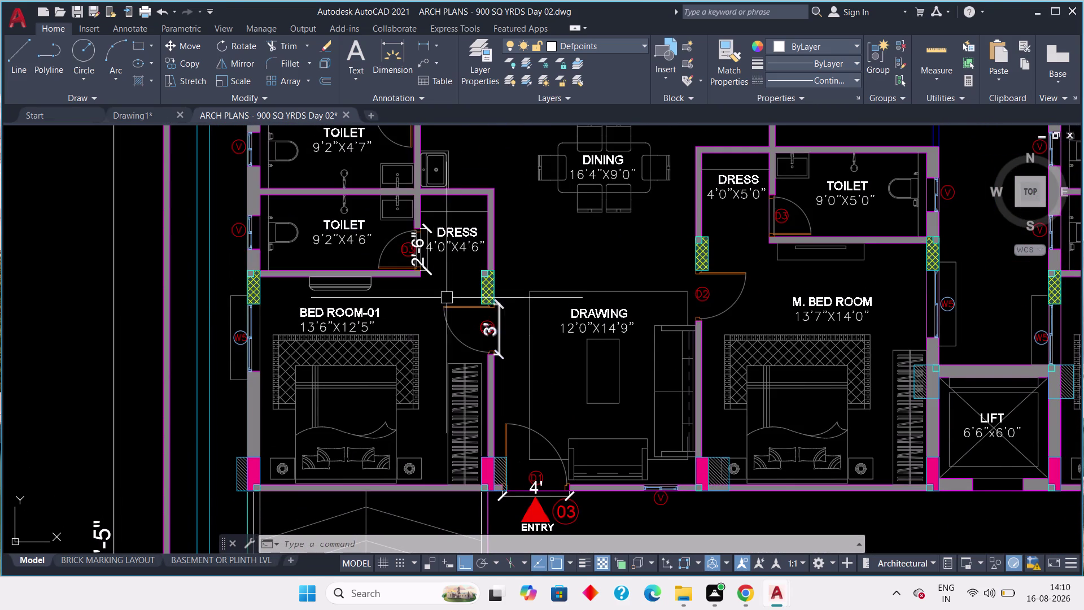
scroll(down, 3)
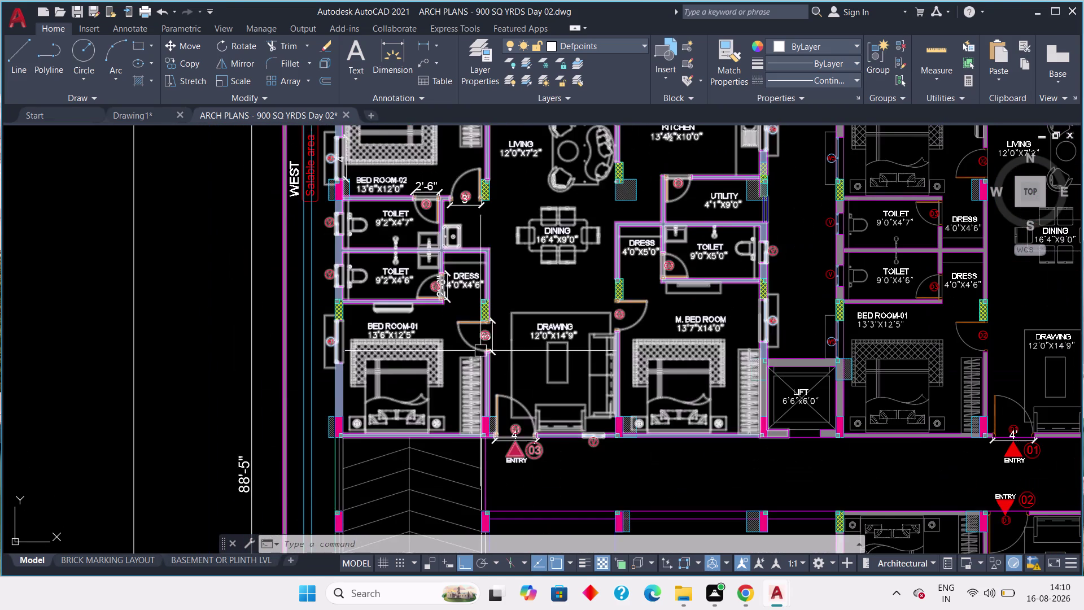
middle_drag(481, 348, 471, 382)
scroll(up, 3)
scroll(up, 3)
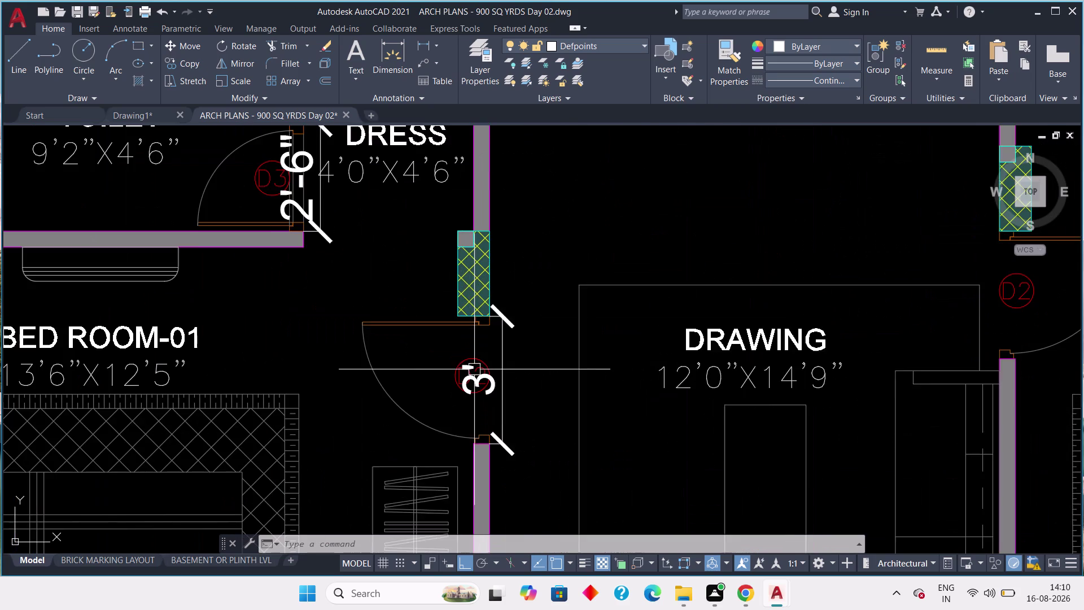
scroll(down, 3)
scroll(up, 3)
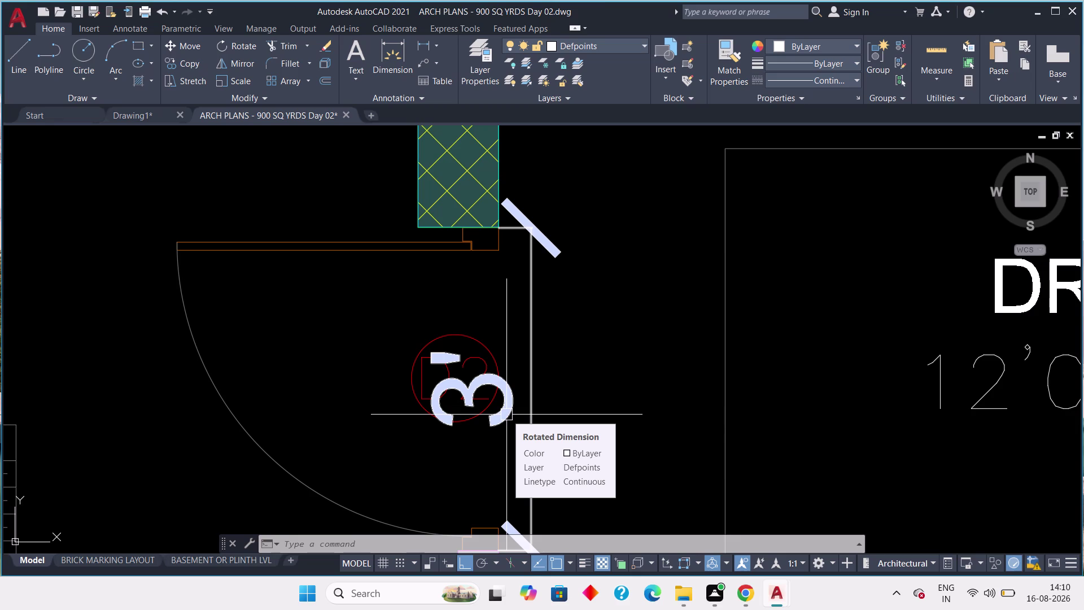
scroll(down, 3)
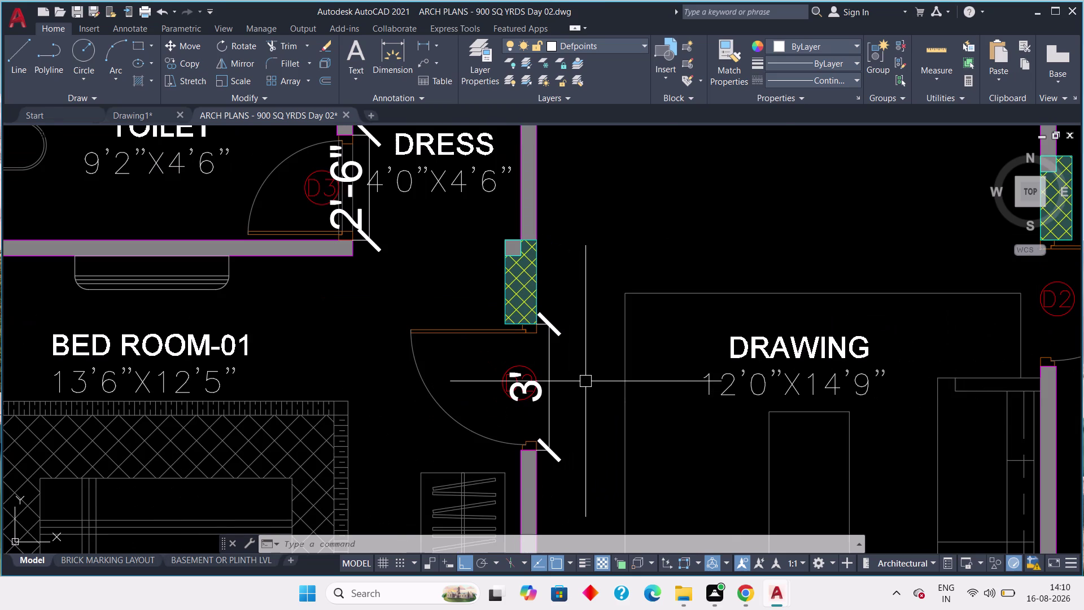
scroll(down, 3)
middle_drag(579, 377, 486, 419)
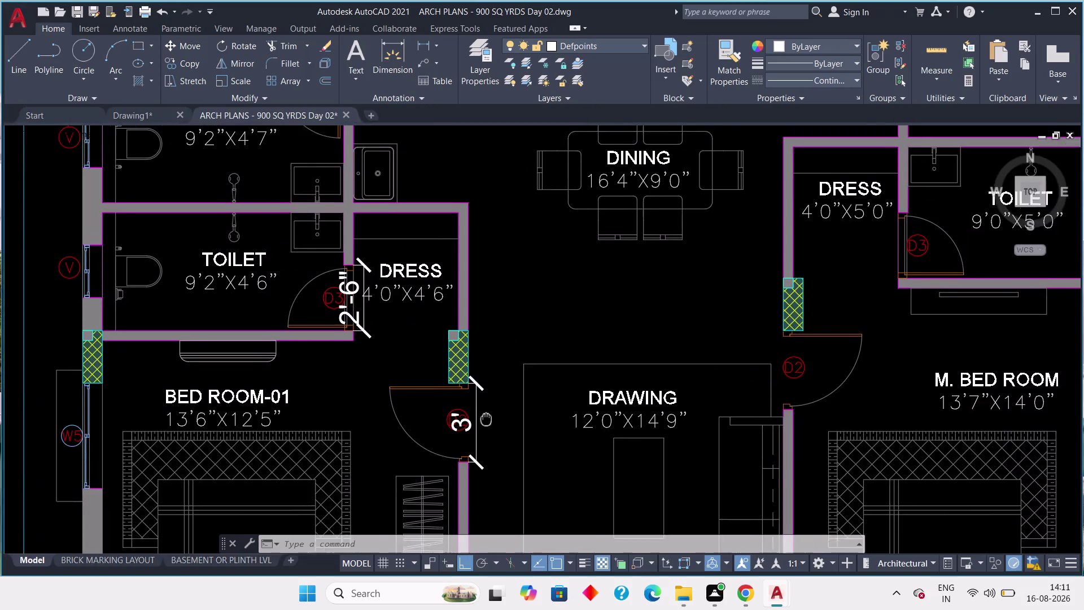
middle_drag(486, 419, 383, 465)
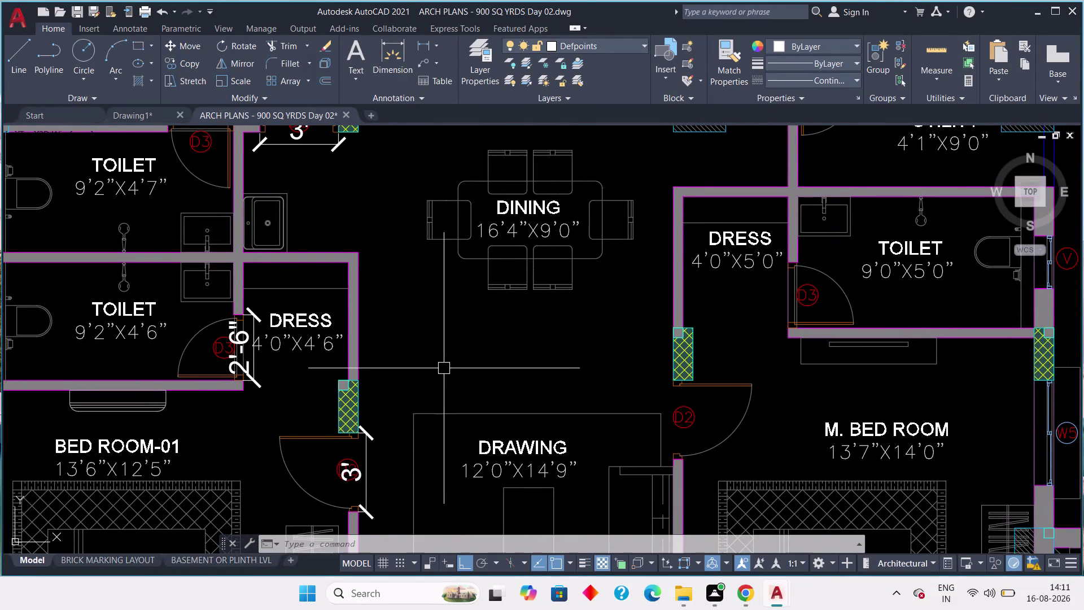
scroll(down, 3)
middle_drag(426, 356, 510, 390)
scroll(up, 3)
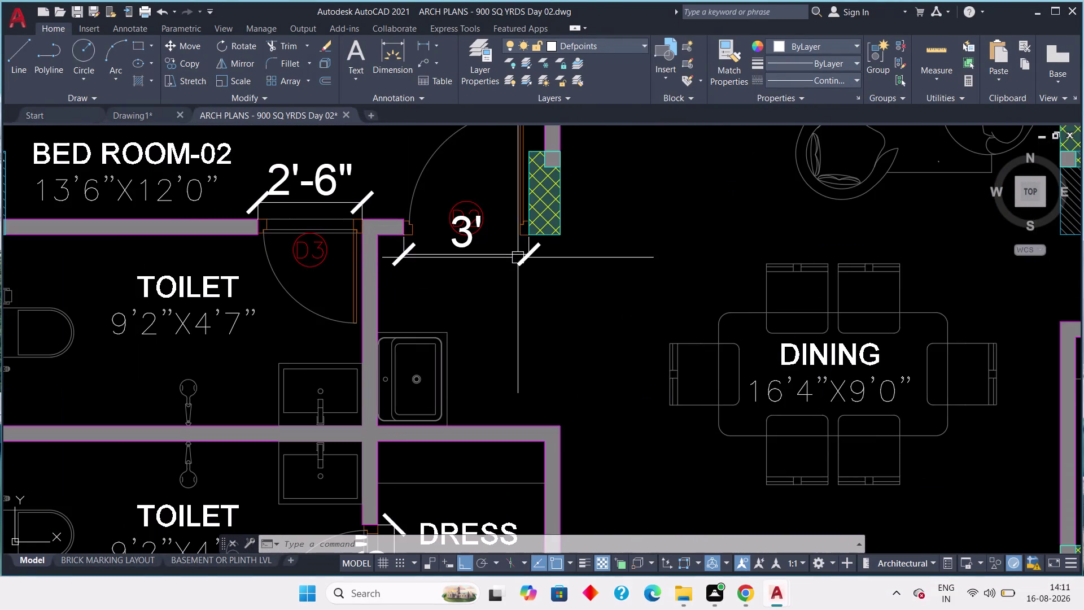
middle_drag(540, 254, 540, 361)
scroll(down, 3)
middle_drag(541, 336, 535, 368)
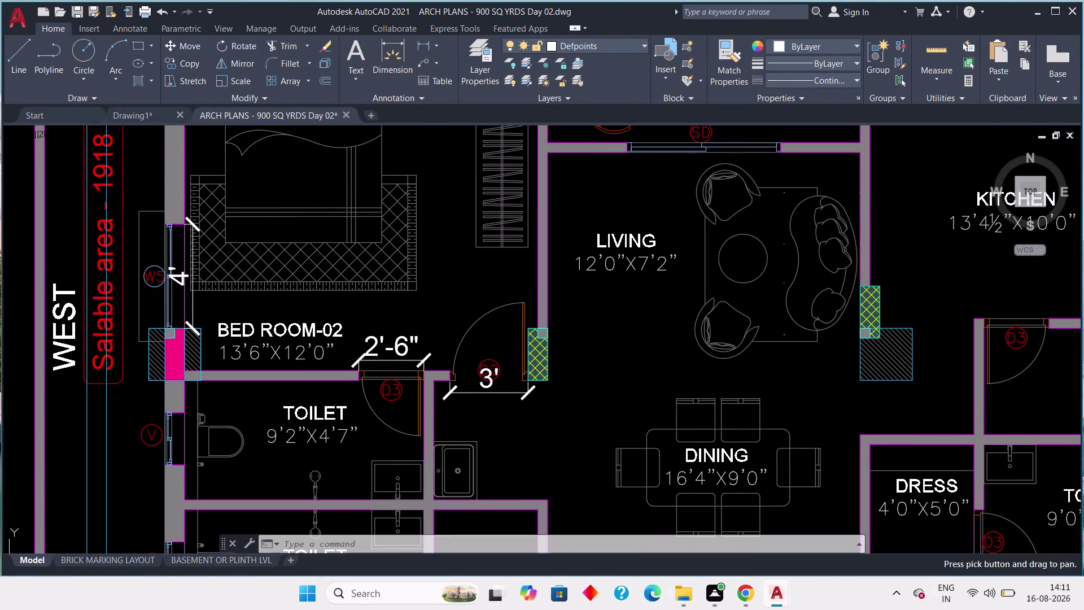
scroll(up, 3)
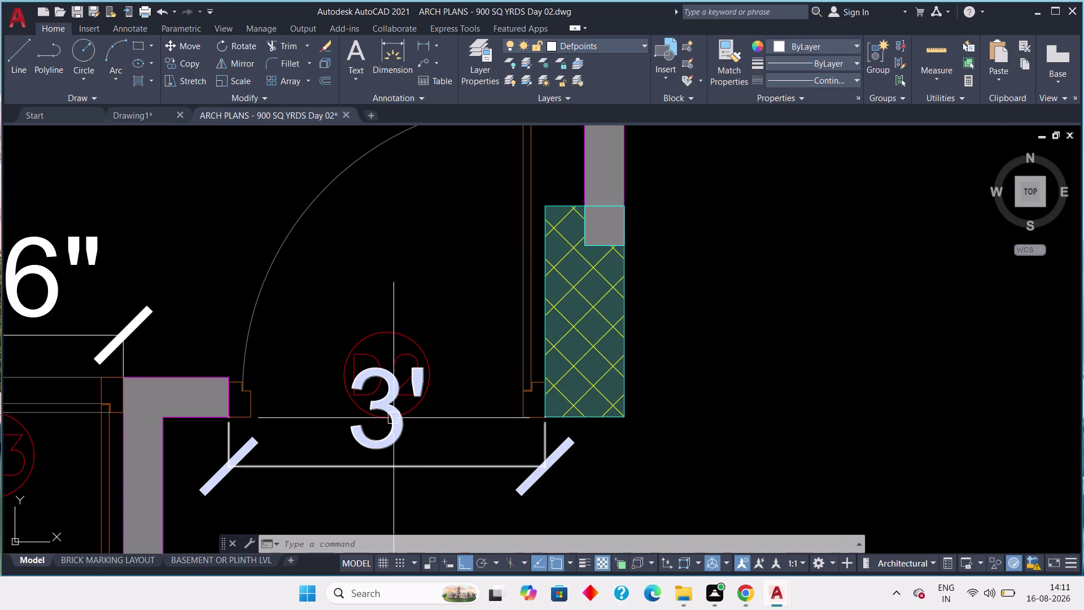
click(386, 414)
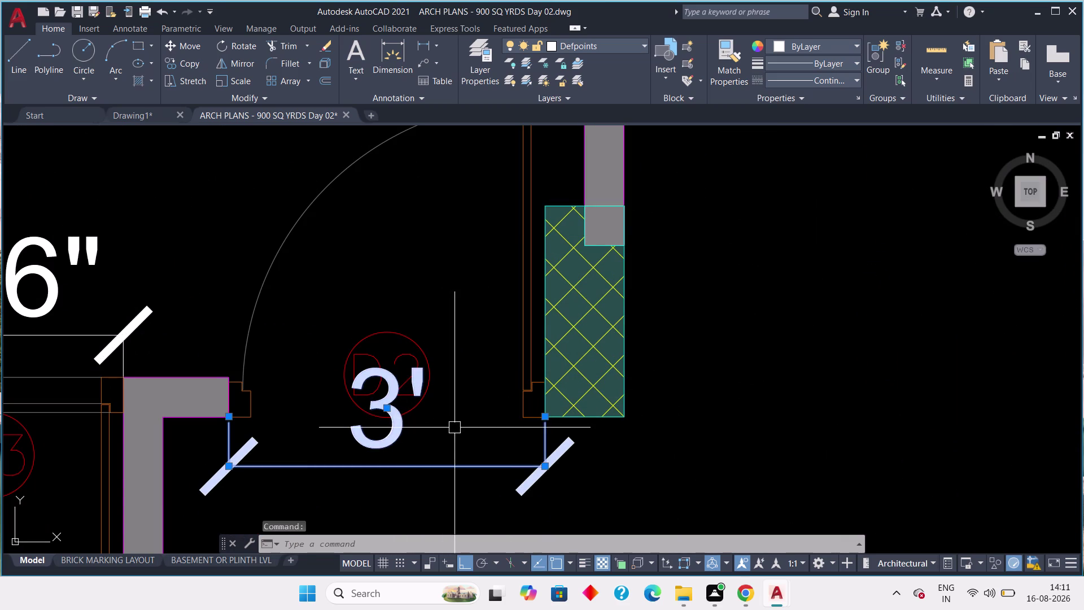
Delete Bed Room-02's 4' and 2'-6¾" window dimensions.
key(Escape)
scroll(down, 3)
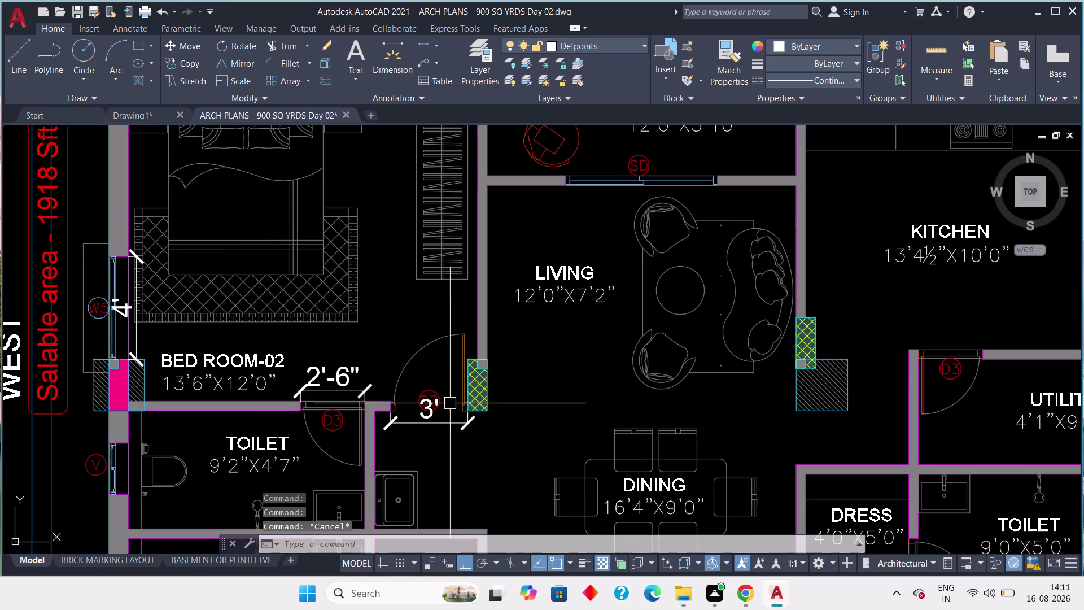
middle_drag(405, 348, 420, 373)
scroll(down, 3)
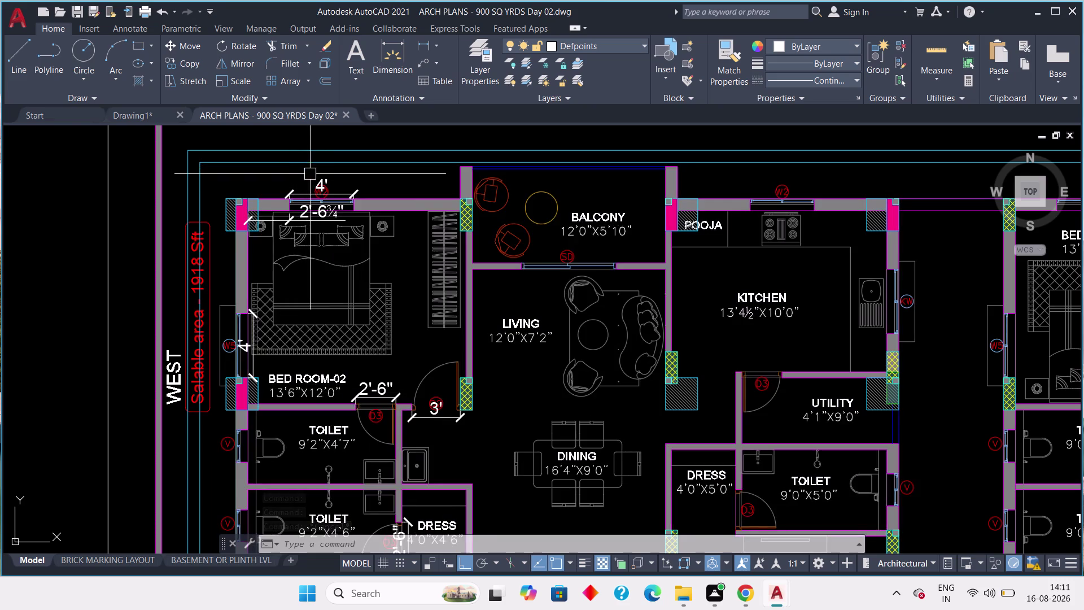
scroll(up, 3)
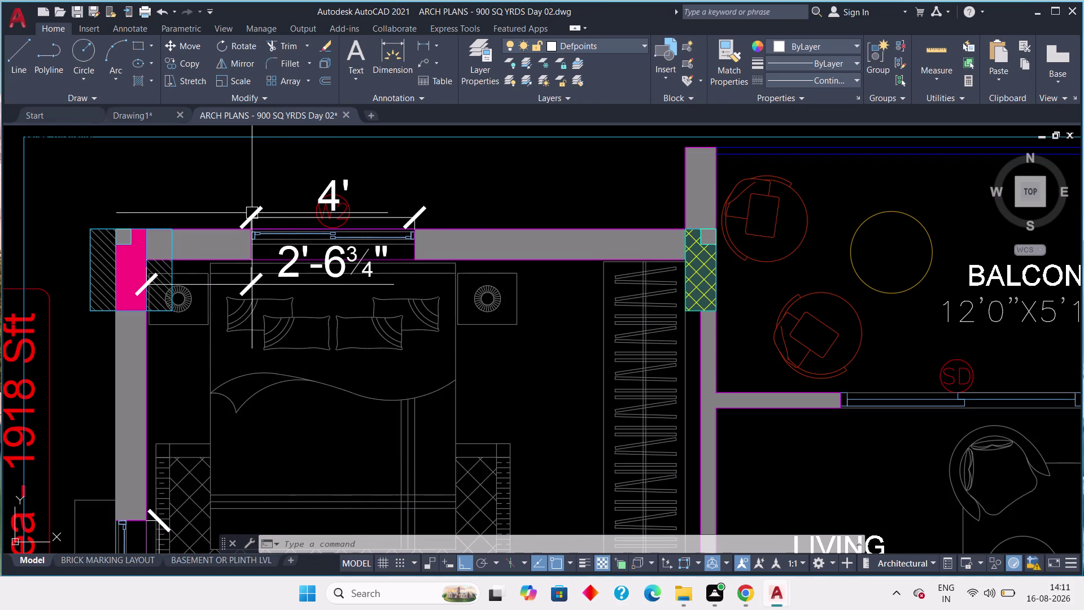
click(252, 212)
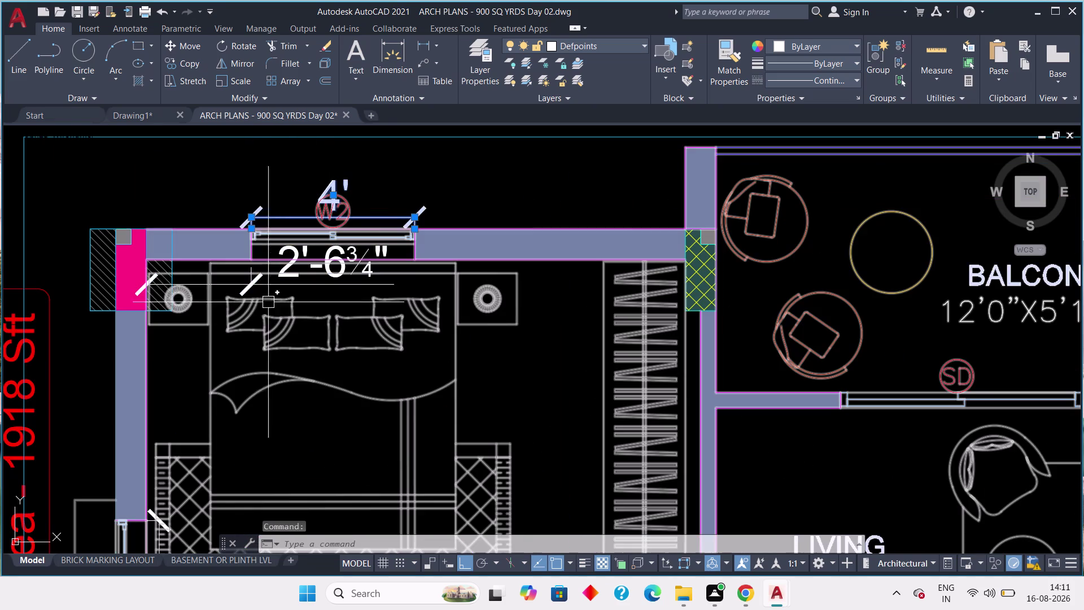
click(257, 277)
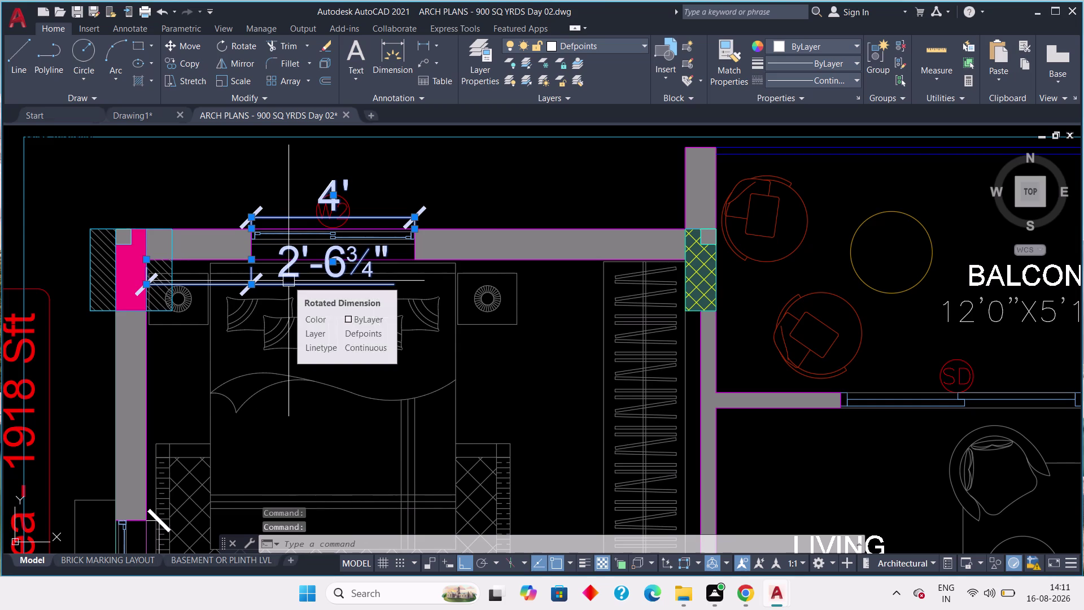
key(Delete)
Erase the 4' object at window W5 in Bed Room-02.
scroll(down, 3)
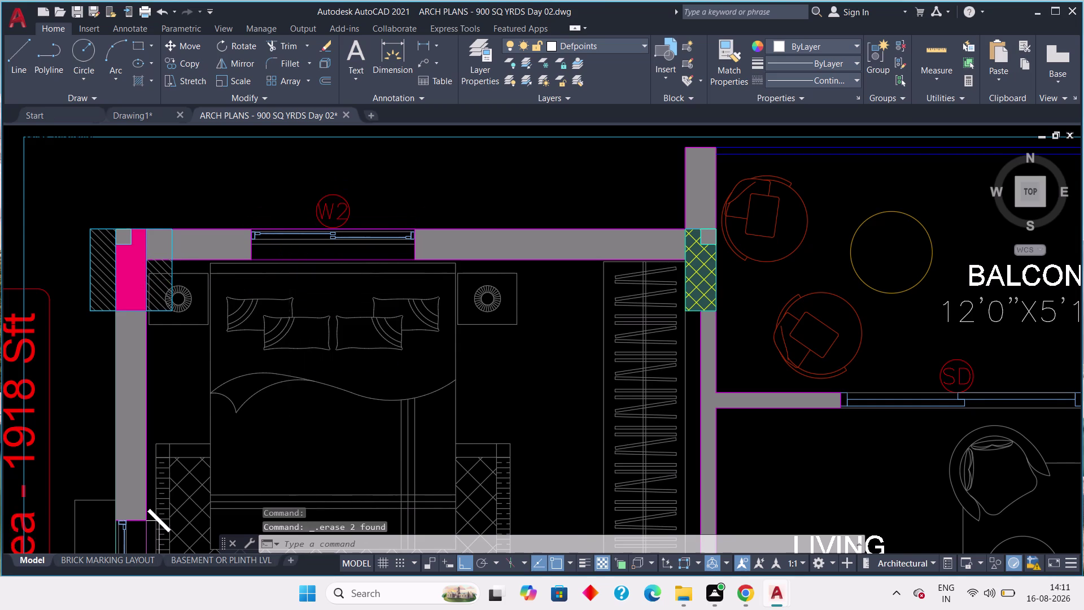
scroll(down, 3)
middle_drag(313, 327, 408, 240)
scroll(up, 3)
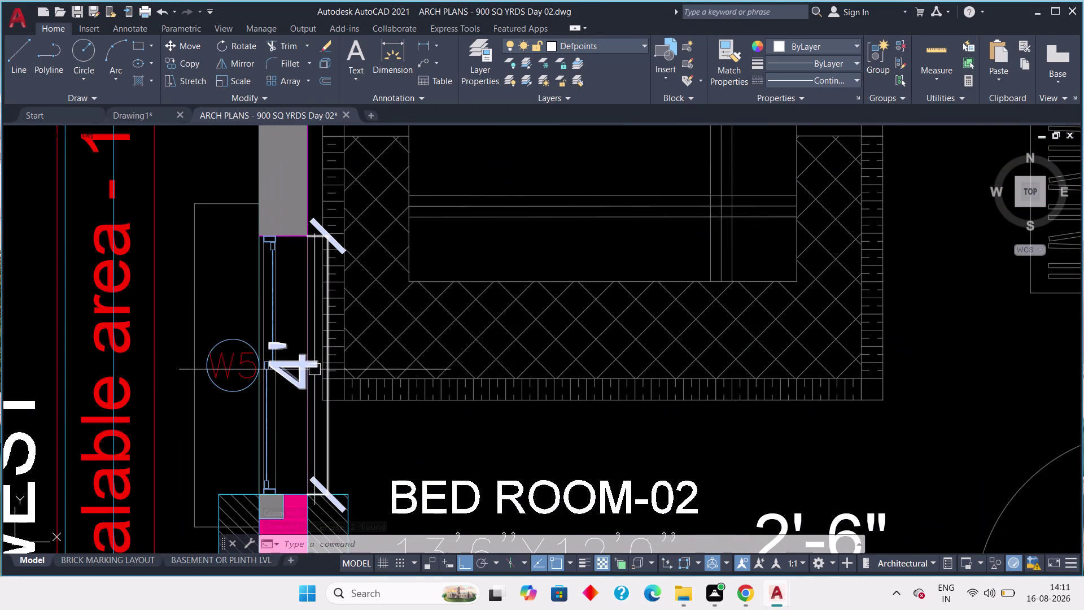
click(329, 236)
scroll(down, 3)
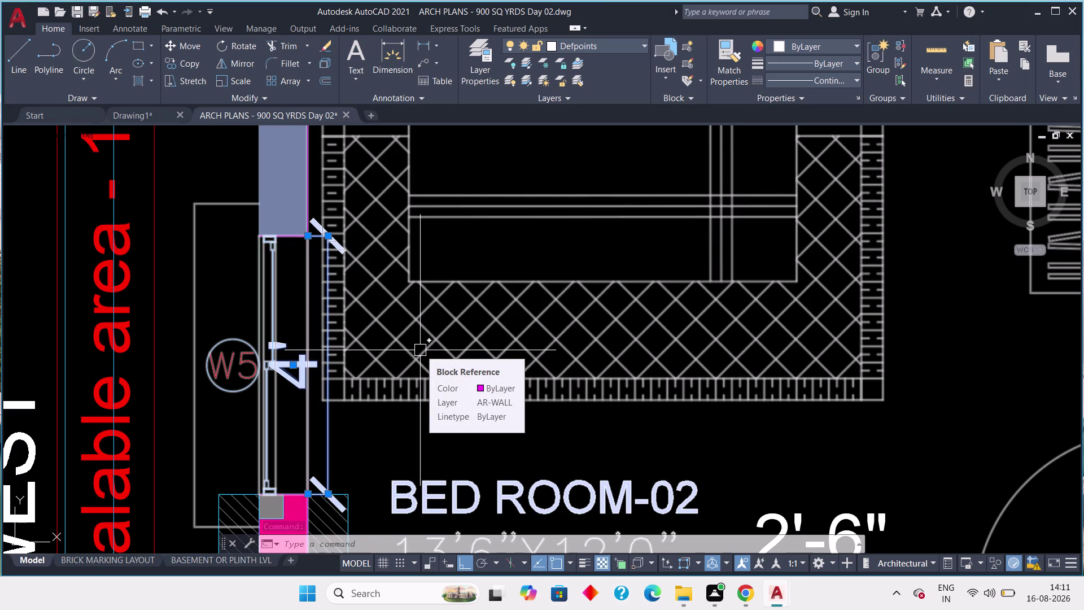
scroll(down, 3)
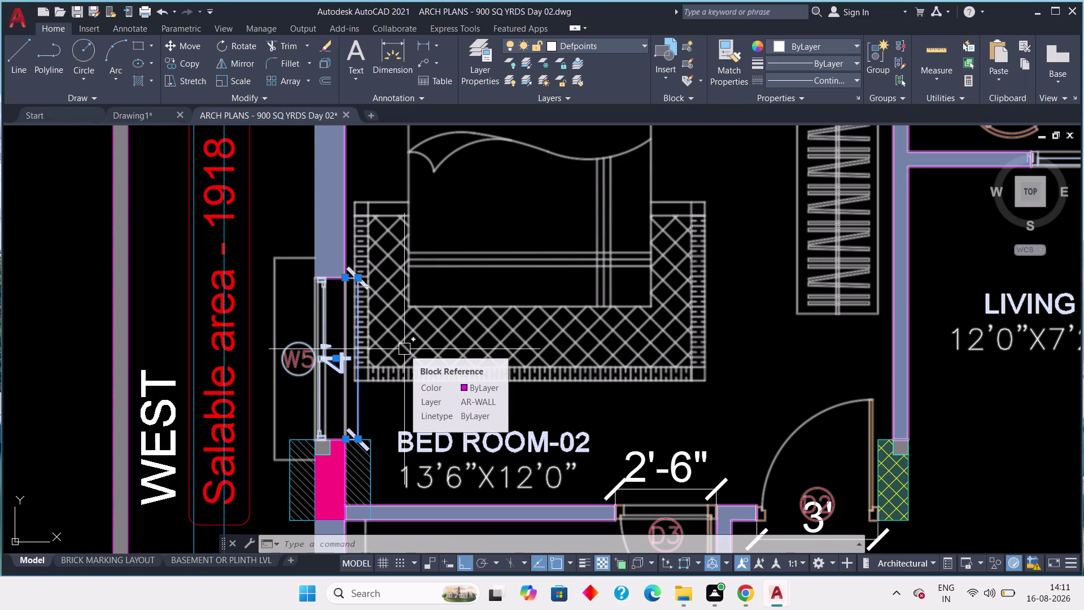
key(Delete)
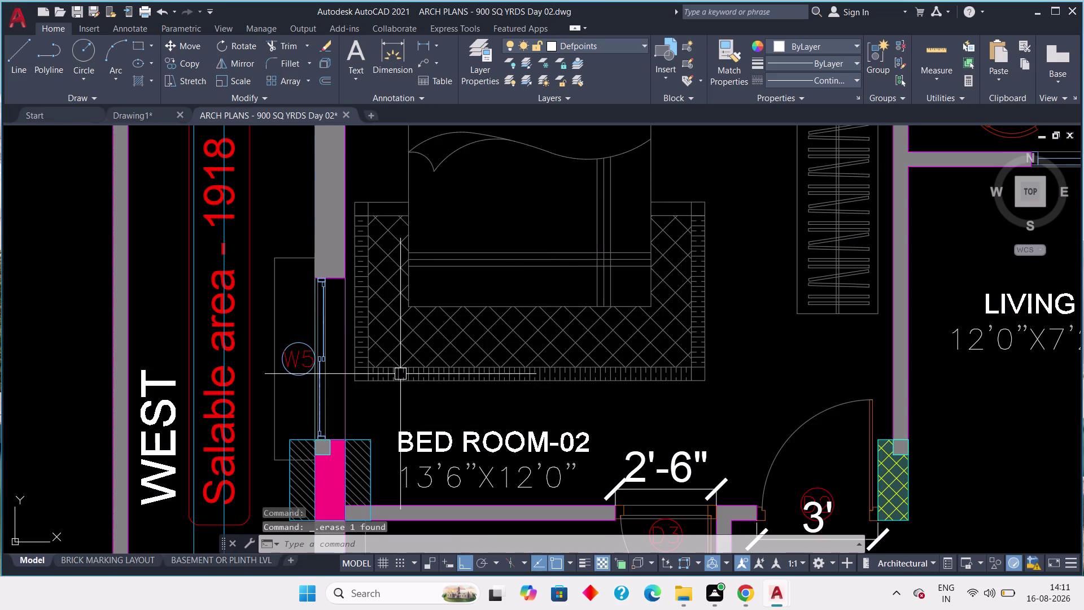
scroll(down, 3)
middle_drag(516, 351, 397, 239)
middle_drag(445, 411, 448, 339)
scroll(up, 3)
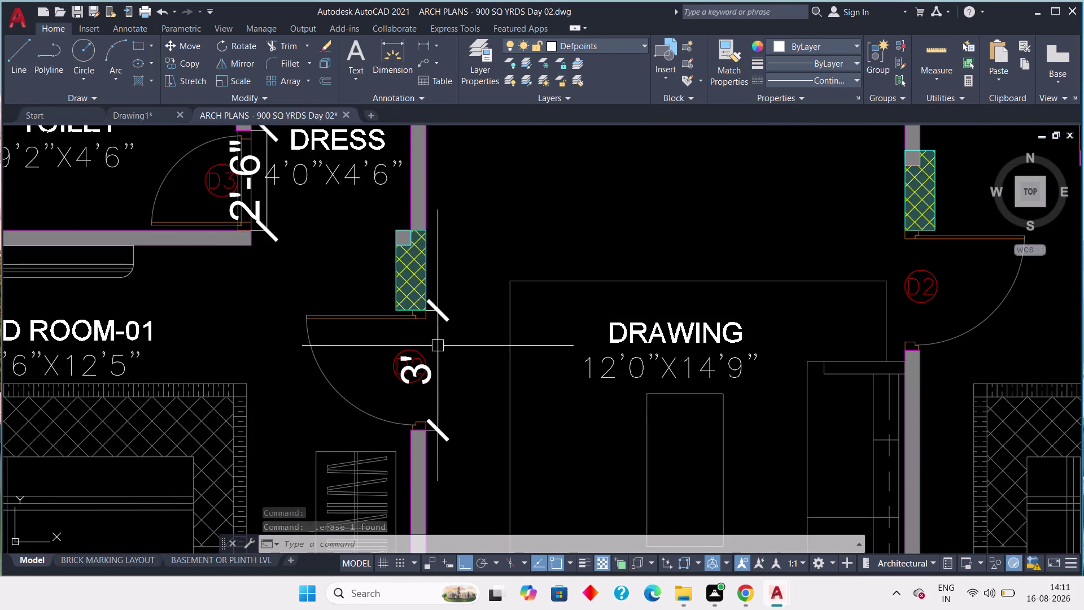
scroll(down, 3)
middle_drag(362, 334, 445, 437)
scroll(down, 3)
middle_drag(388, 327, 403, 432)
scroll(up, 3)
middle_drag(461, 349, 383, 360)
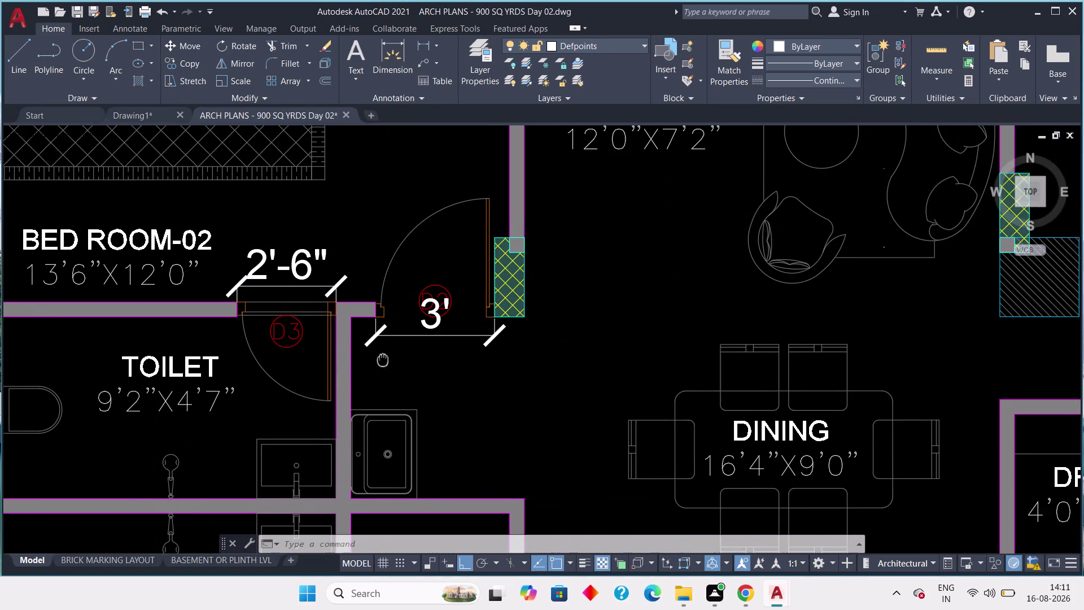
middle_drag(383, 360, 383, 360)
scroll(up, 3)
middle_drag(507, 329, 464, 357)
scroll(down, 3)
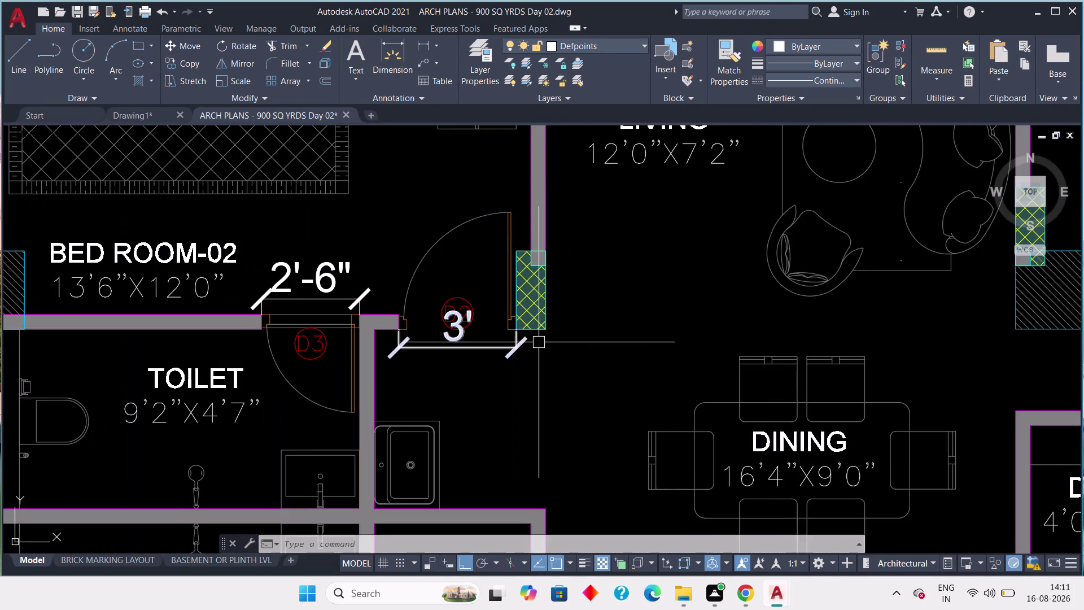
middle_drag(540, 342, 519, 359)
scroll(down, 3)
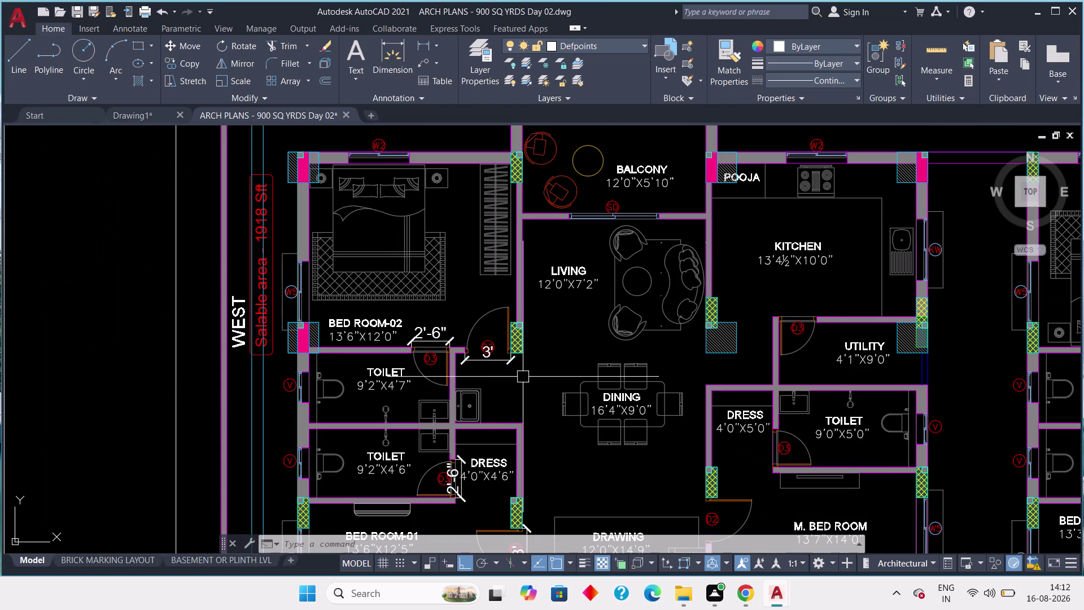
scroll(down, 3)
middle_drag(597, 377, 461, 346)
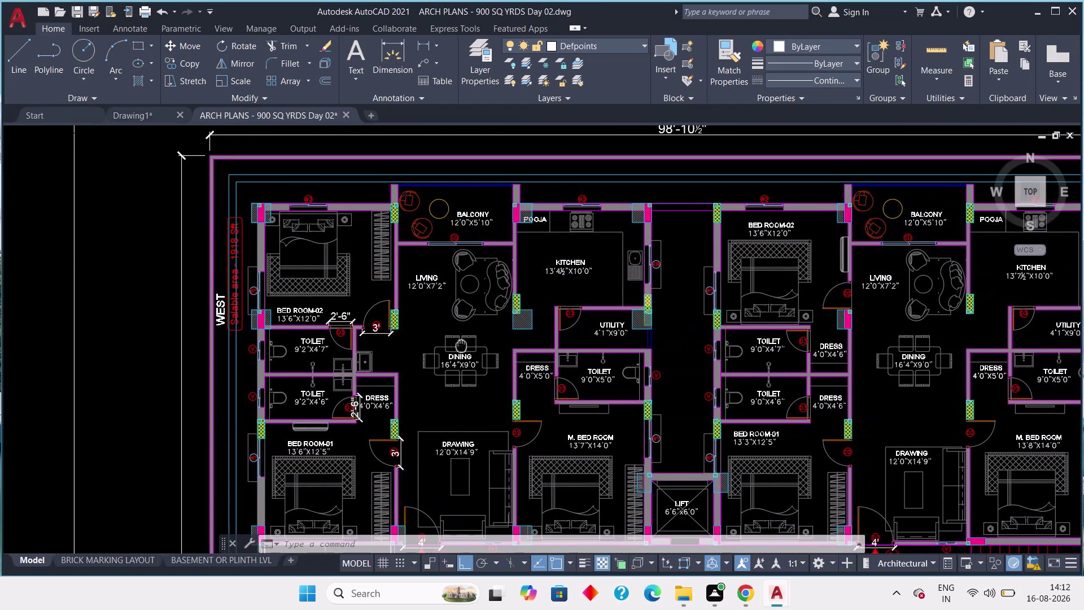
middle_drag(460, 346, 422, 346)
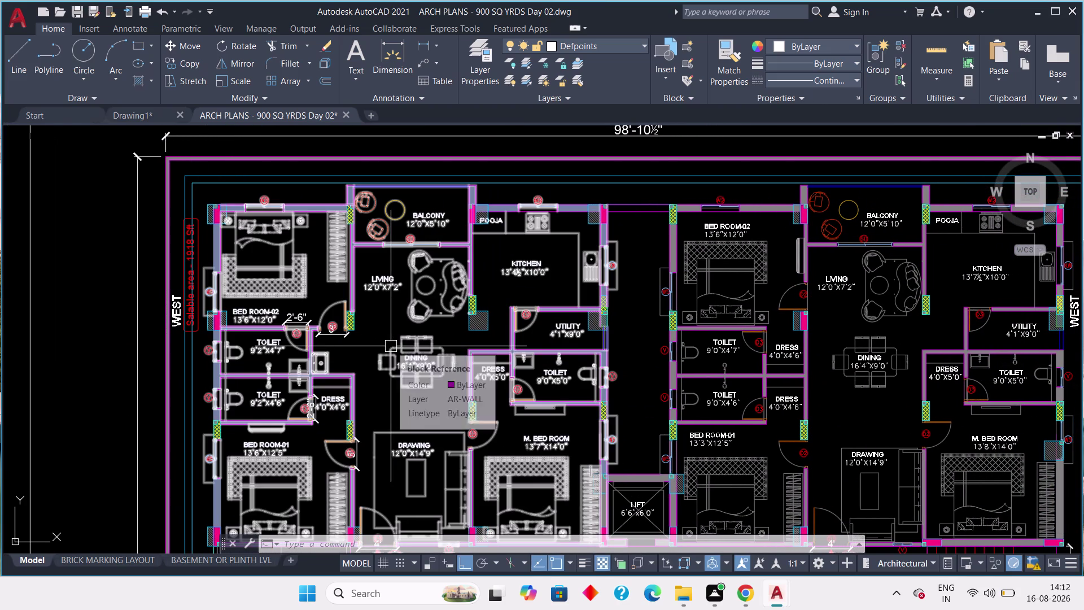
middle_drag(422, 345, 332, 326)
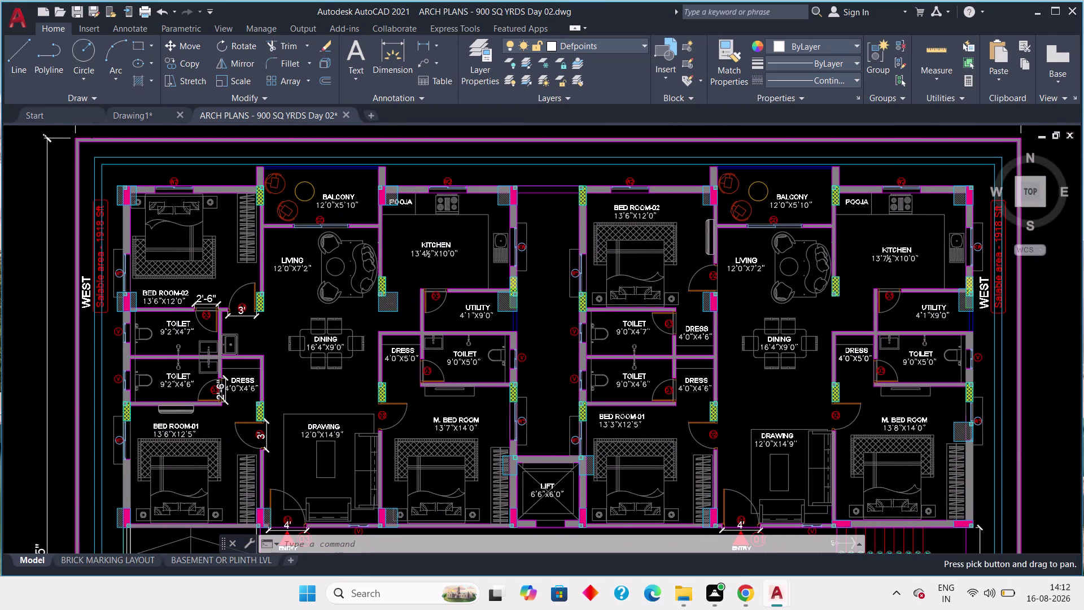
scroll(up, 3)
middle_drag(272, 322, 375, 360)
scroll(down, 3)
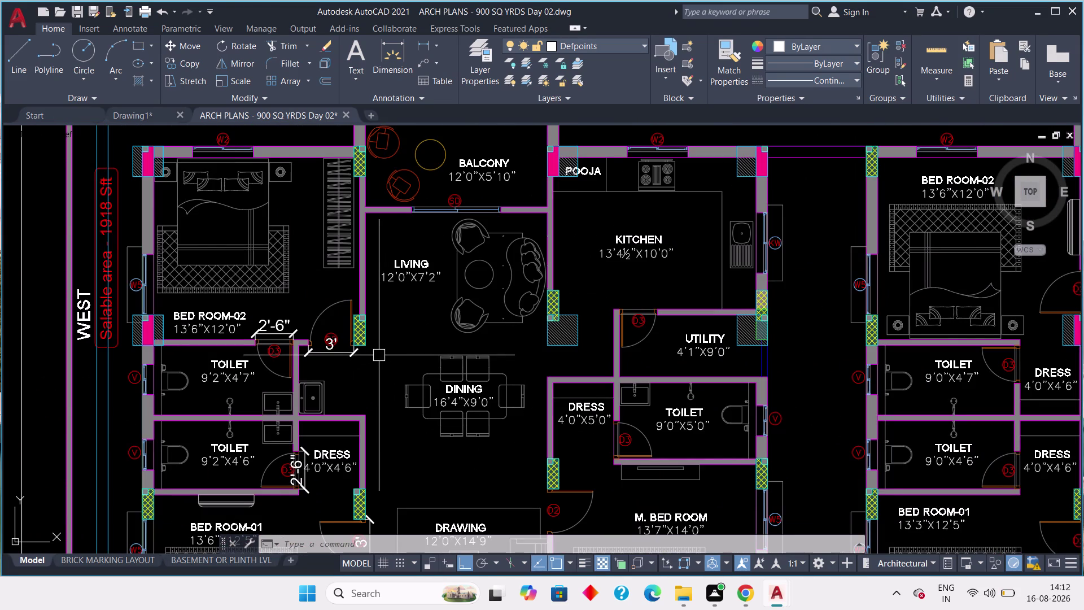
middle_drag(531, 317, 363, 296)
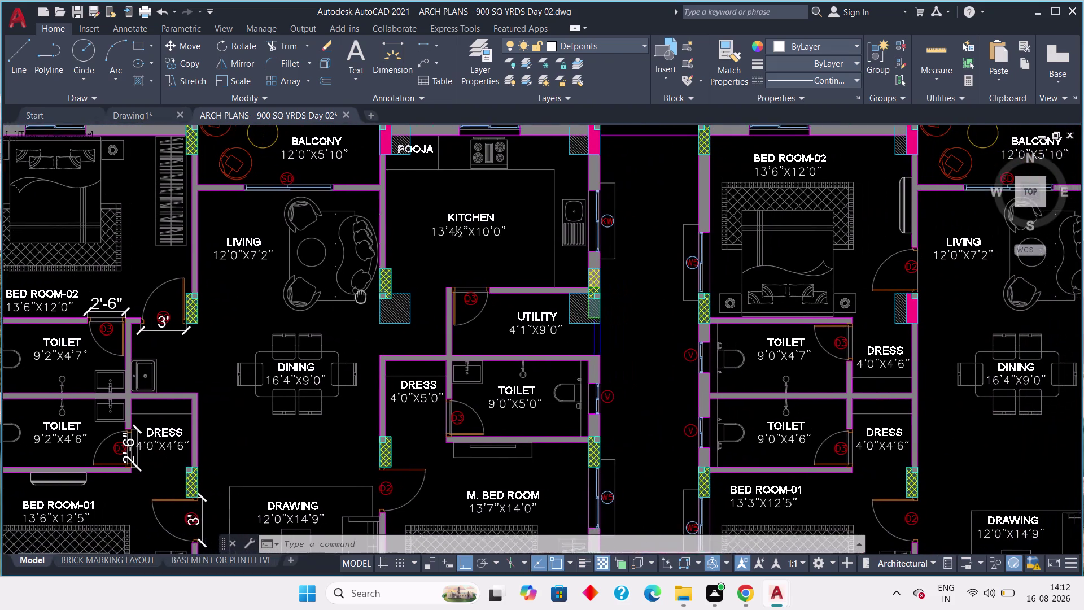
middle_drag(363, 296, 356, 302)
scroll(up, 3)
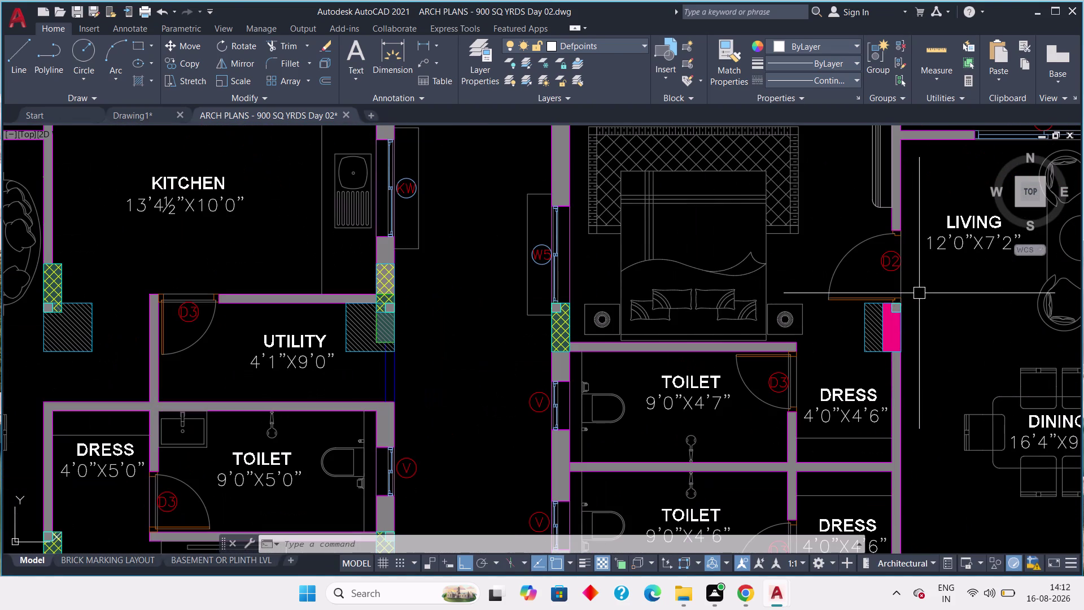
middle_drag(872, 297, 750, 303)
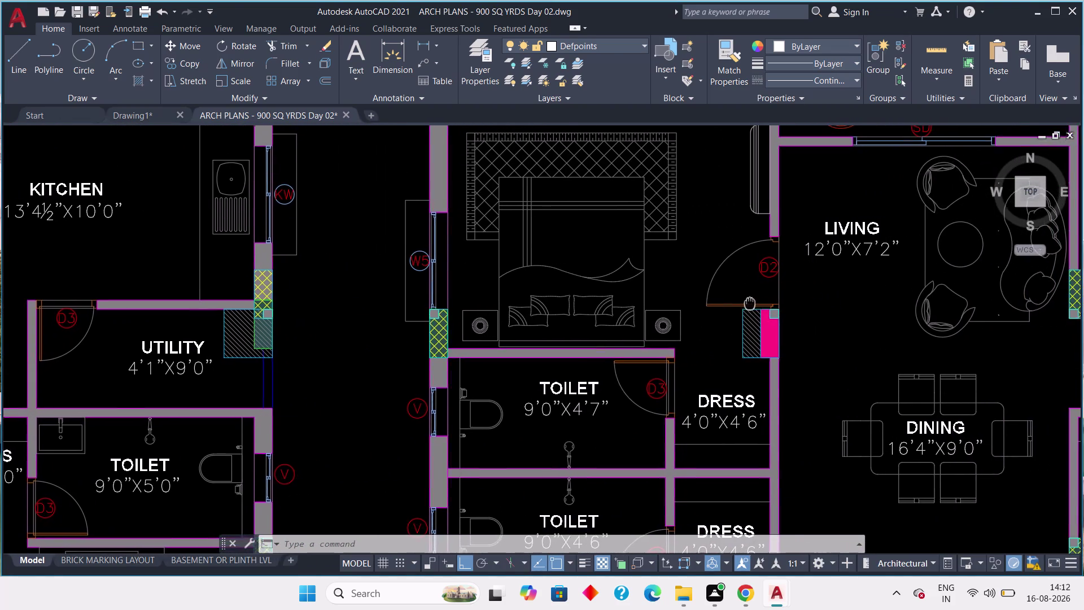
middle_drag(750, 304, 704, 295)
scroll(down, 3)
scroll(down, 3)
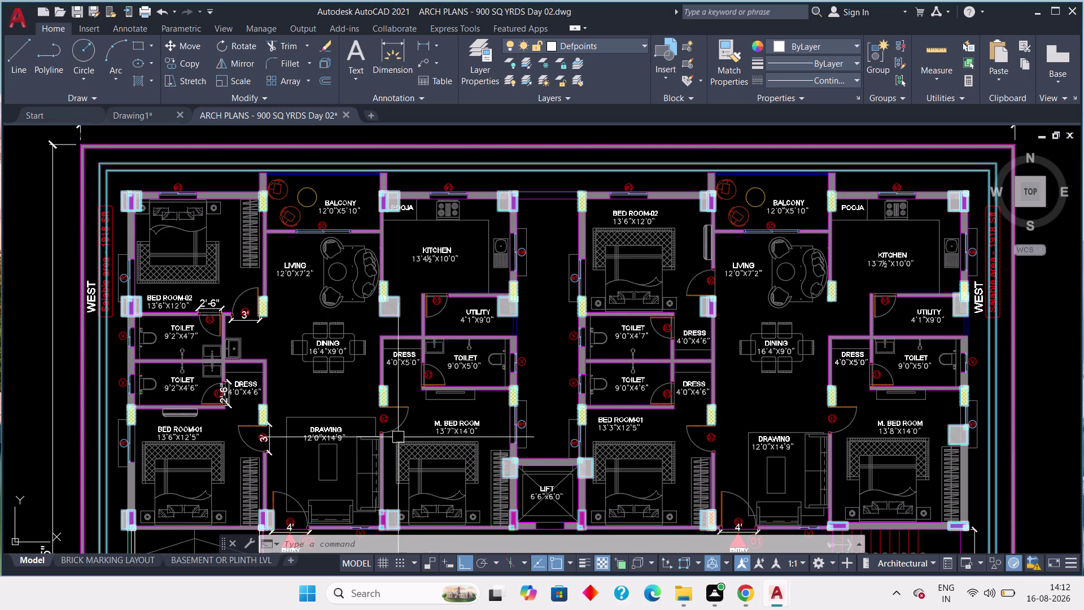
scroll(up, 3)
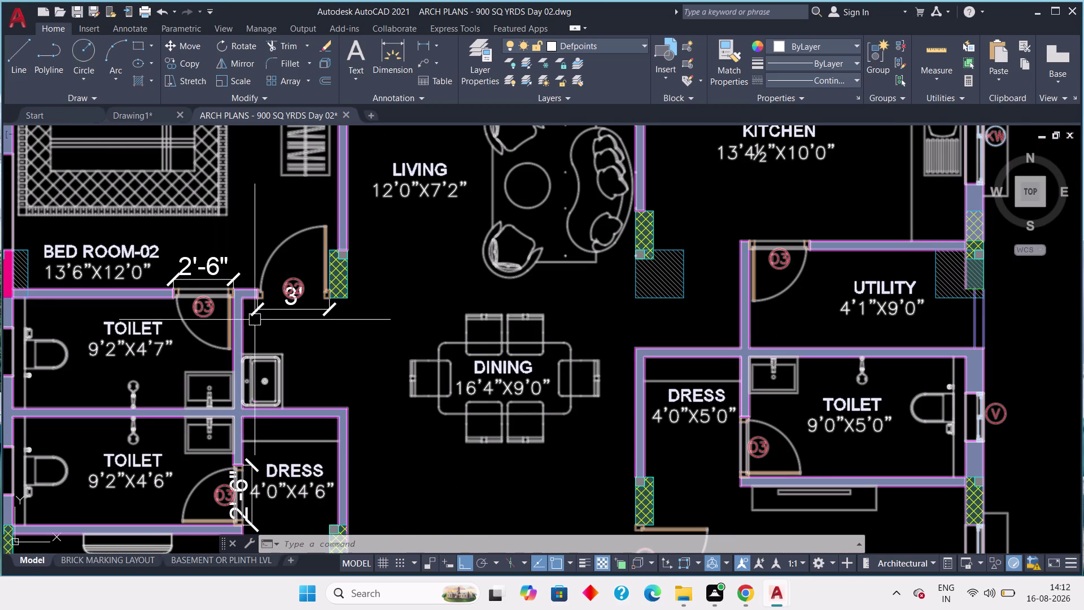
scroll(up, 3)
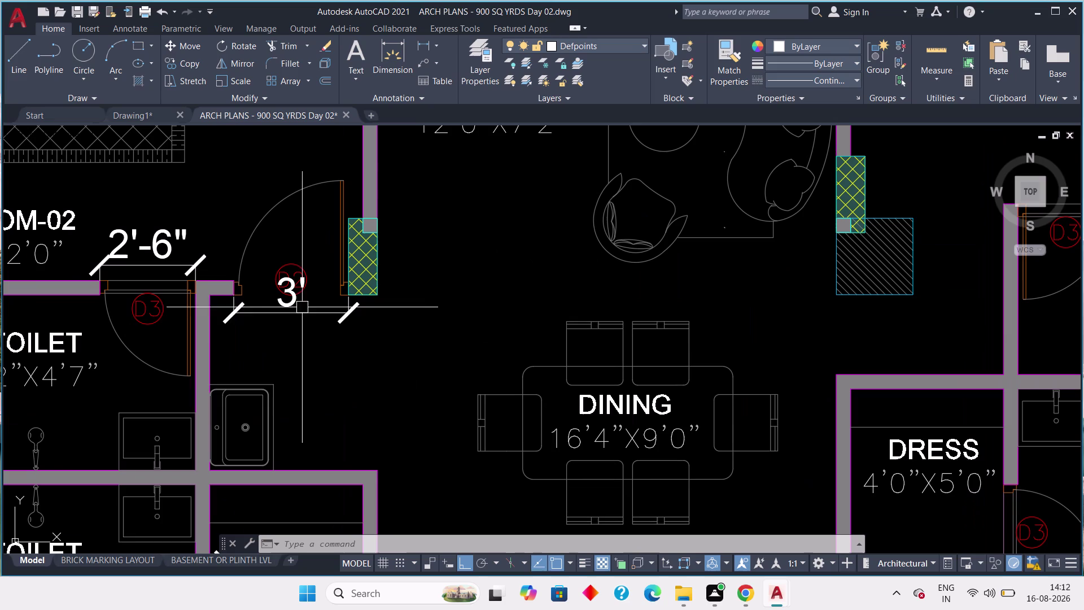
scroll(down, 3)
scroll(down, 3)
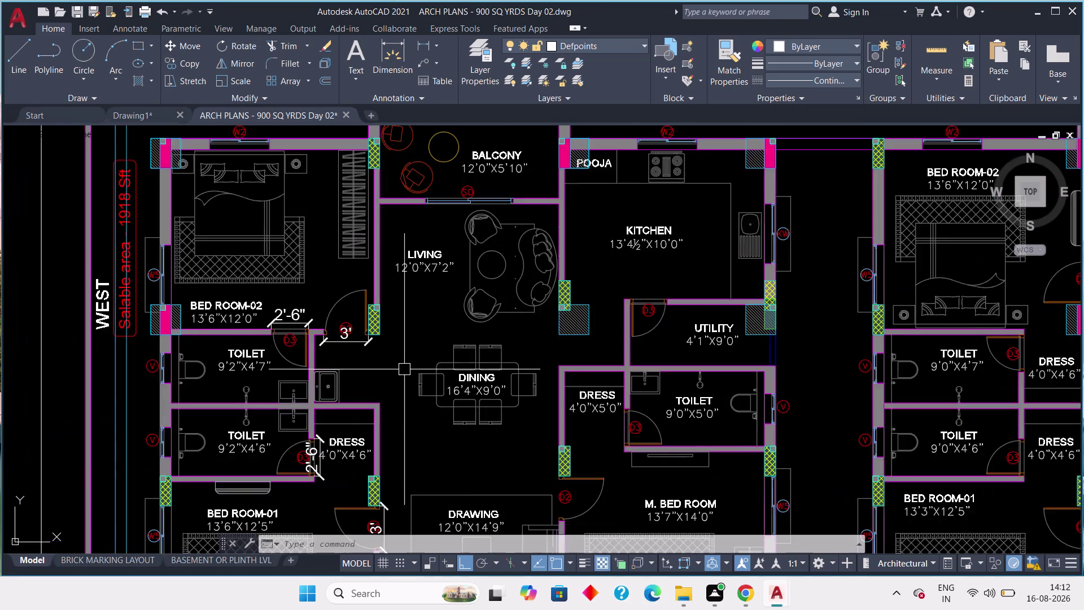
scroll(down, 3)
middle_drag(415, 374, 414, 346)
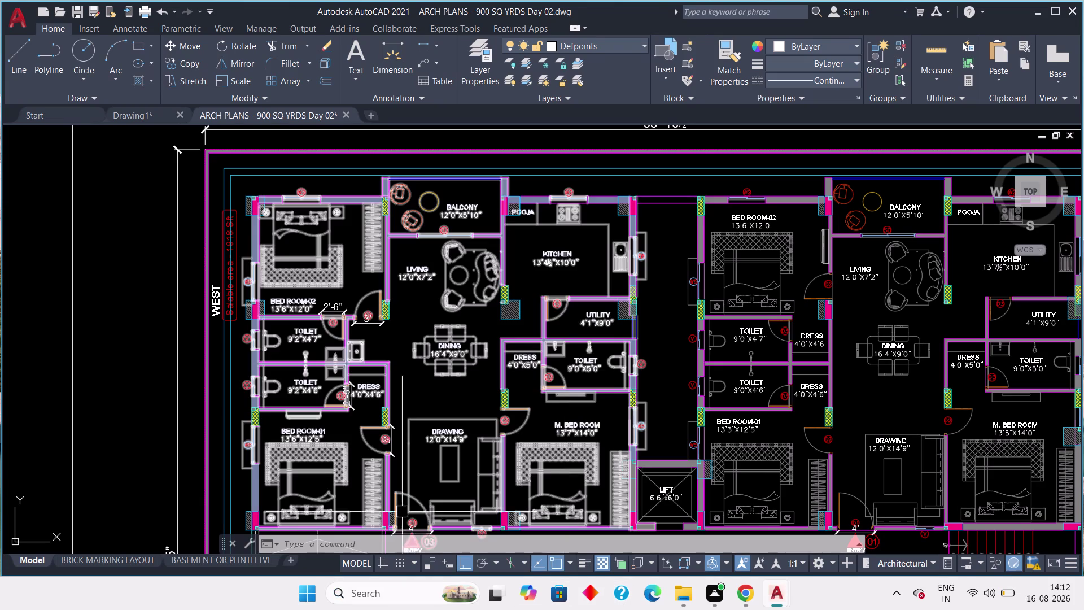
scroll(down, 3)
middle_drag(363, 440, 382, 364)
middle_drag(519, 383, 519, 421)
scroll(up, 3)
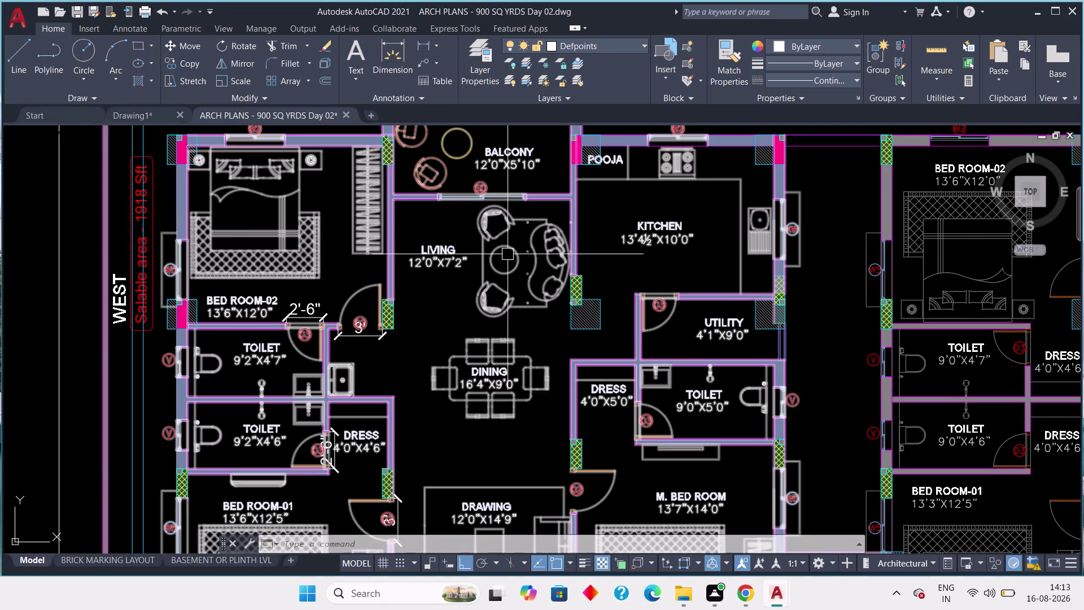
middle_drag(511, 254, 420, 297)
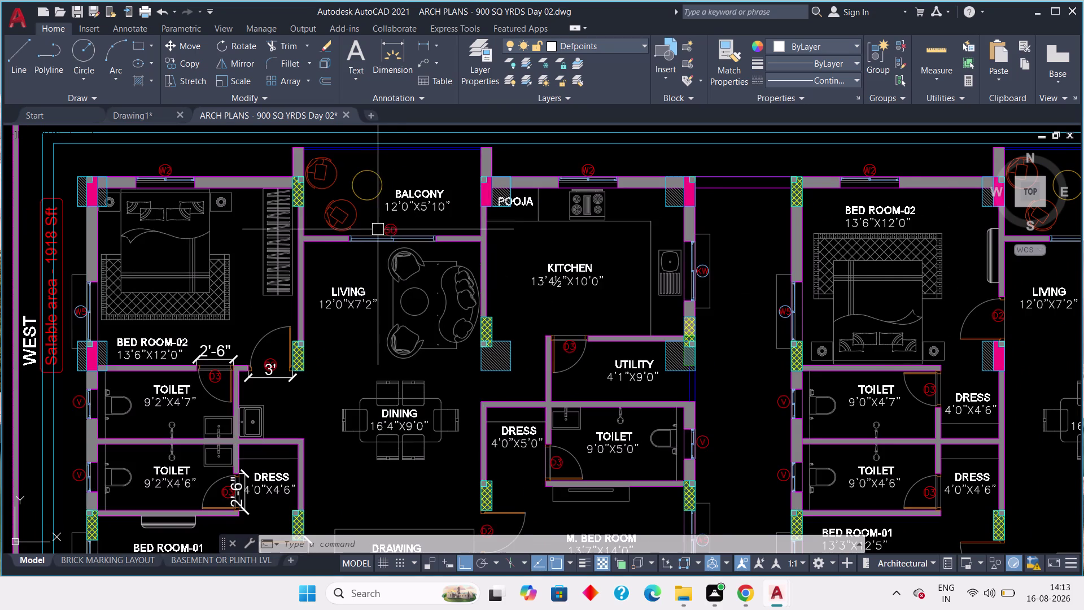
scroll(up, 3)
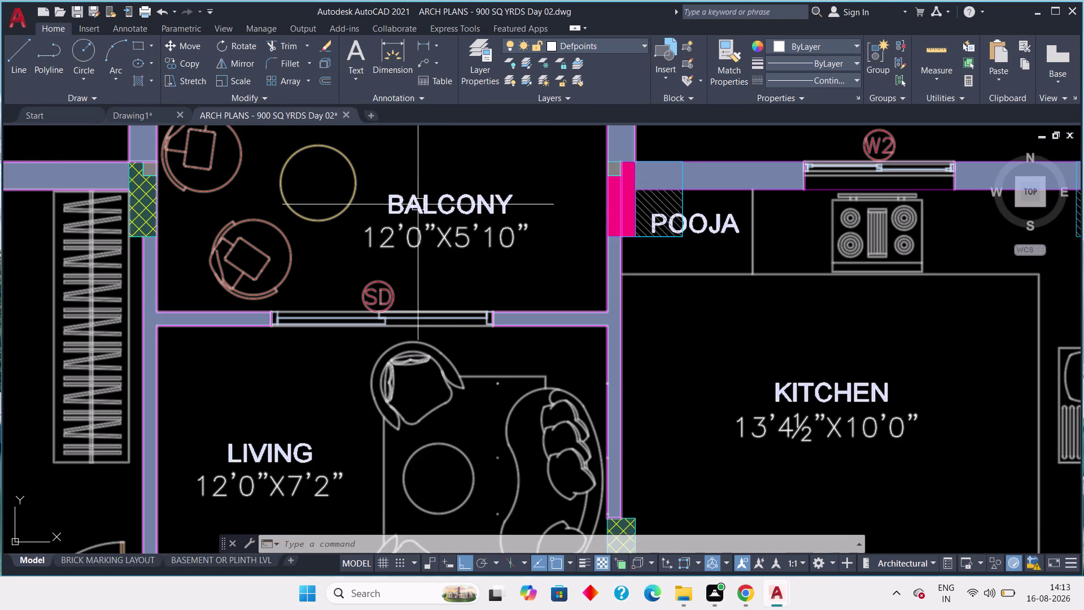
scroll(down, 3)
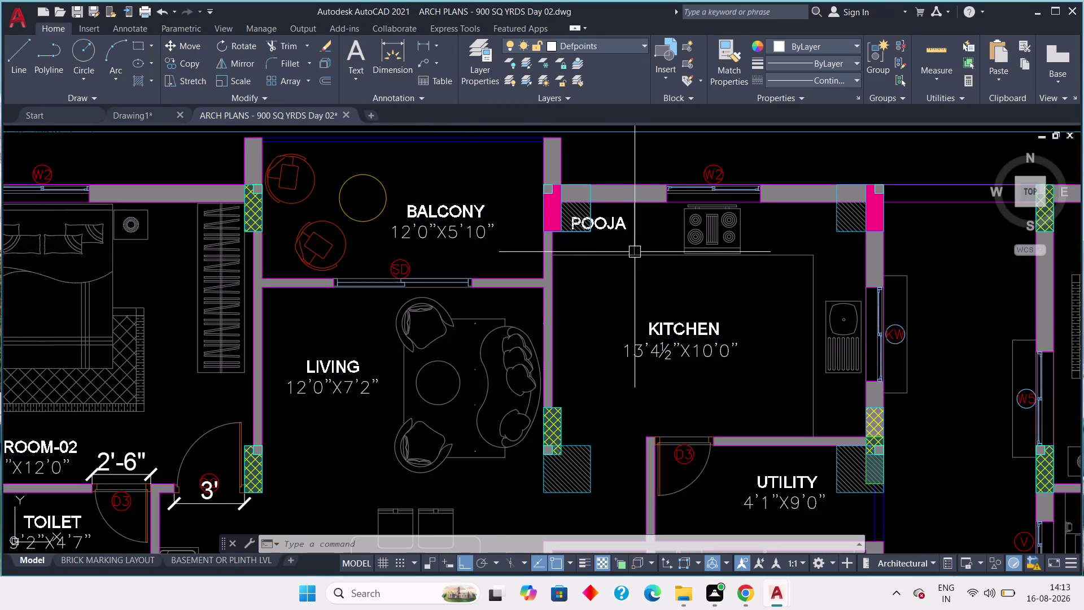
scroll(up, 3)
scroll(down, 3)
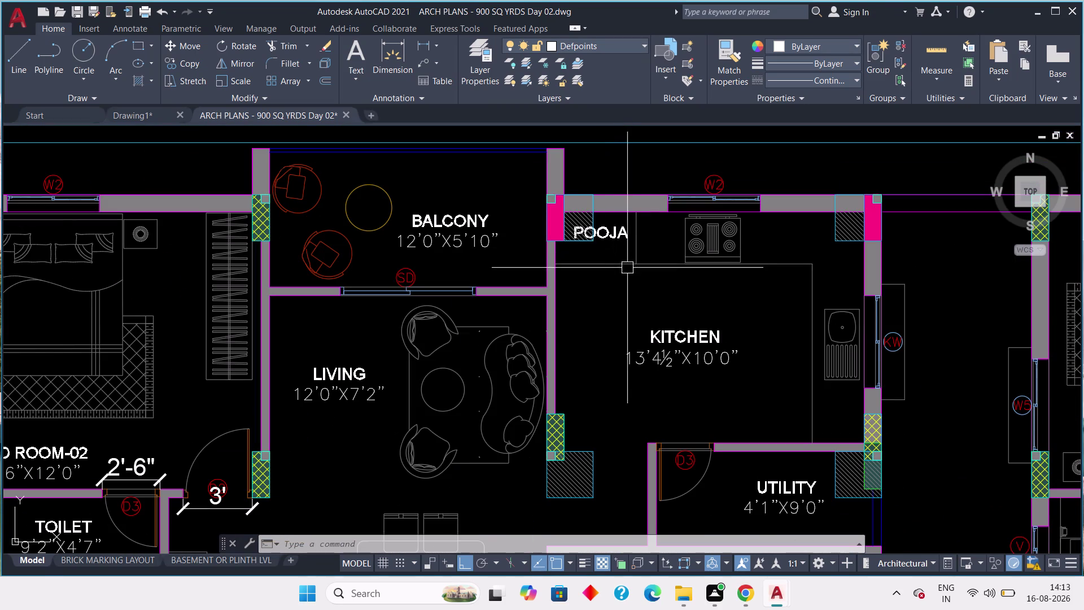
scroll(down, 3)
scroll(up, 3)
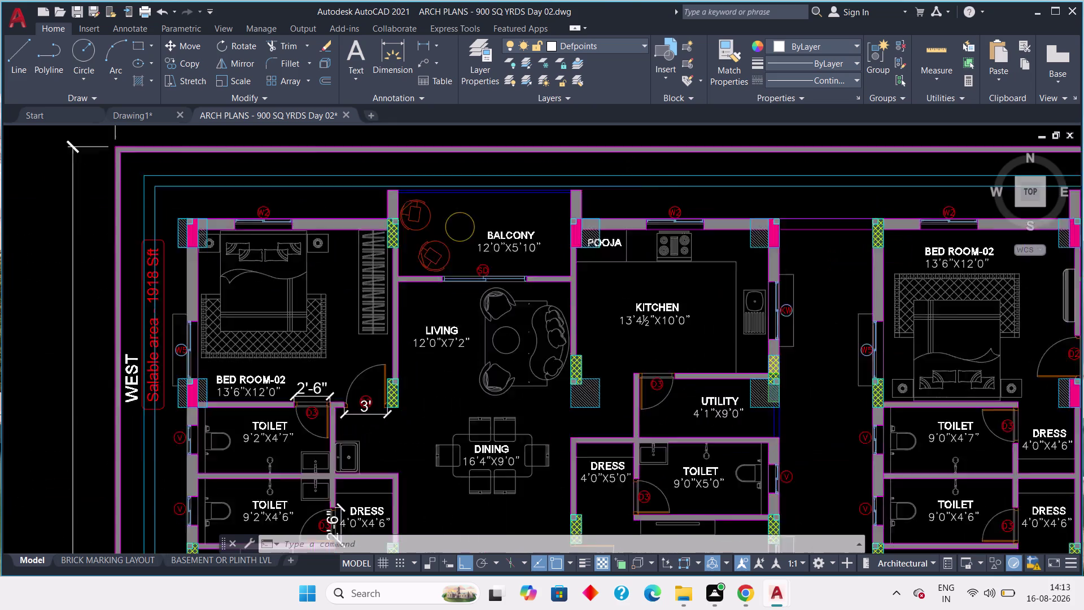
scroll(up, 3)
click(640, 322)
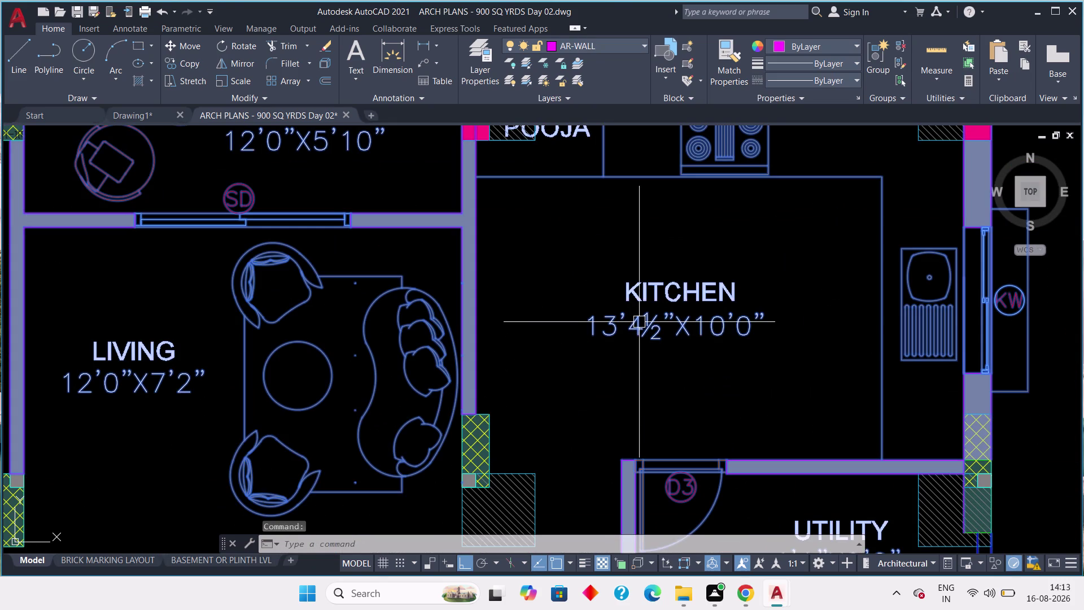
key(Escape)
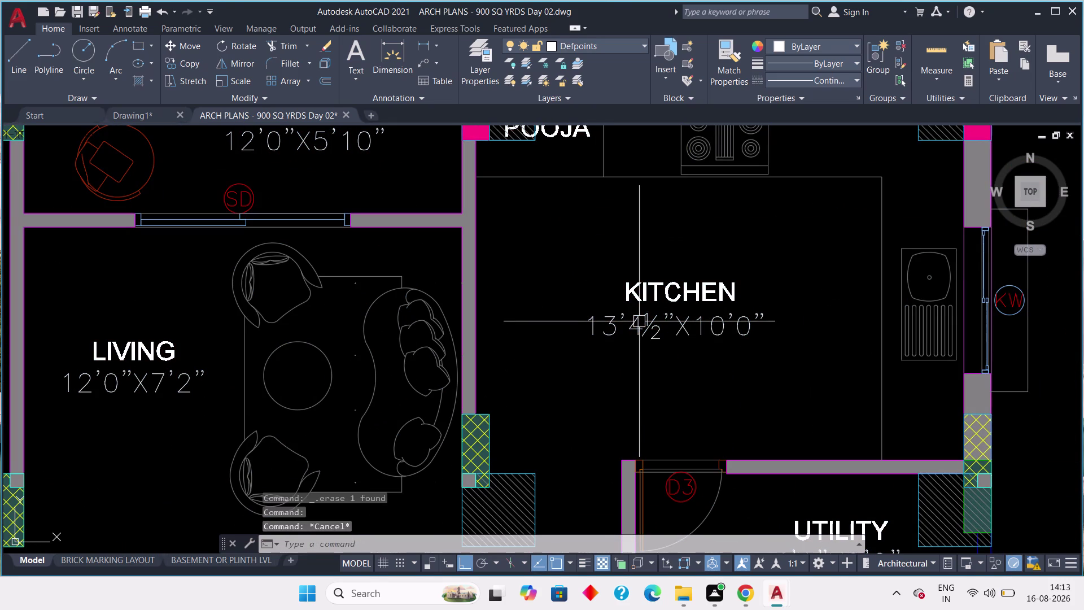
scroll(down, 3)
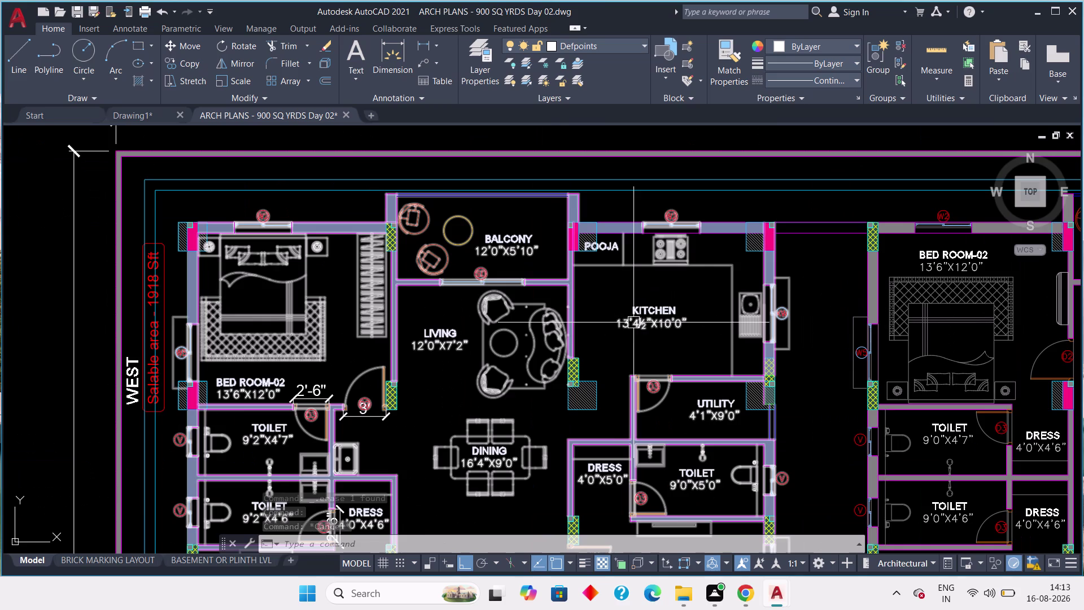
middle_drag(557, 319, 684, 319)
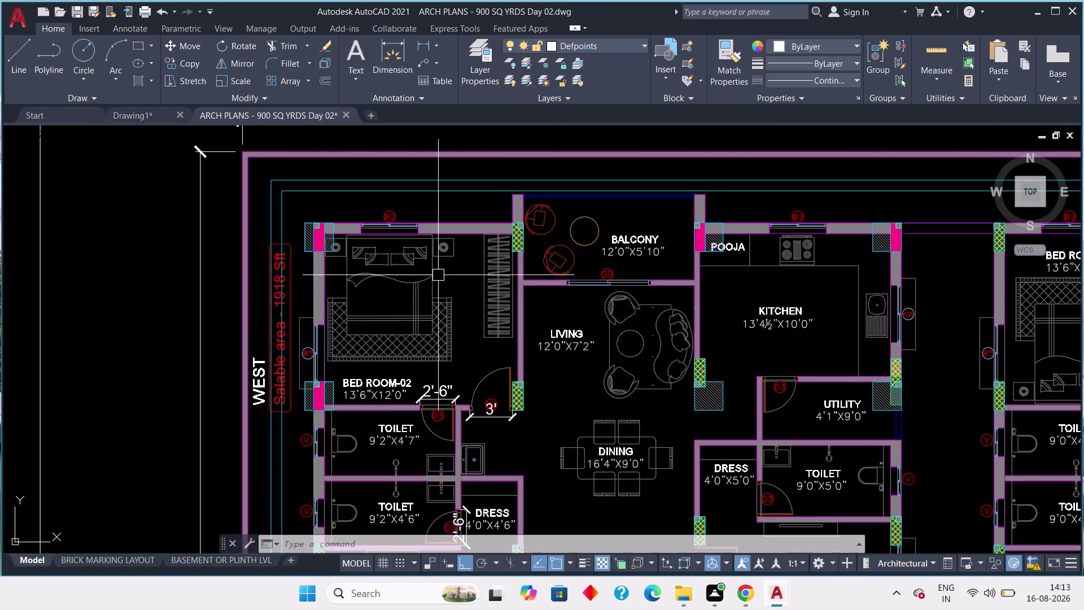
scroll(up, 3)
scroll(down, 3)
middle_drag(390, 271, 468, 320)
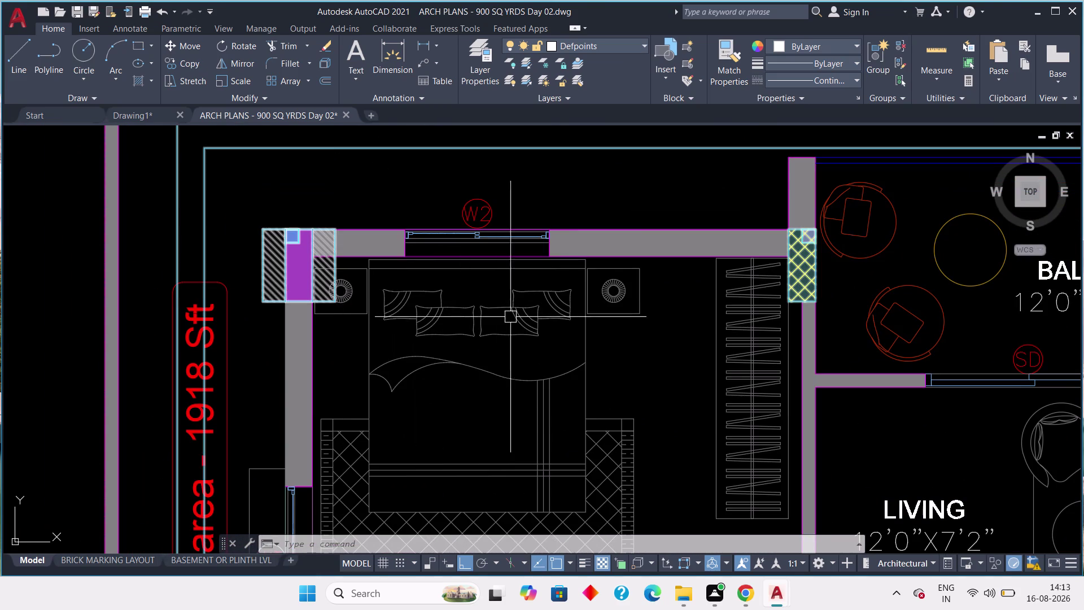
scroll(up, 3)
middle_drag(392, 297, 405, 303)
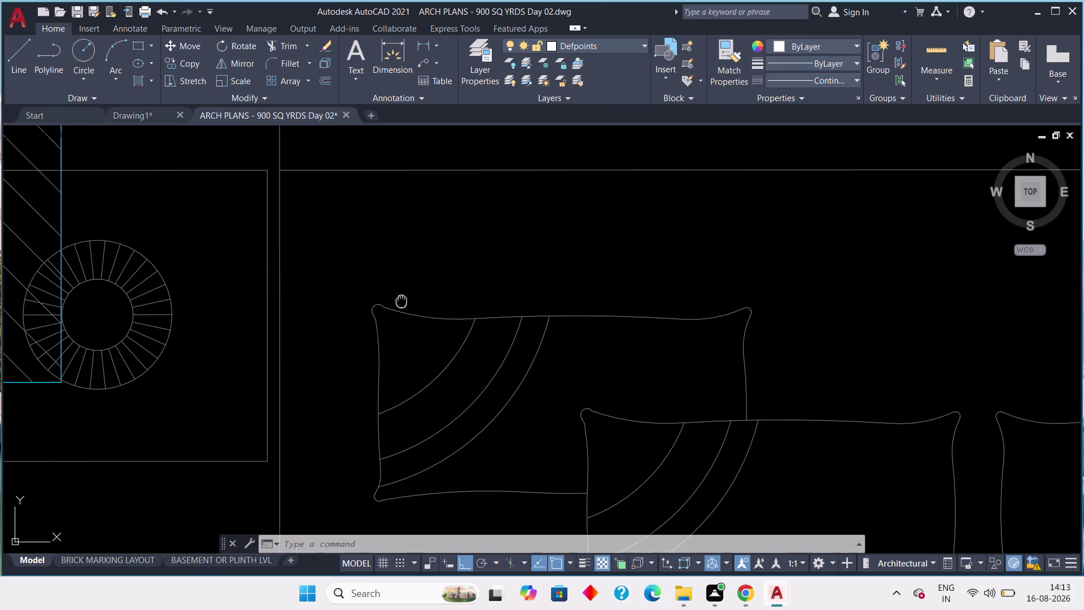
middle_drag(405, 302, 433, 307)
click(309, 222)
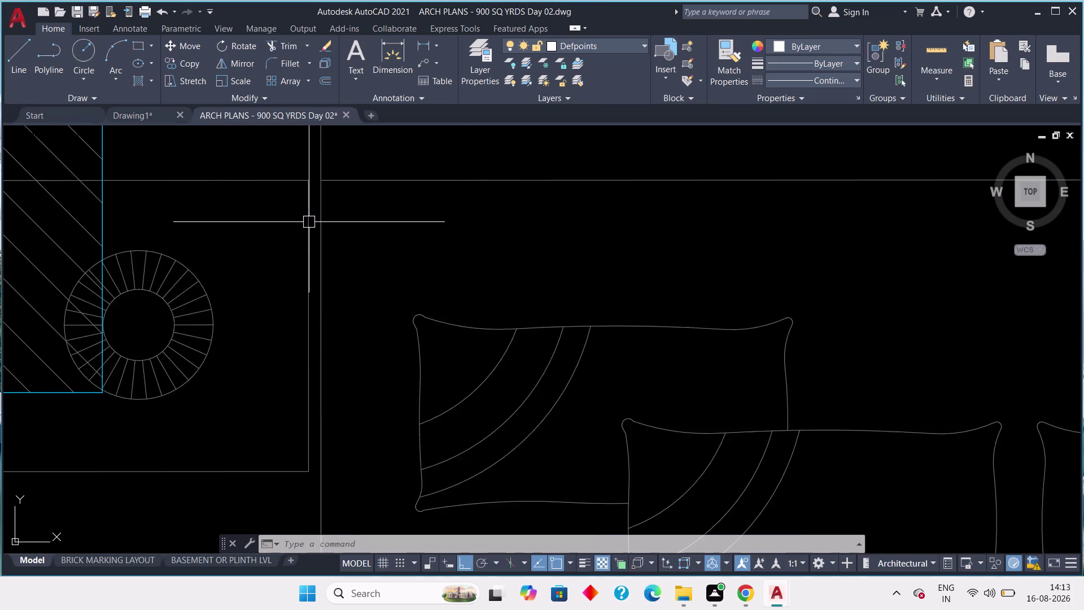
scroll(down, 3)
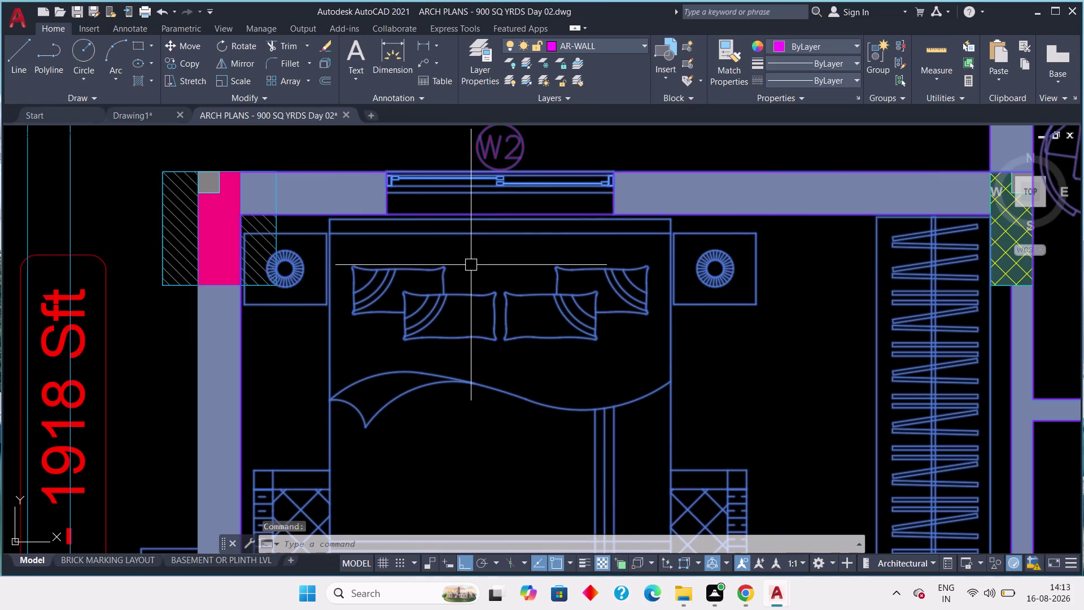
key(Escape)
key(Escape)
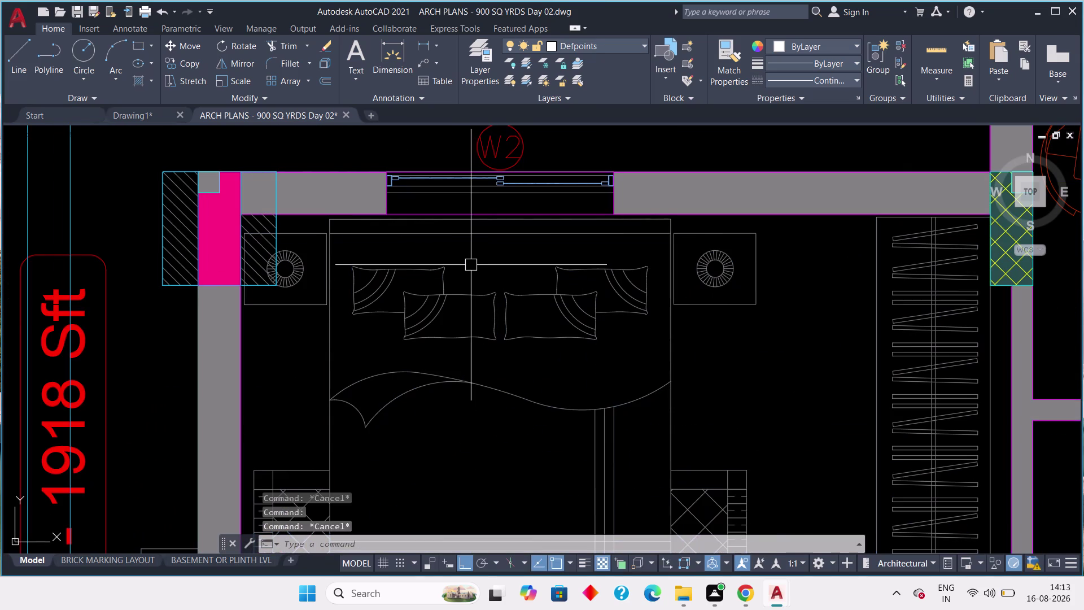
scroll(up, 3)
middle_drag(489, 196, 492, 198)
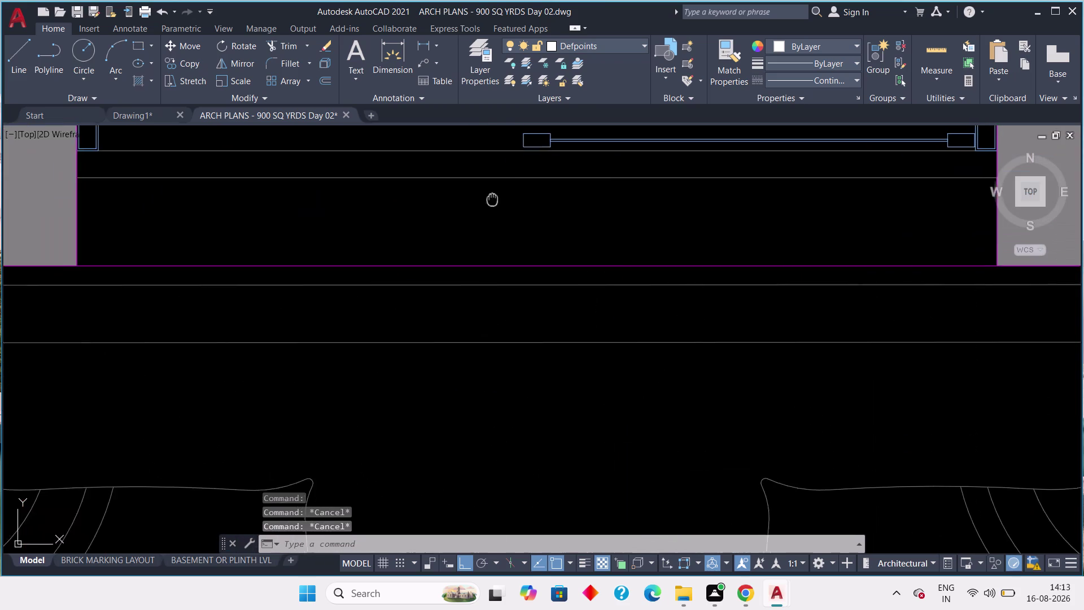
middle_drag(493, 198, 488, 306)
middle_drag(517, 297, 346, 315)
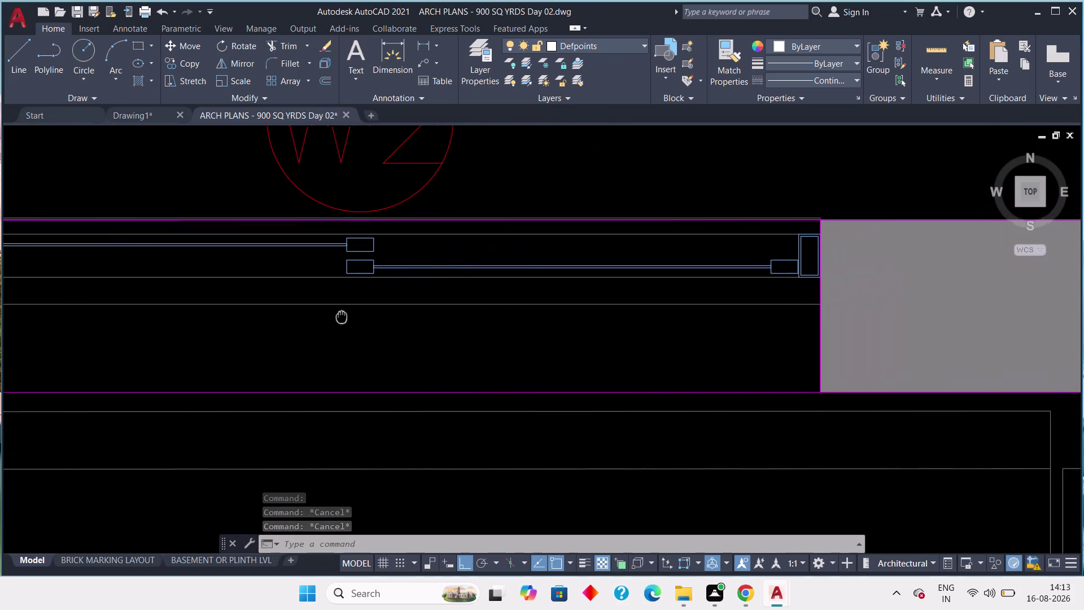
middle_drag(347, 315, 510, 388)
scroll(down, 3)
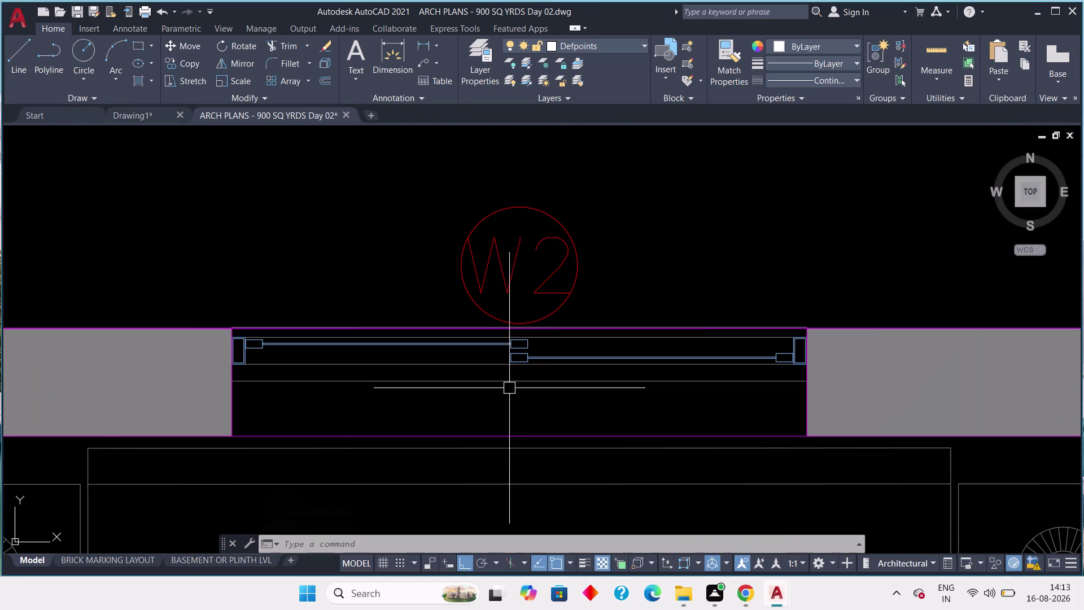
scroll(down, 3)
middle_drag(558, 394, 436, 343)
scroll(down, 3)
scroll(down, 3)
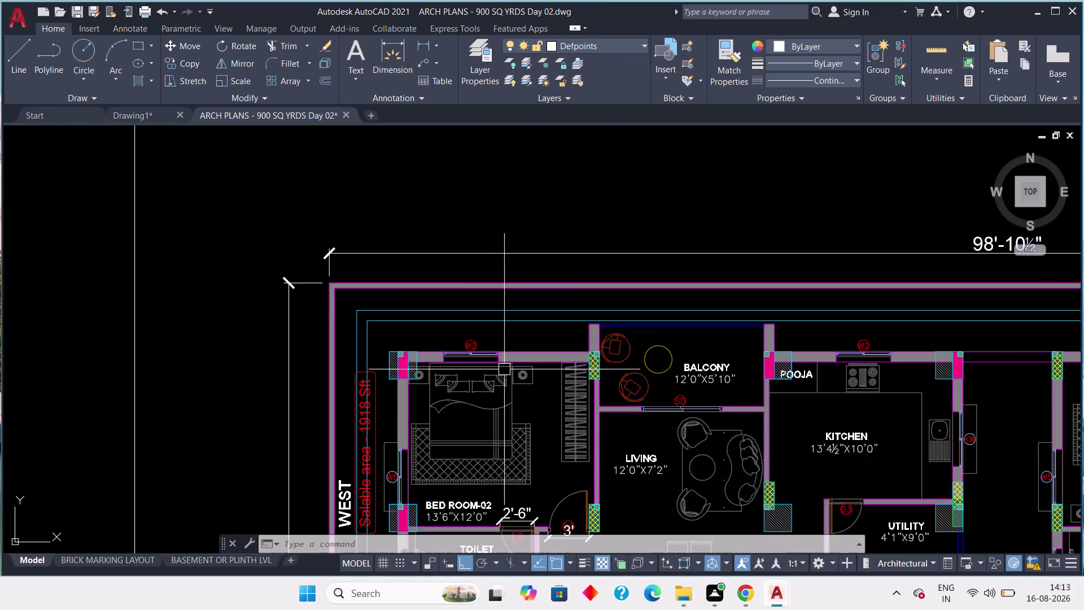
middle_drag(551, 386, 483, 303)
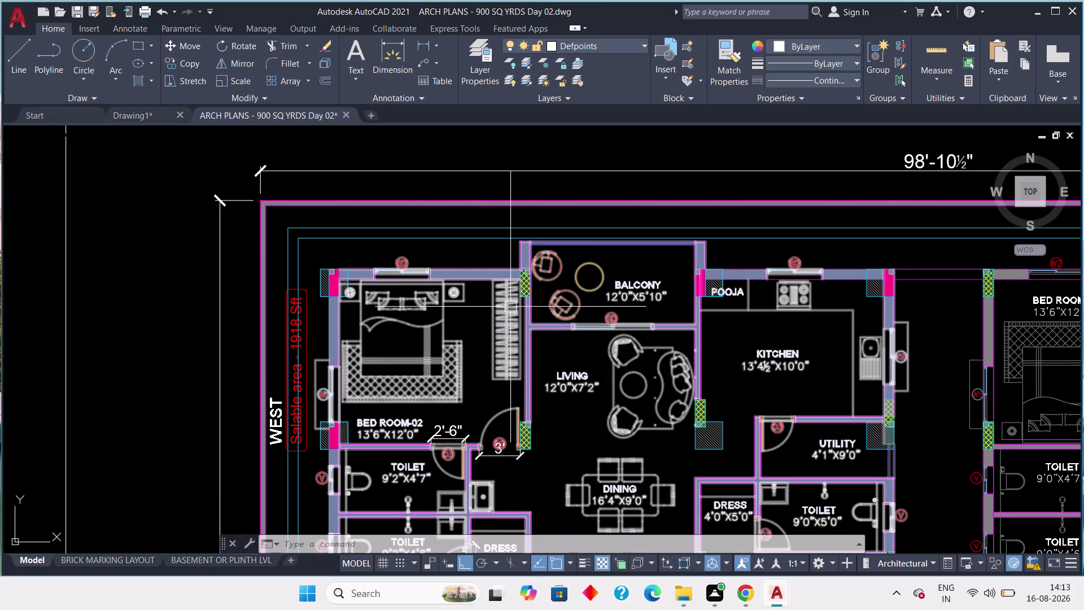
click(913, 251)
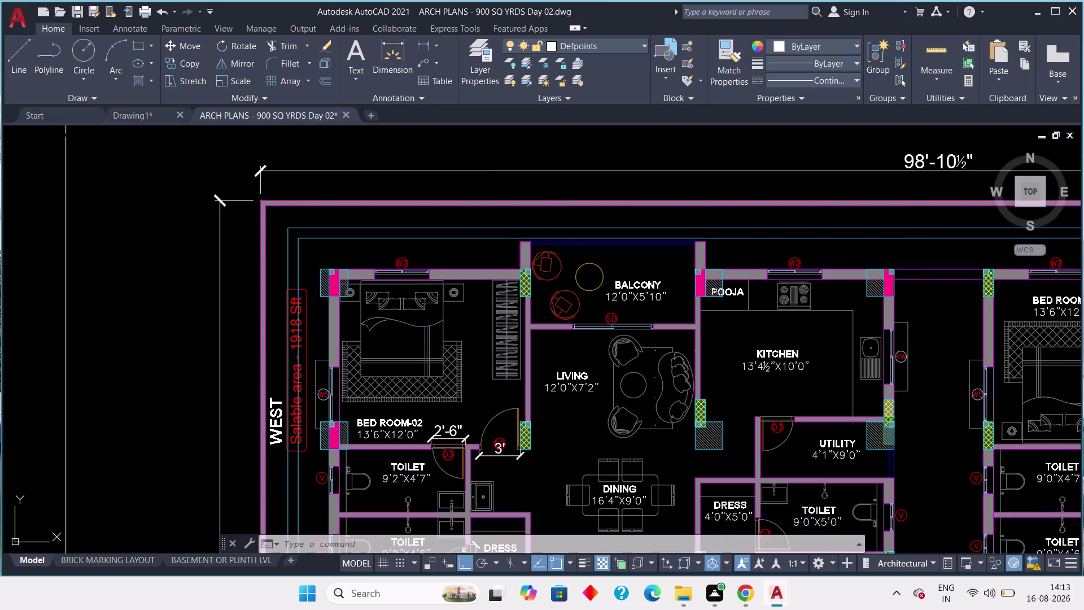
middle_drag(621, 445, 759, 361)
scroll(down, 3)
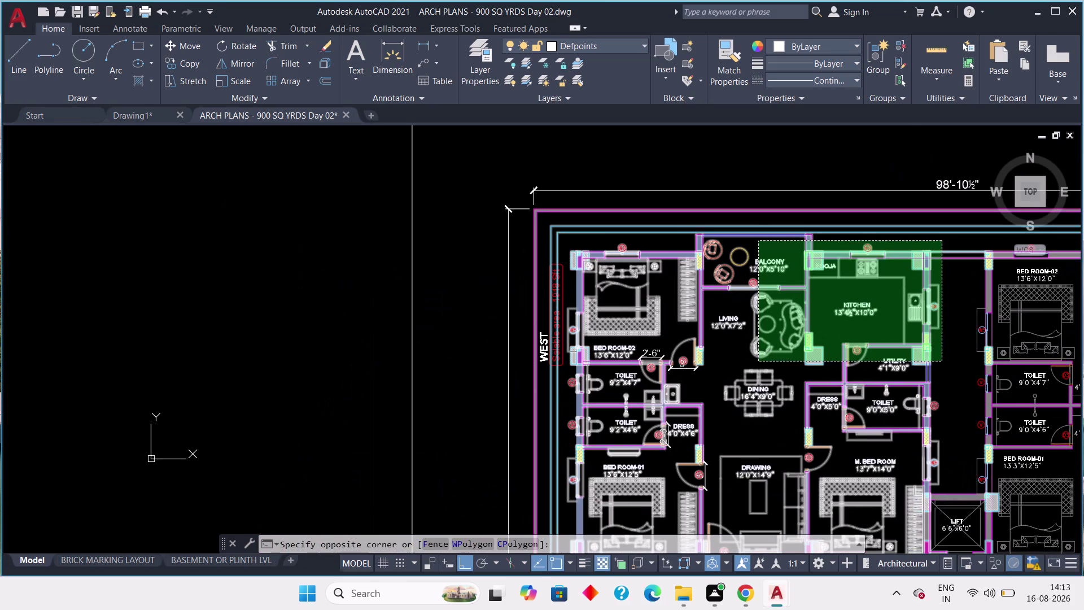
middle_drag(741, 413, 681, 307)
scroll(down, 3)
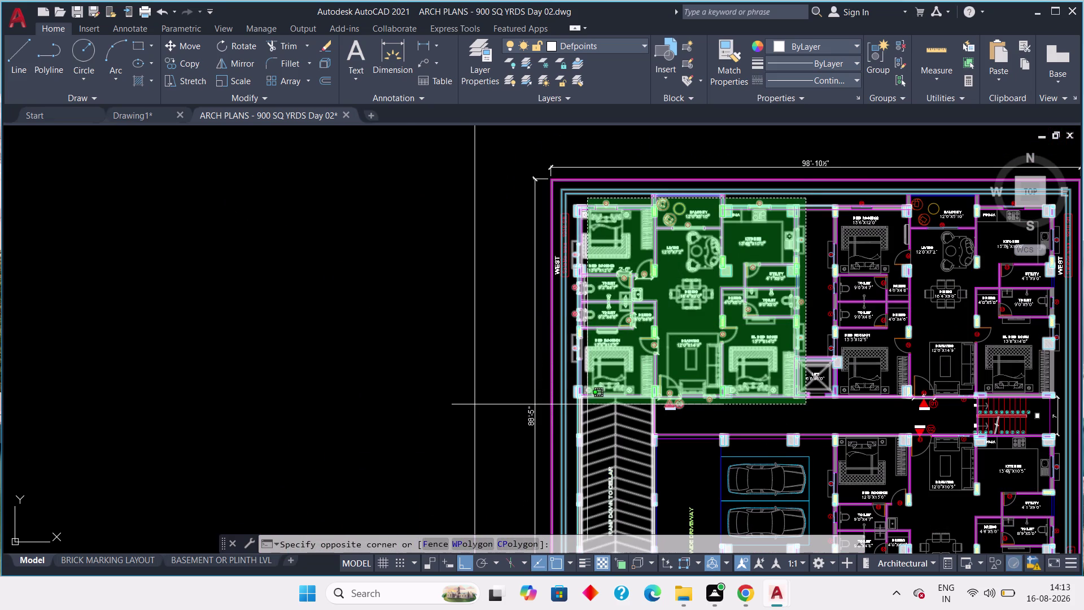
click(576, 407)
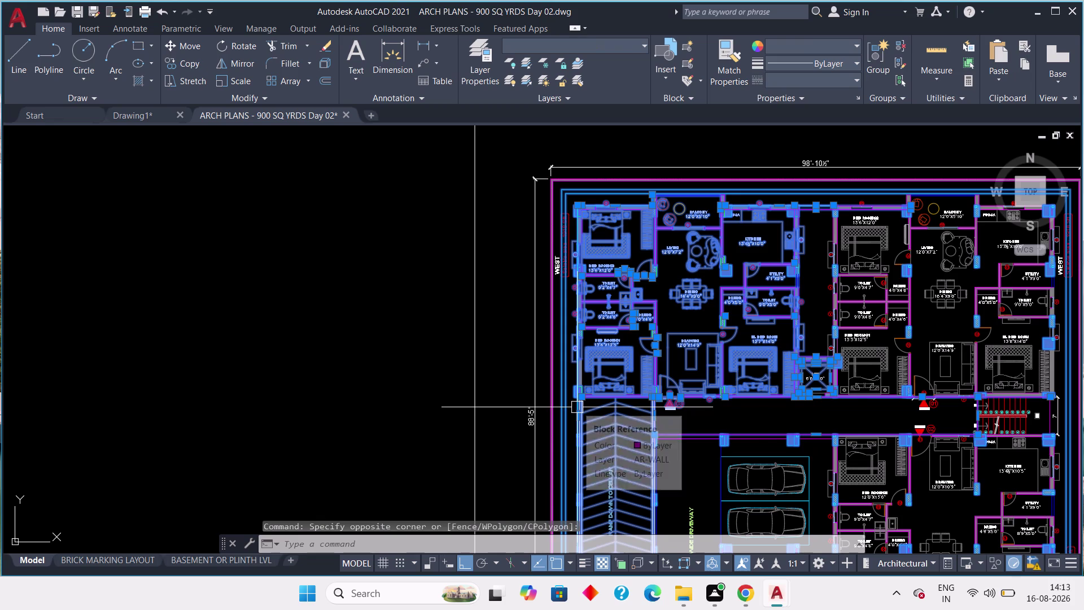
scroll(down, 3)
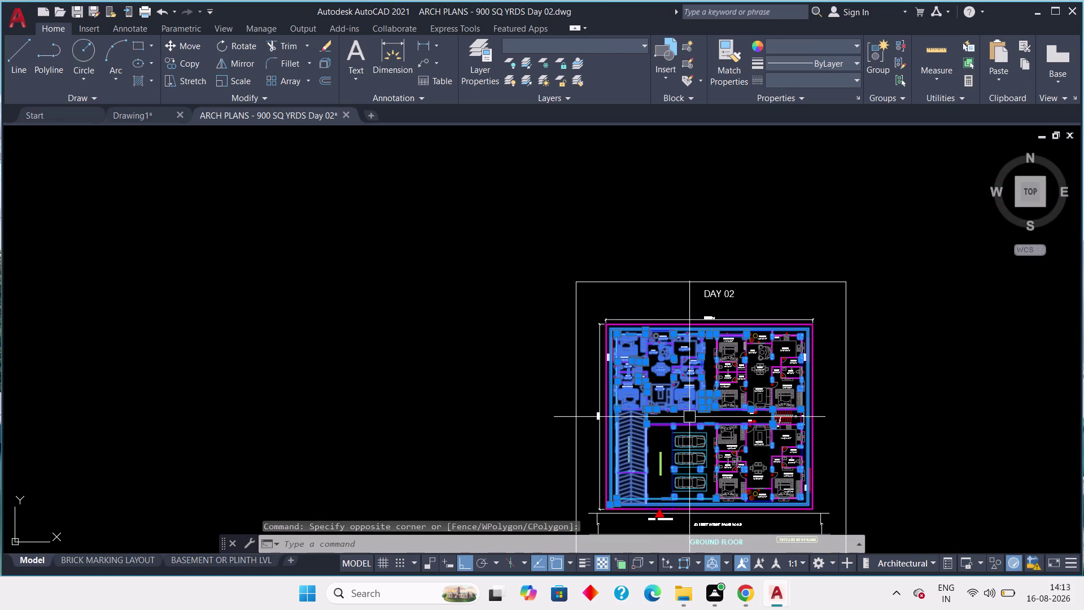
key(Escape)
key(Escape)
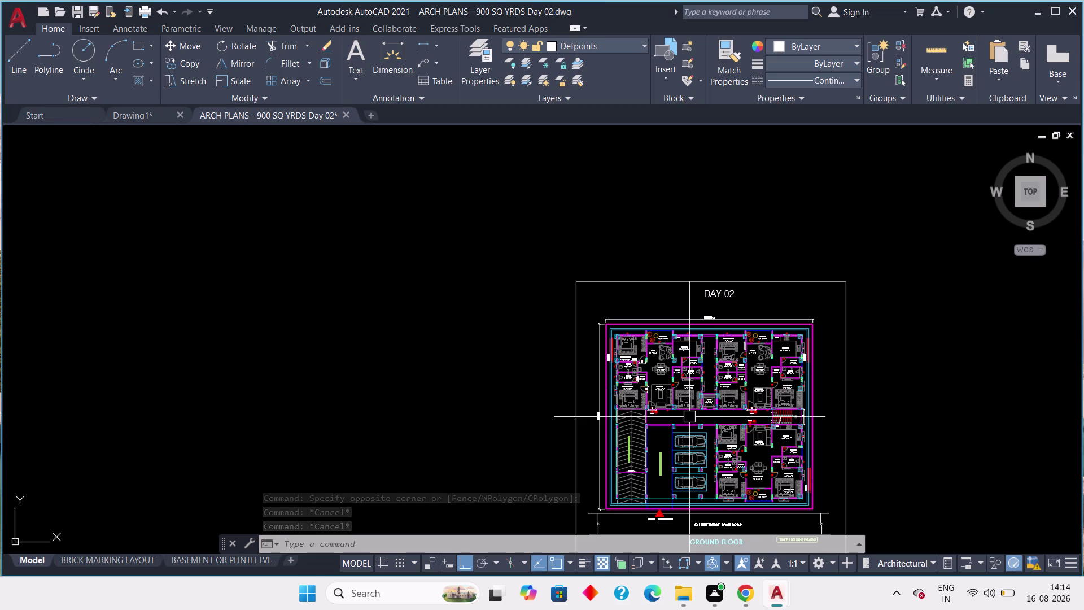
middle_drag(706, 416, 624, 343)
scroll(up, 3)
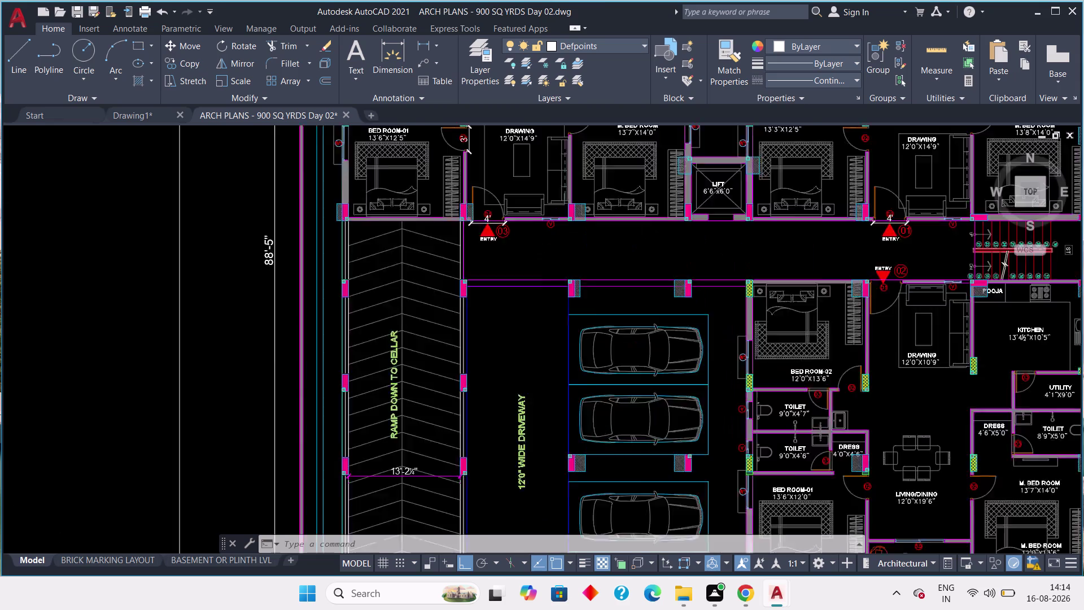
middle_drag(623, 322, 568, 299)
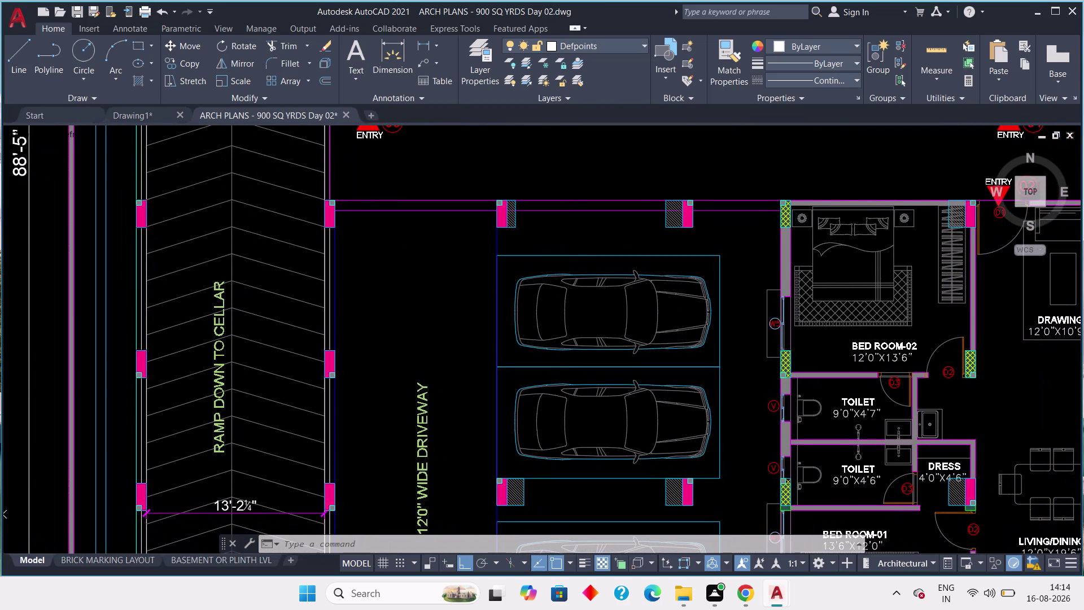
scroll(up, 3)
drag(752, 201, 726, 244)
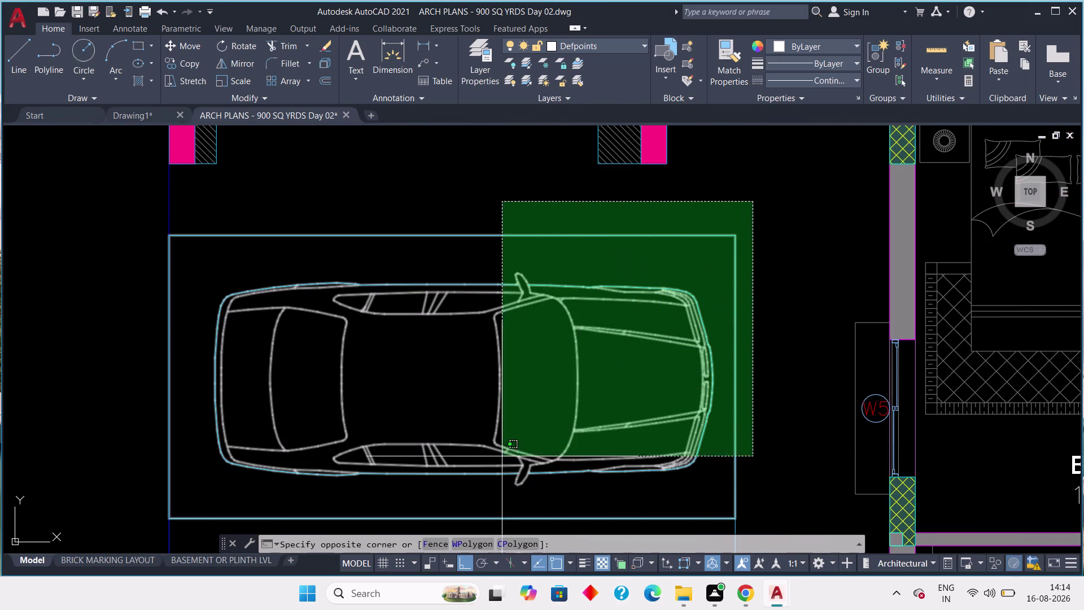
drag(493, 462, 474, 472)
scroll(down, 3)
middle_drag(287, 478, 373, 349)
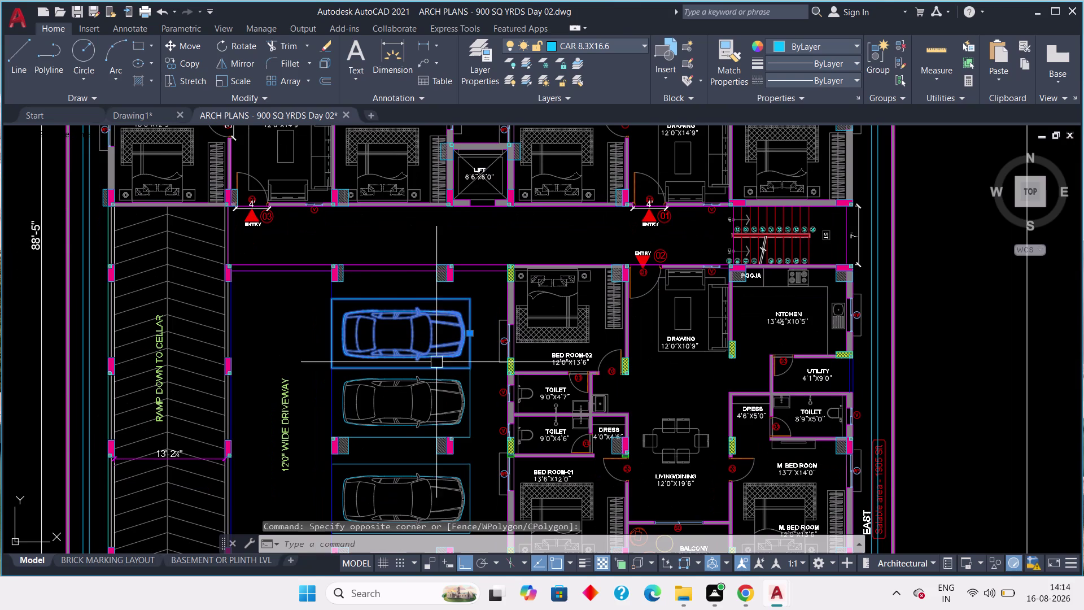
drag(477, 290, 474, 297)
middle_drag(404, 495, 406, 391)
click(373, 419)
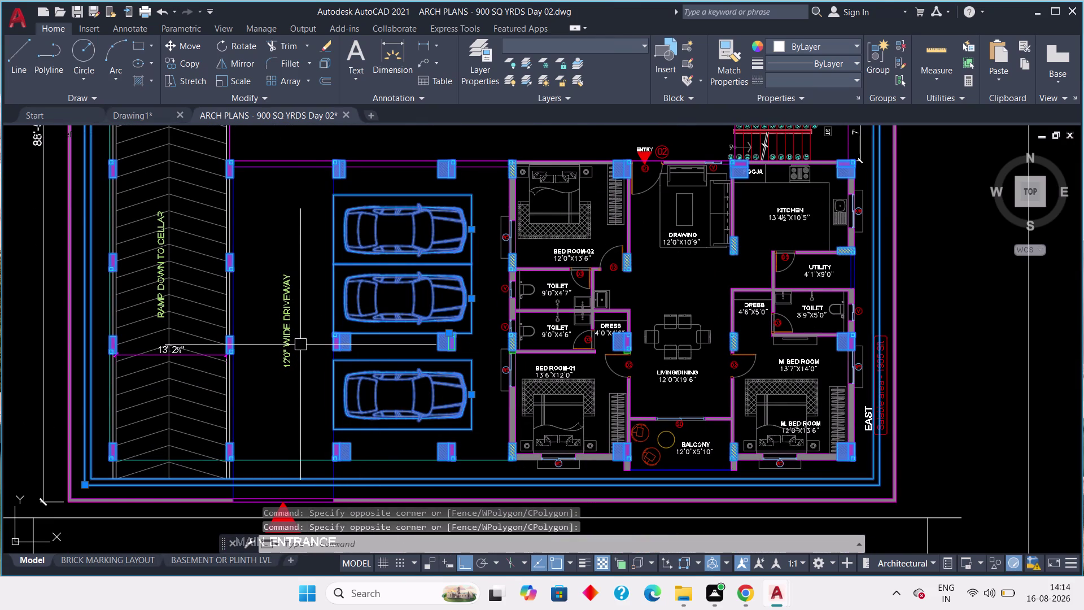
key(Escape)
key(Escape)
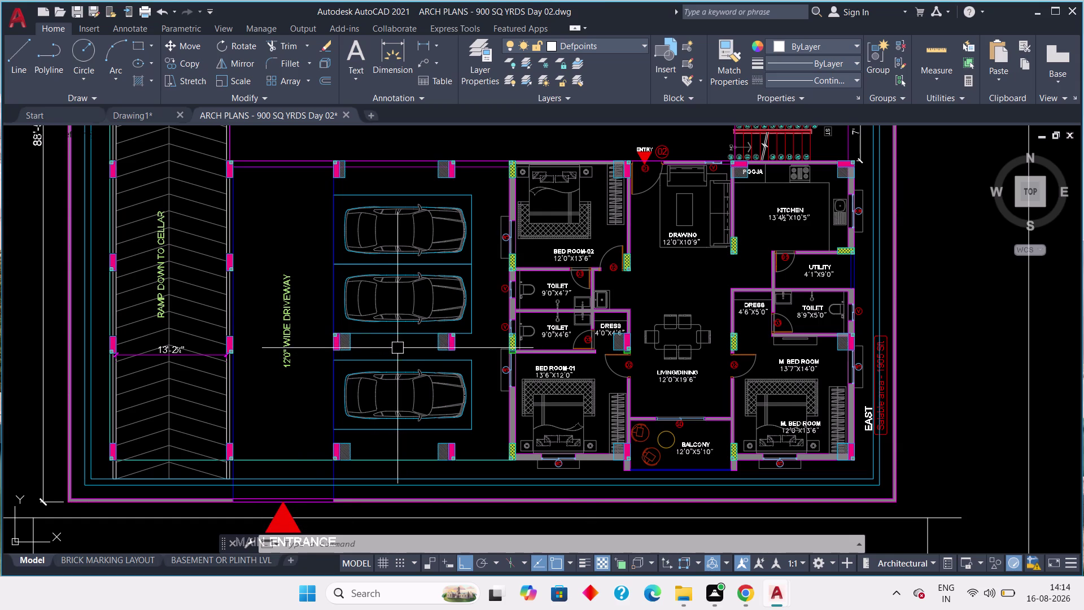
scroll(up, 3)
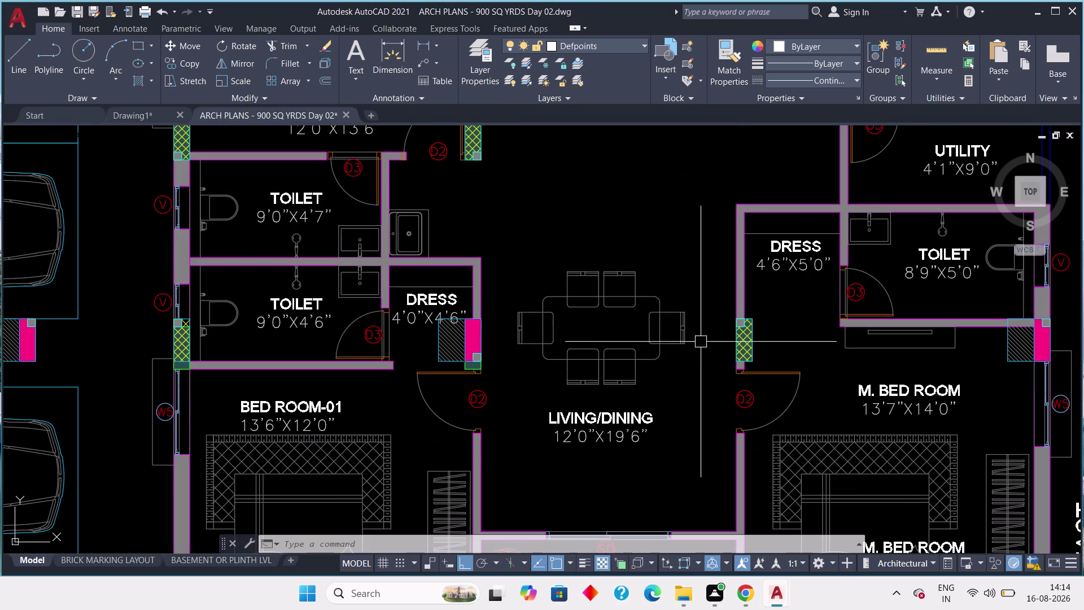
Cancel the living/dining wall selection and pan across the plan toward the parking.
drag(680, 261, 620, 342)
click(533, 372)
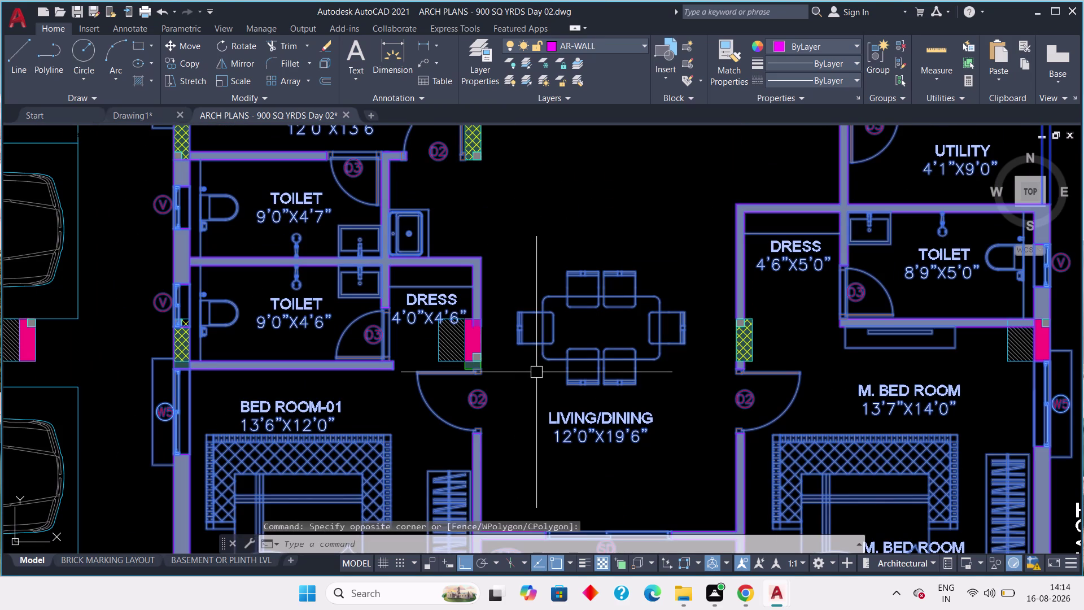
key(Escape)
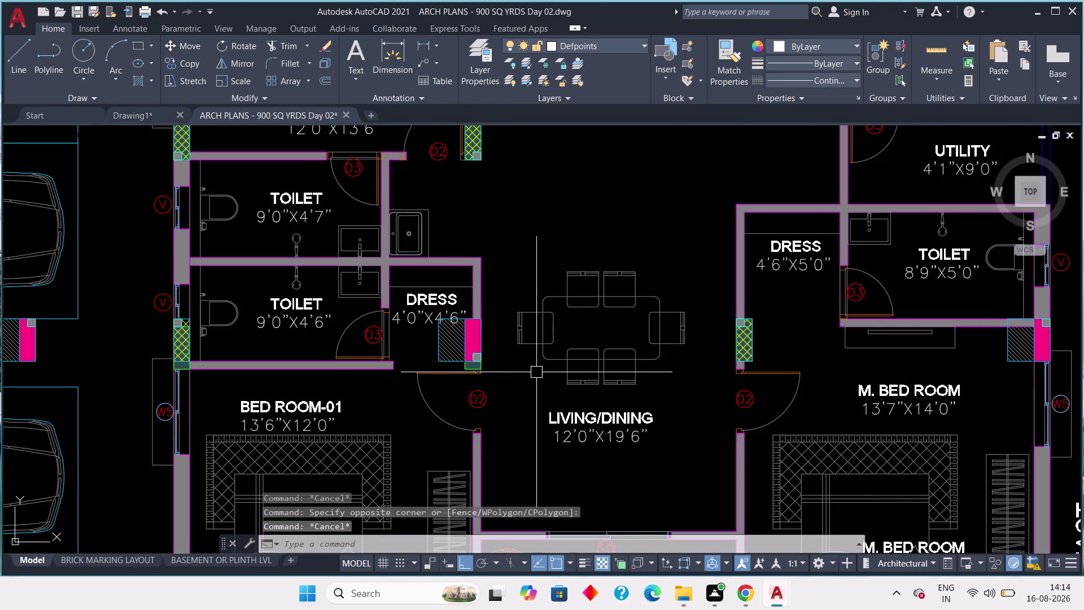
scroll(down, 3)
middle_drag(496, 337, 658, 377)
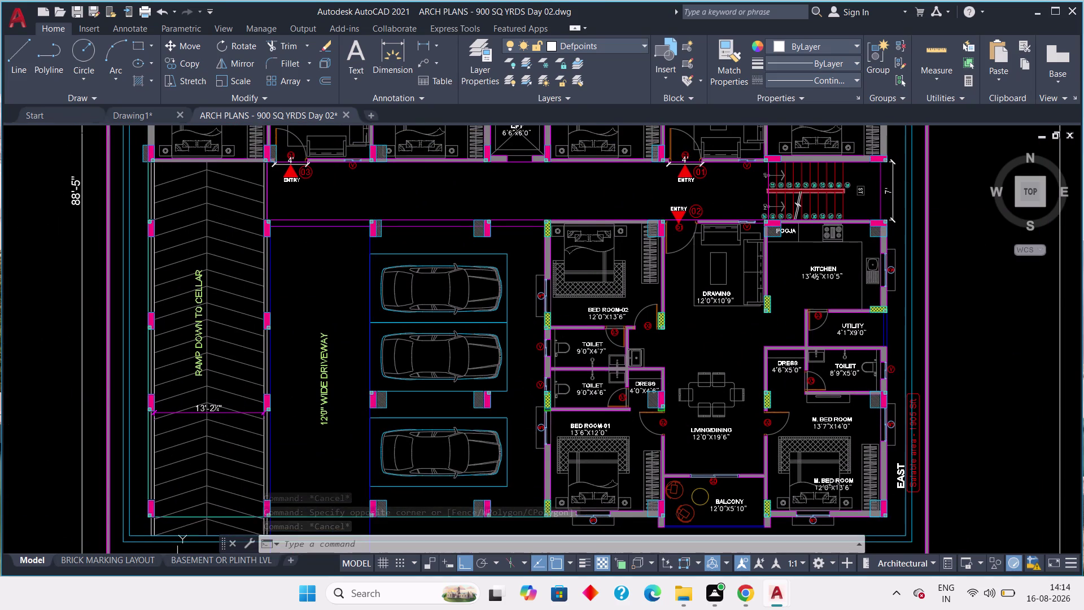
middle_drag(659, 376, 689, 411)
middle_drag(555, 334, 578, 330)
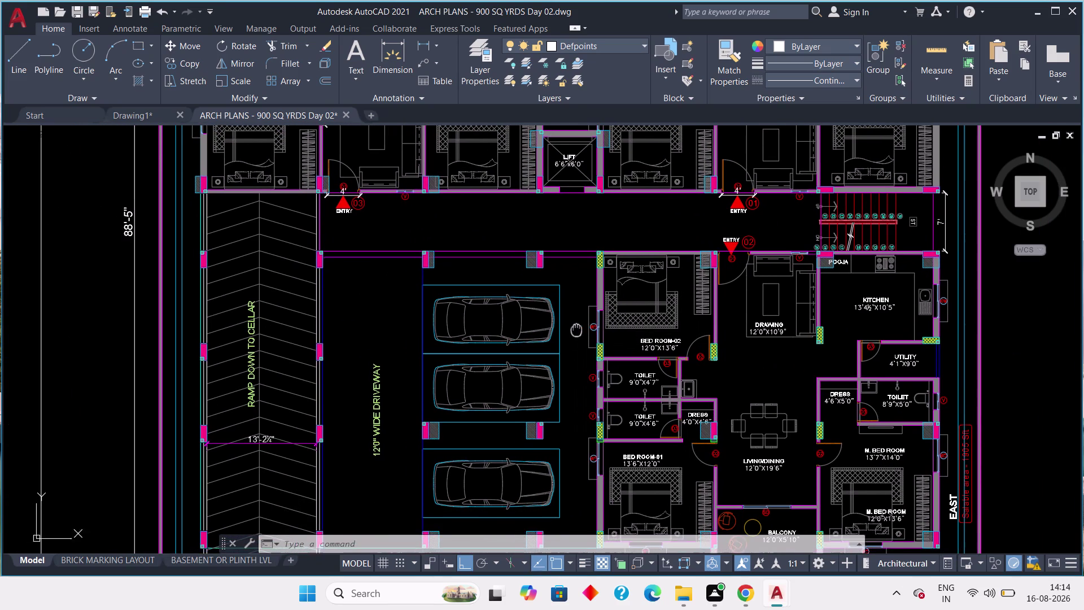
middle_drag(577, 330, 584, 327)
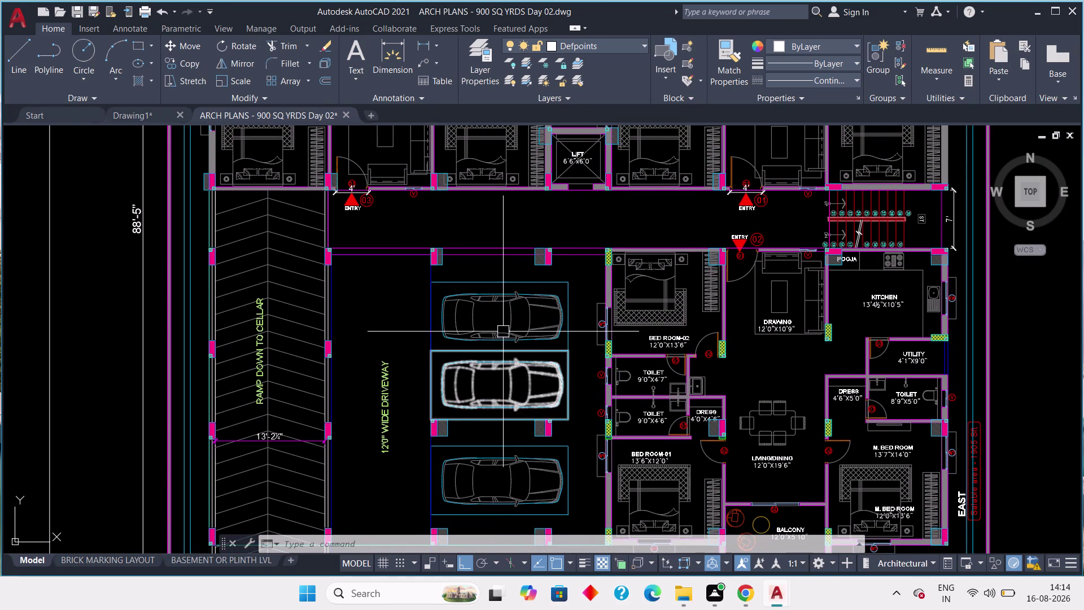
scroll(down, 3)
middle_drag(511, 339, 553, 391)
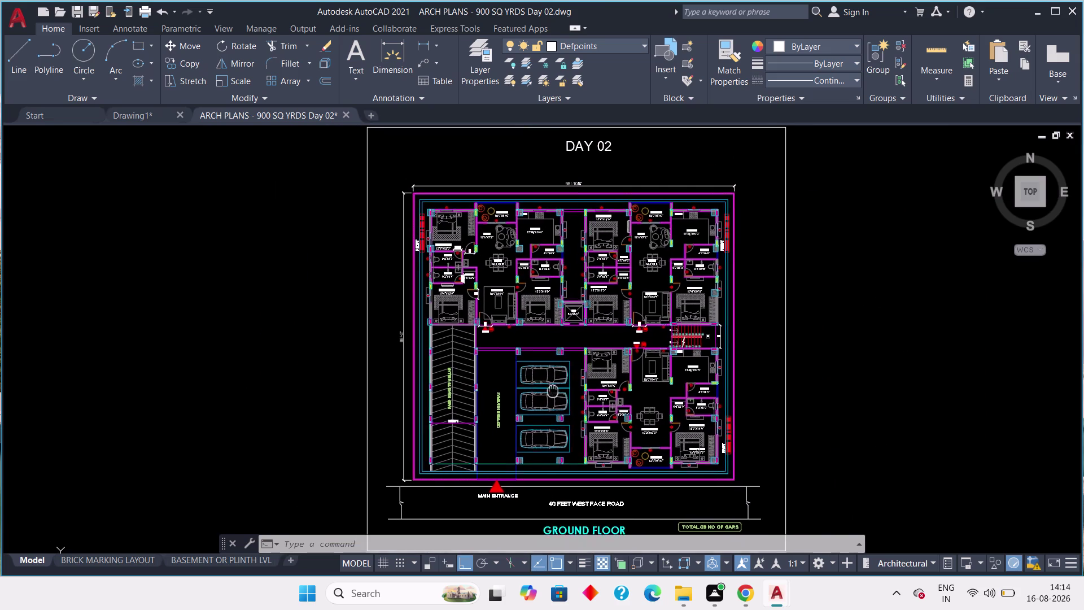
middle_drag(553, 391, 553, 402)
scroll(down, 3)
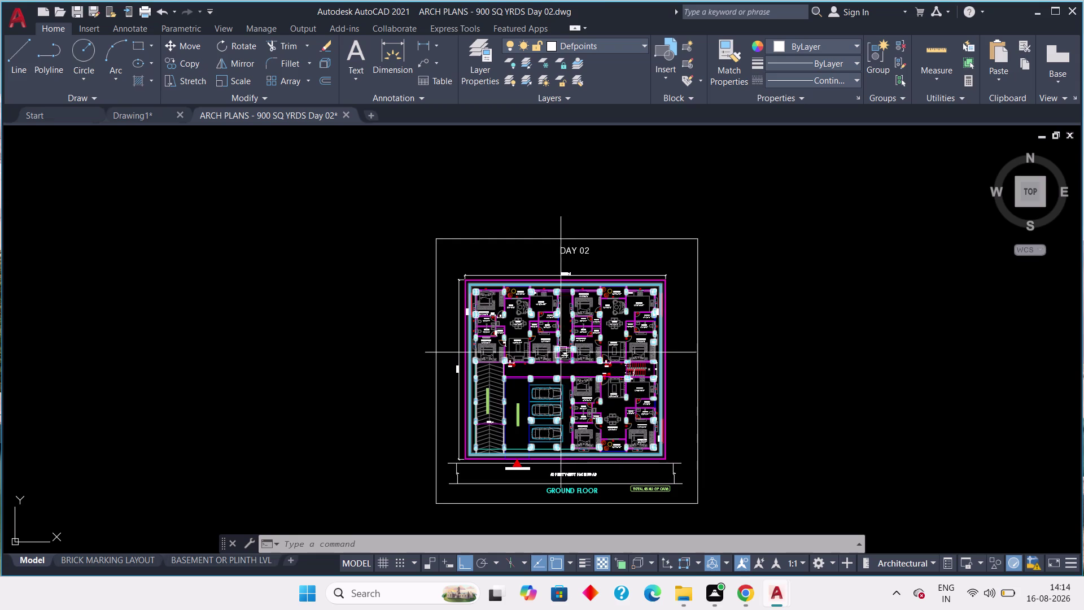
Zoom and pan to bring the upper unit's rooms into view.
scroll(up, 3)
middle_drag(537, 342, 573, 389)
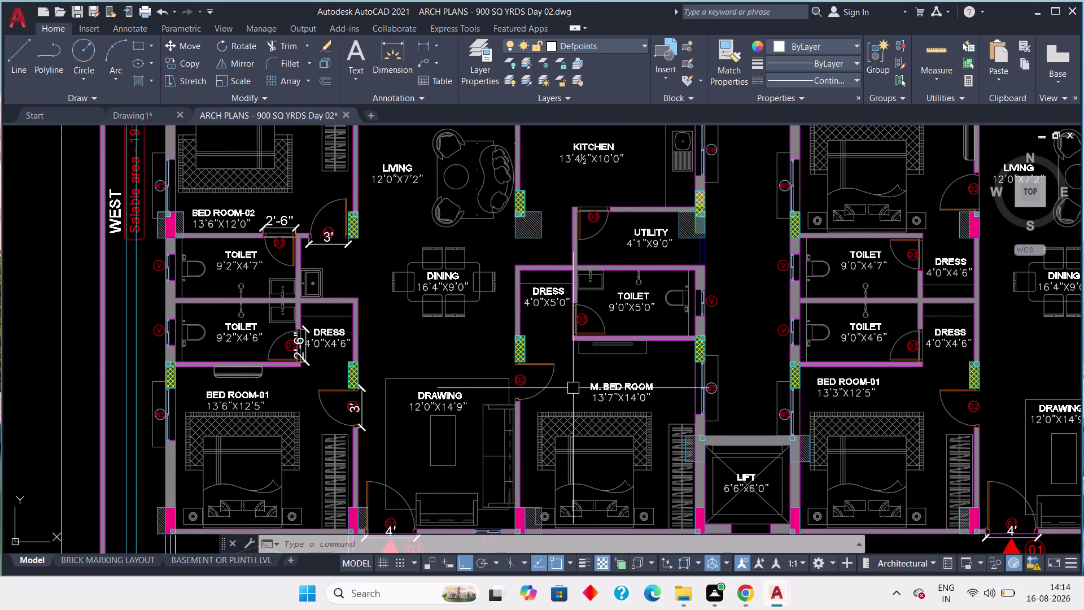
scroll(down, 3)
scroll(up, 3)
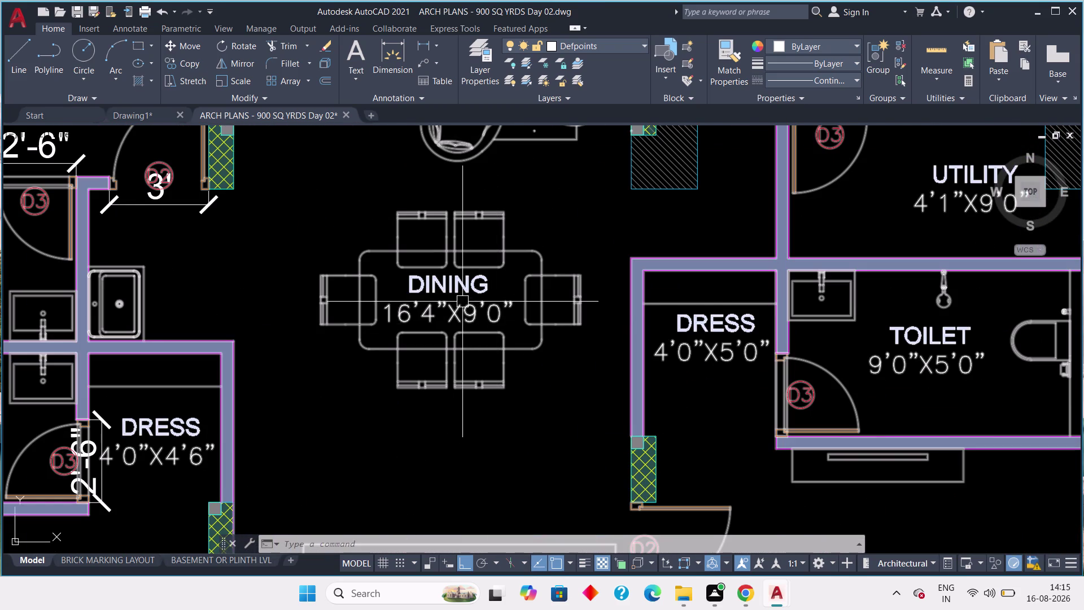
scroll(up, 3)
scroll(down, 3)
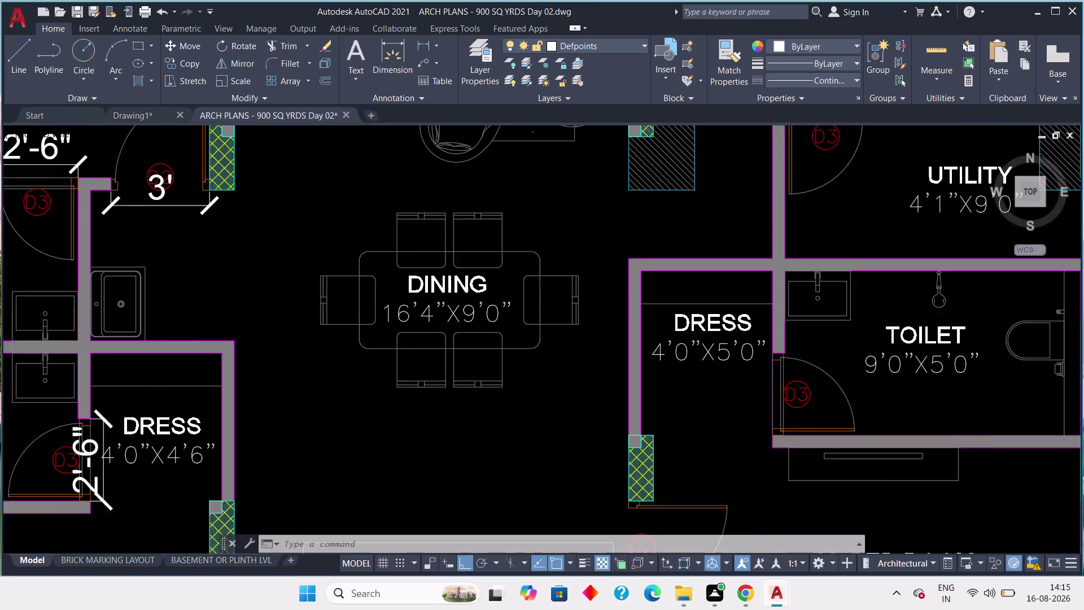
scroll(up, 3)
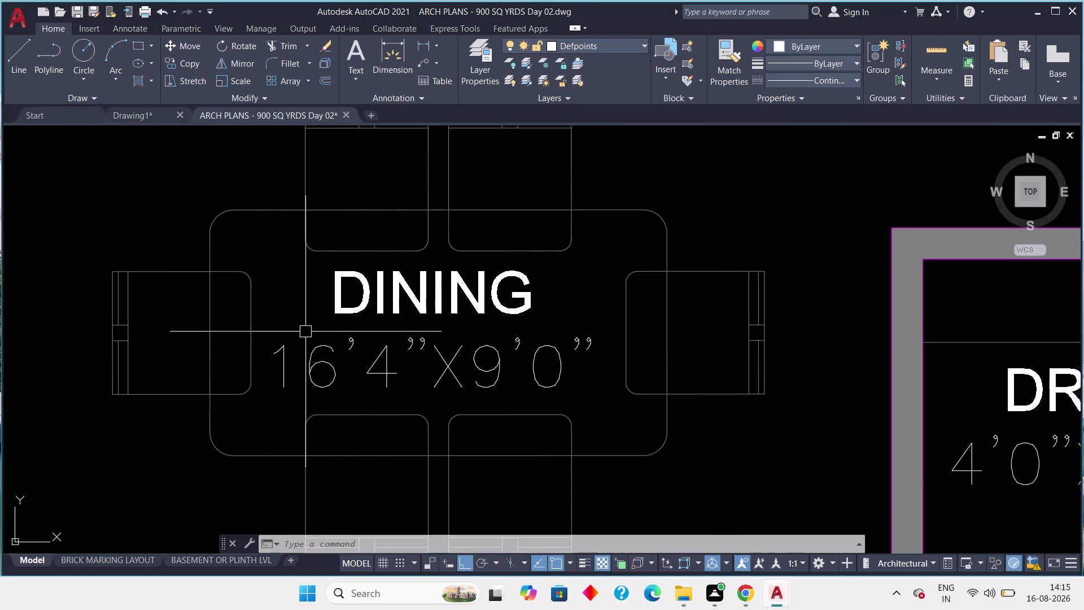
Review the dining area and living room doorway, then return to Drawing1.
middle_drag(386, 327, 471, 400)
scroll(down, 3)
middle_drag(428, 346, 484, 417)
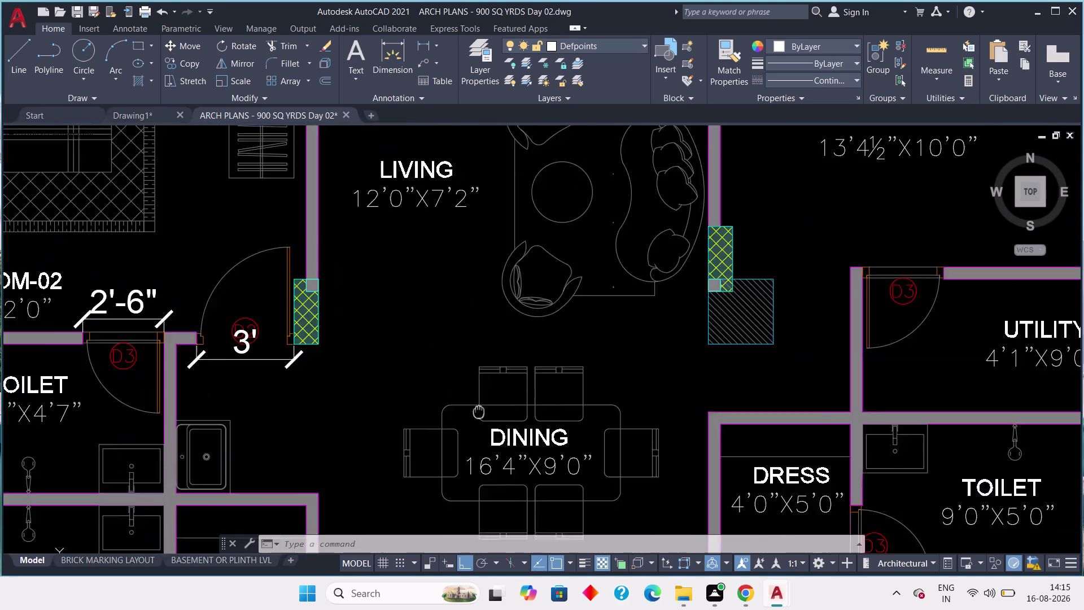
middle_drag(484, 417, 503, 438)
scroll(down, 3)
scroll(down, 3)
middle_drag(426, 444, 443, 365)
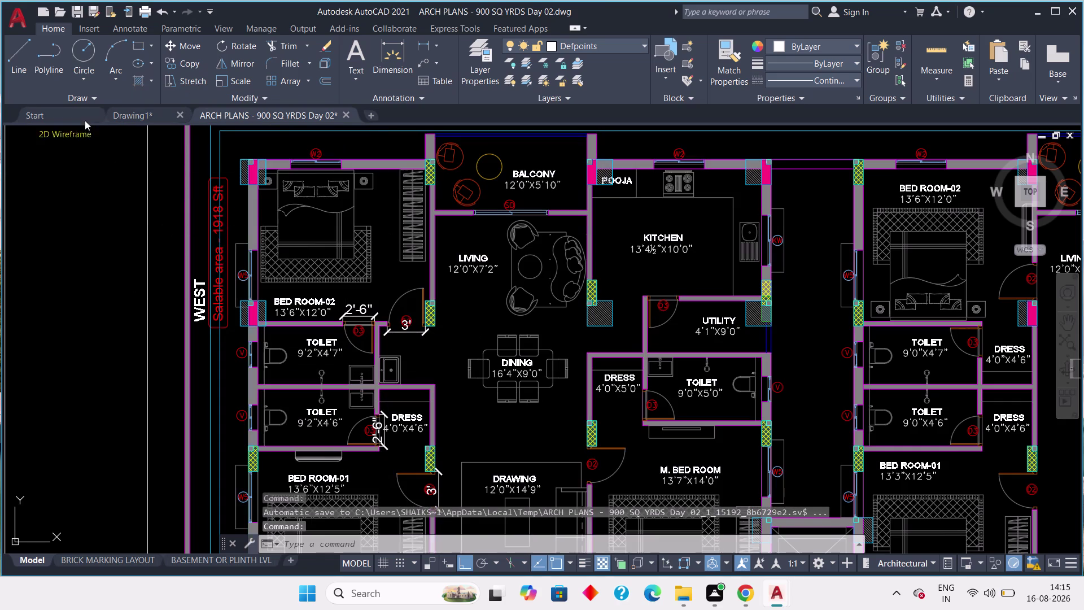
click(128, 112)
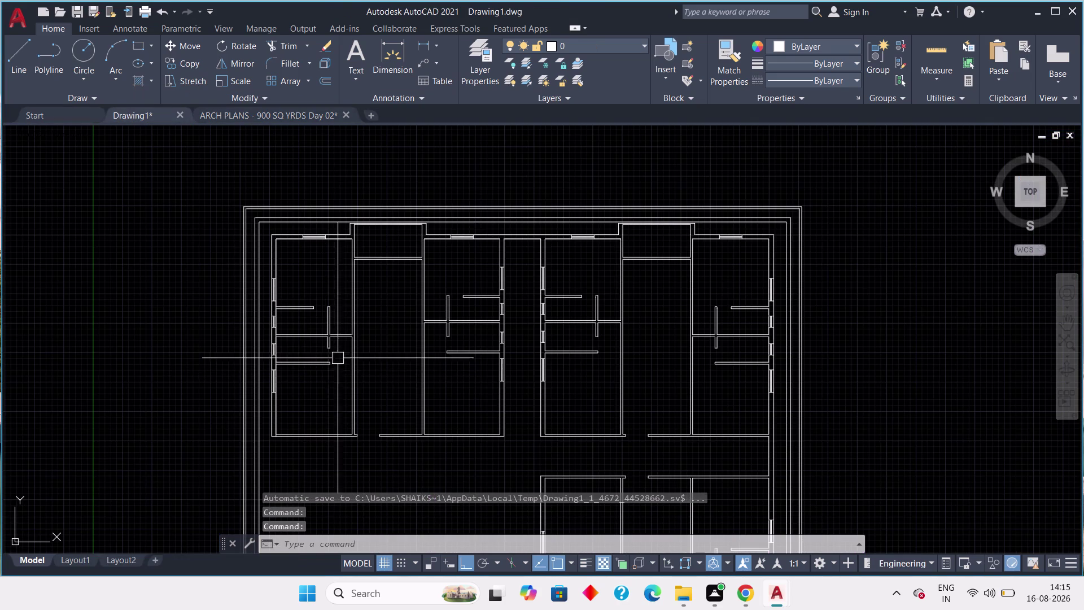
Compare with the ARCH PLANS tab, then clear an accidental wall selection in Drawing1.
scroll(up, 3)
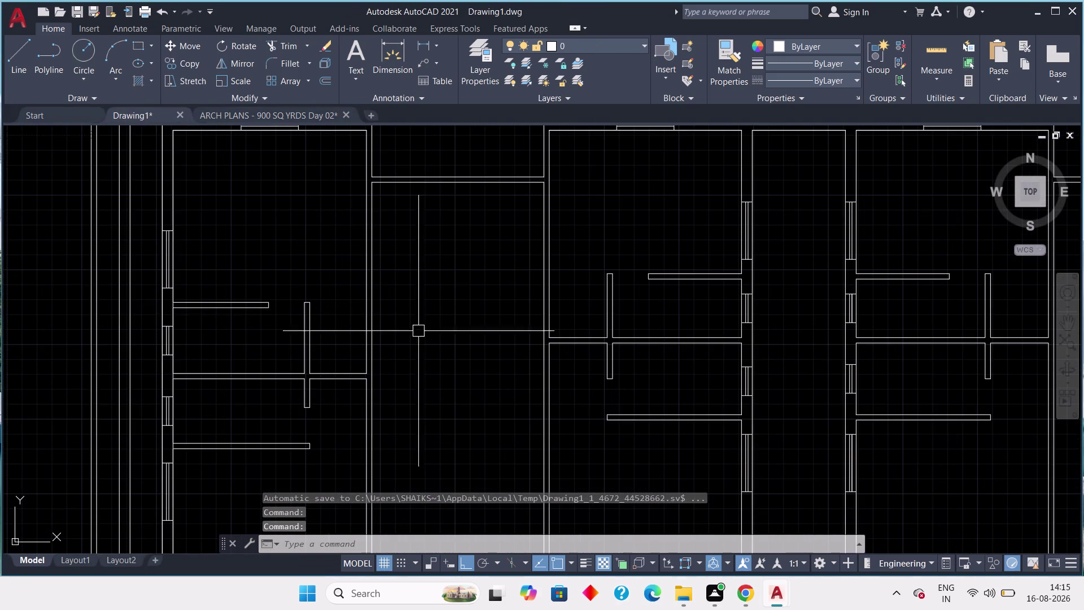
click(263, 113)
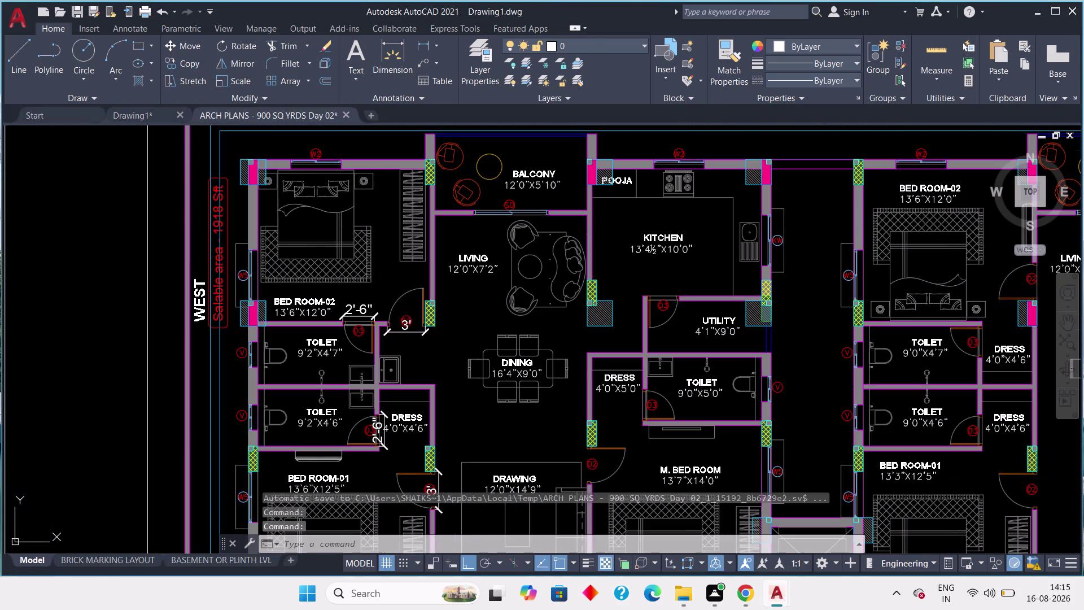
scroll(up, 3)
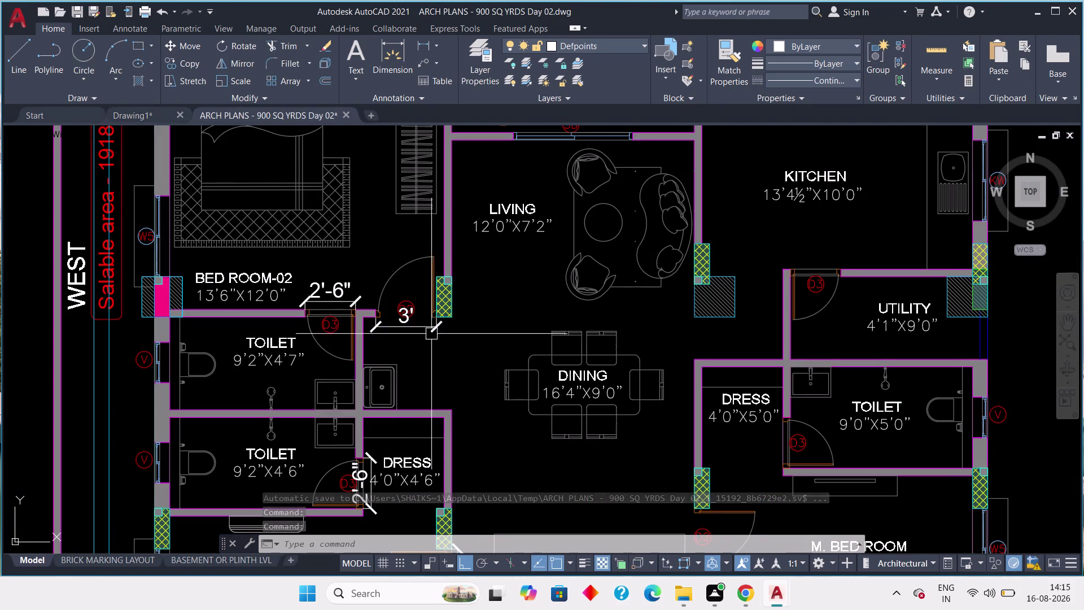
click(125, 113)
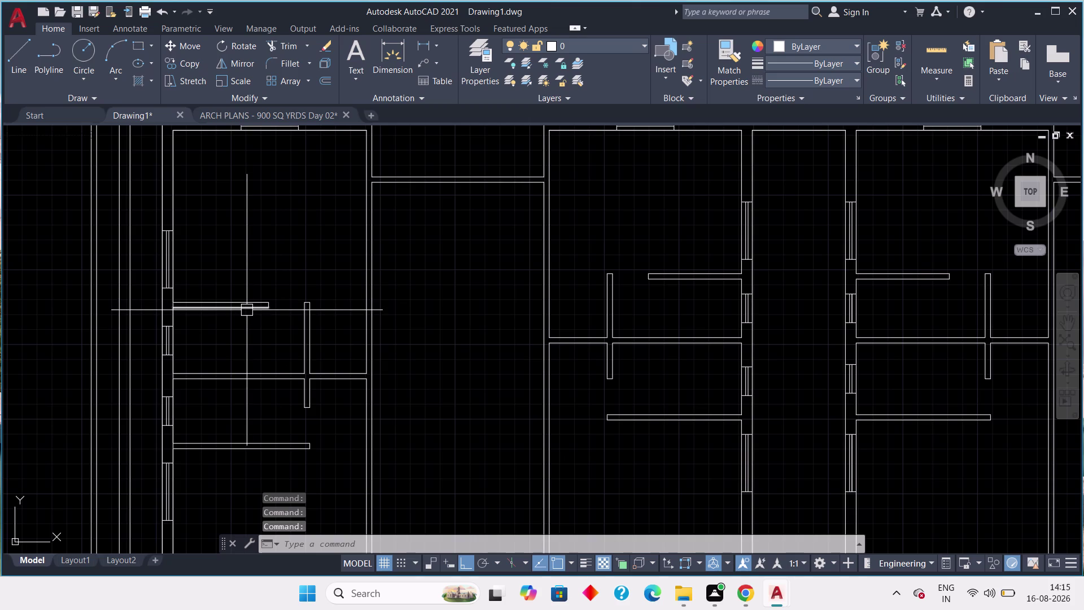
click(247, 310)
scroll(up, 3)
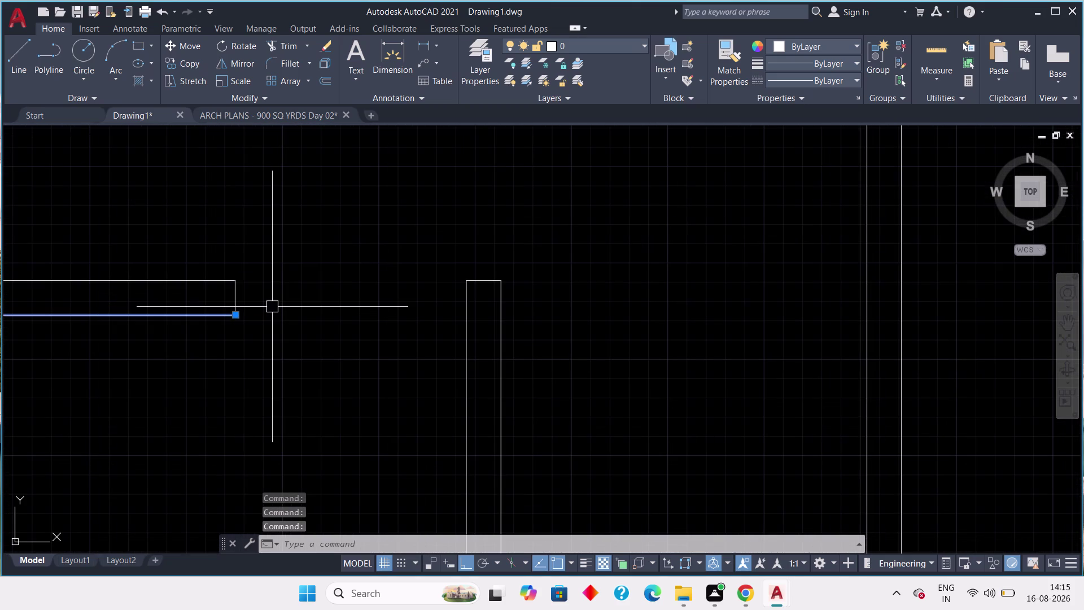
key(Escape)
key(Escape)
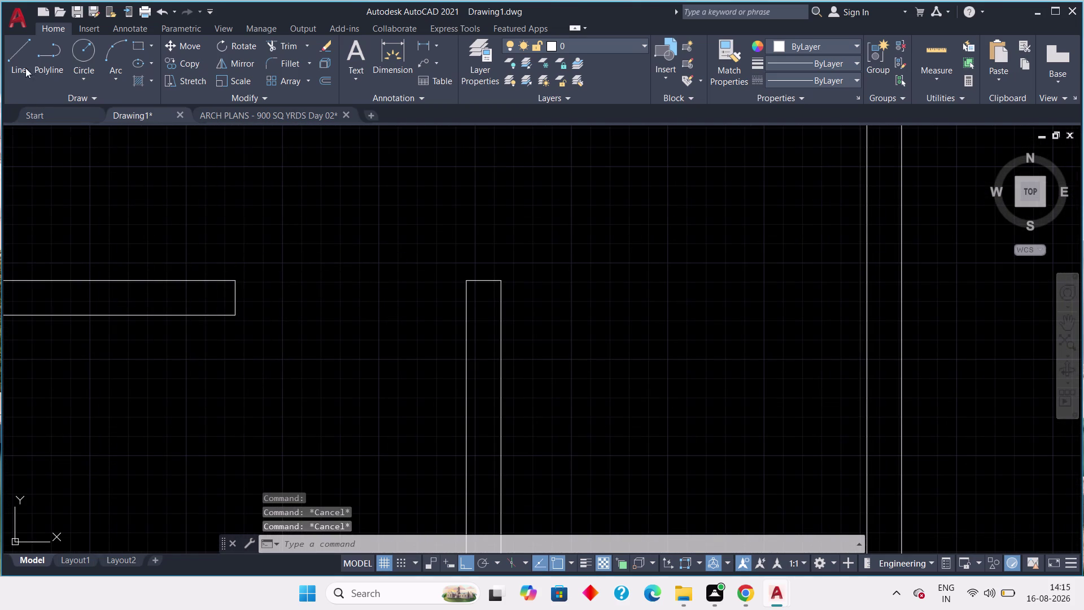
Draw a line from the short wall's lower corner to the right vertical wall.
click(25, 61)
click(233, 317)
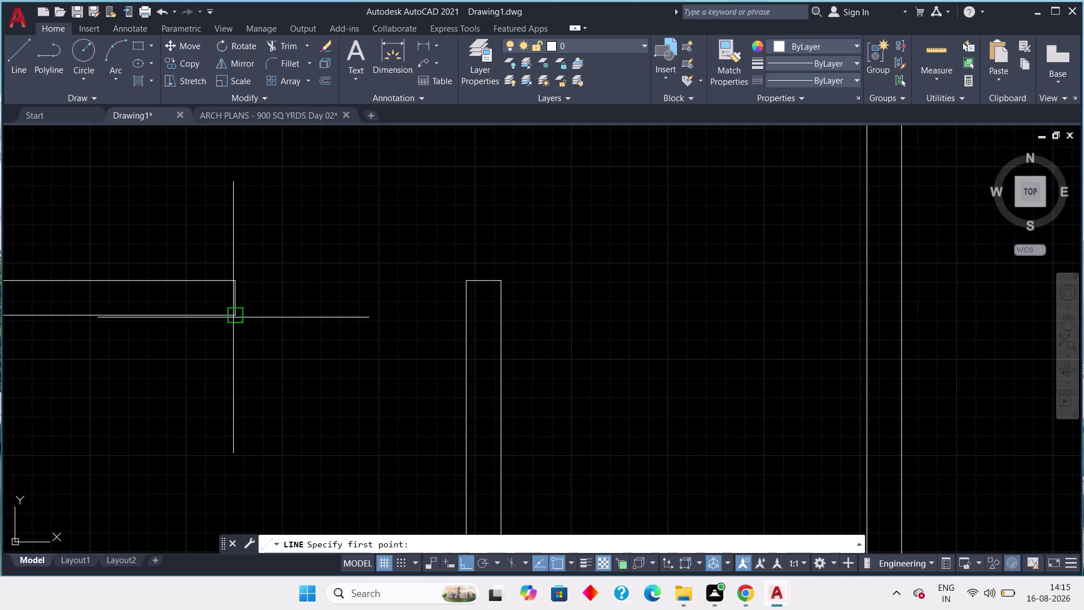
middle_drag(685, 343, 473, 307)
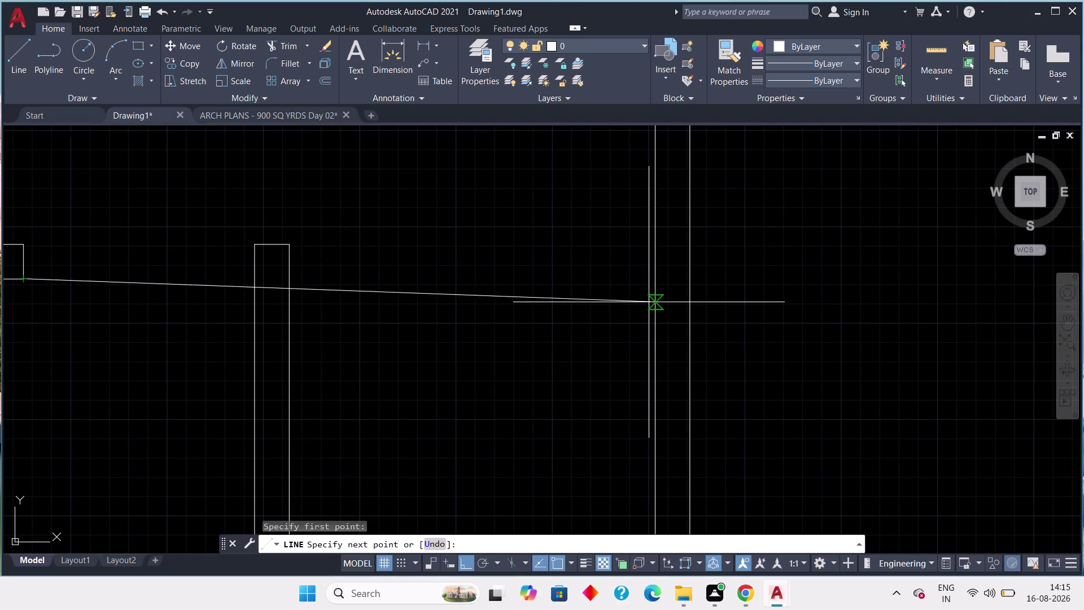
click(655, 277)
key(Escape)
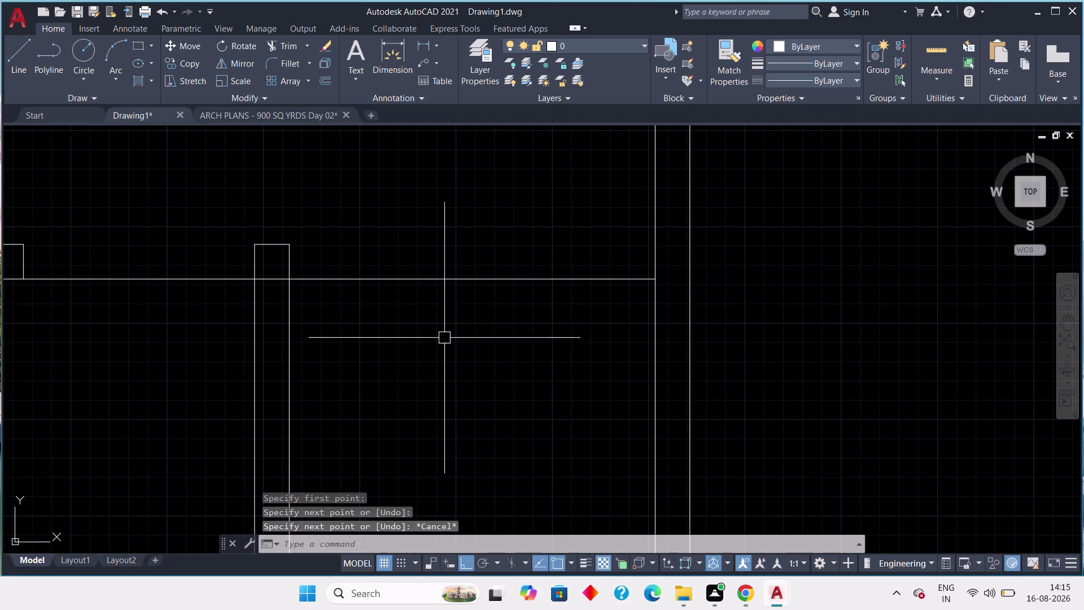
Draw a line from the short wall's upper corner to the vertical wall.
middle_drag(442, 333, 517, 337)
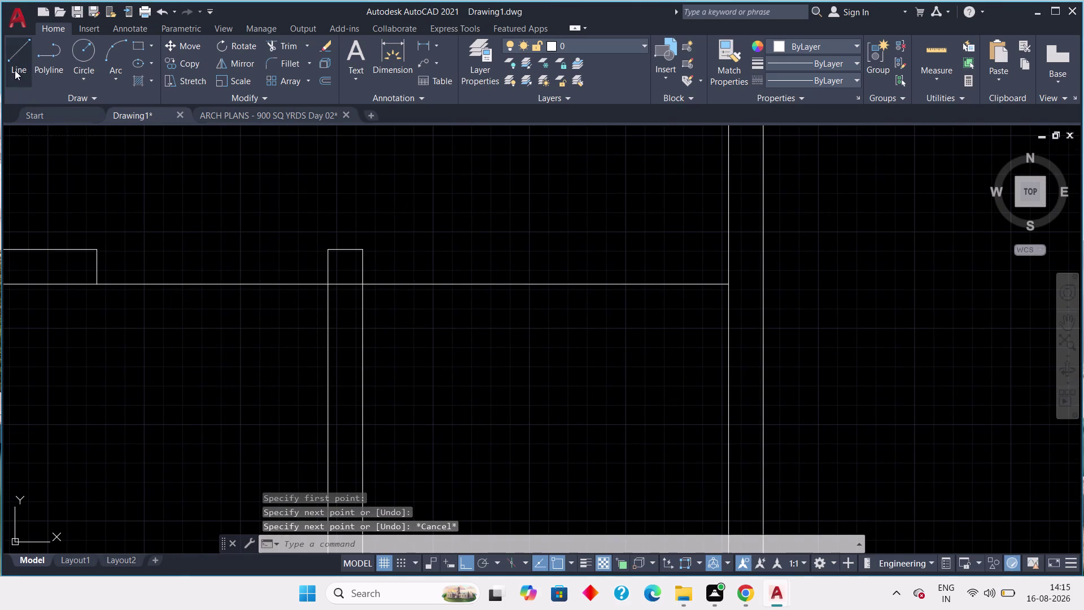
drag(15, 70, 24, 80)
click(97, 249)
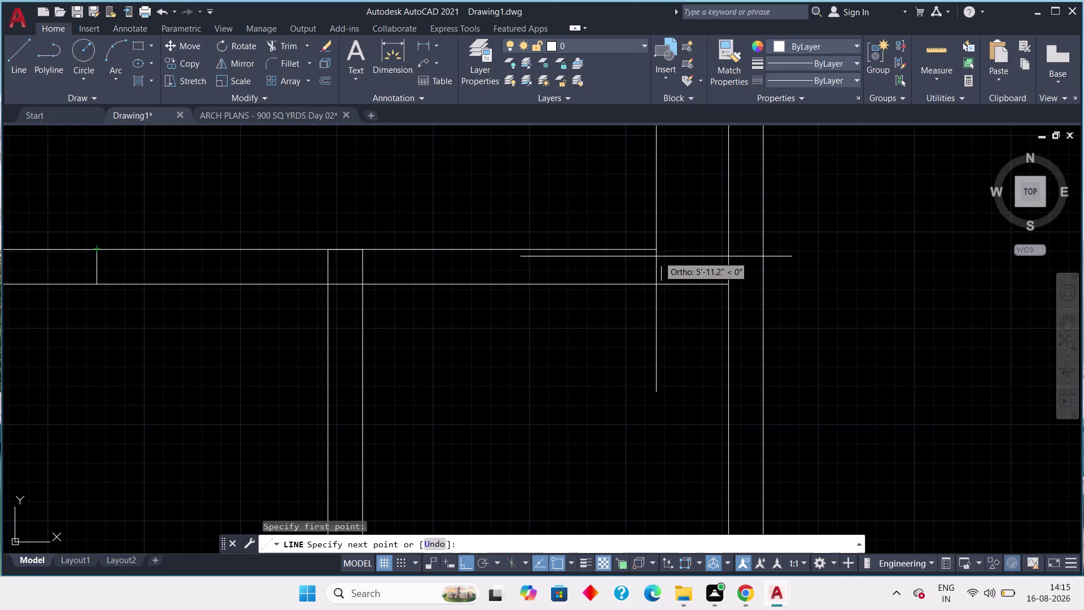
click(724, 250)
key(Escape)
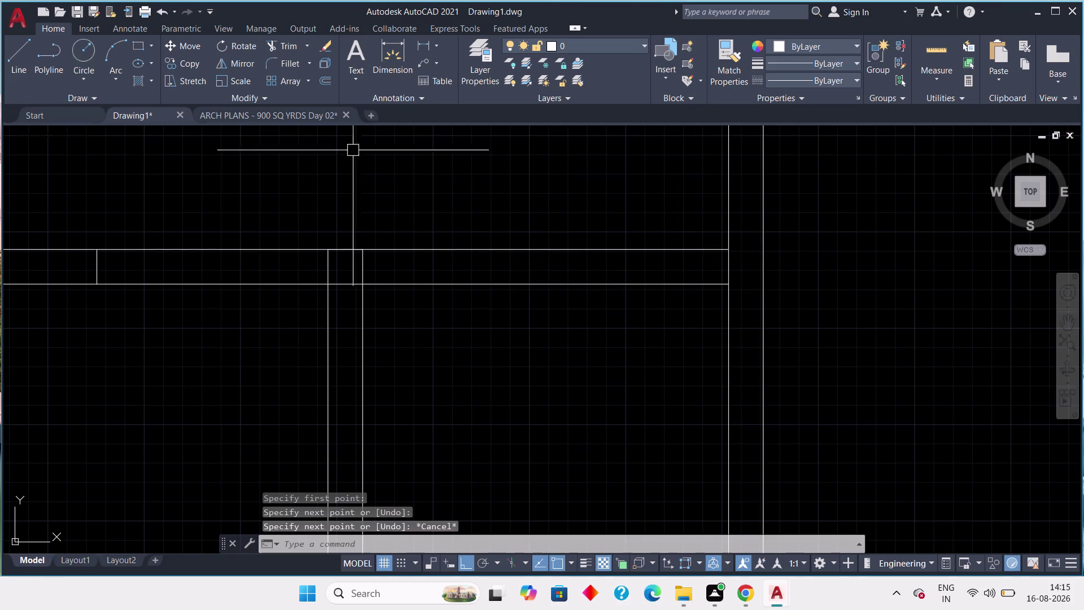
Recheck the reference plan and recenter Drawing1 on the wall junction.
click(231, 118)
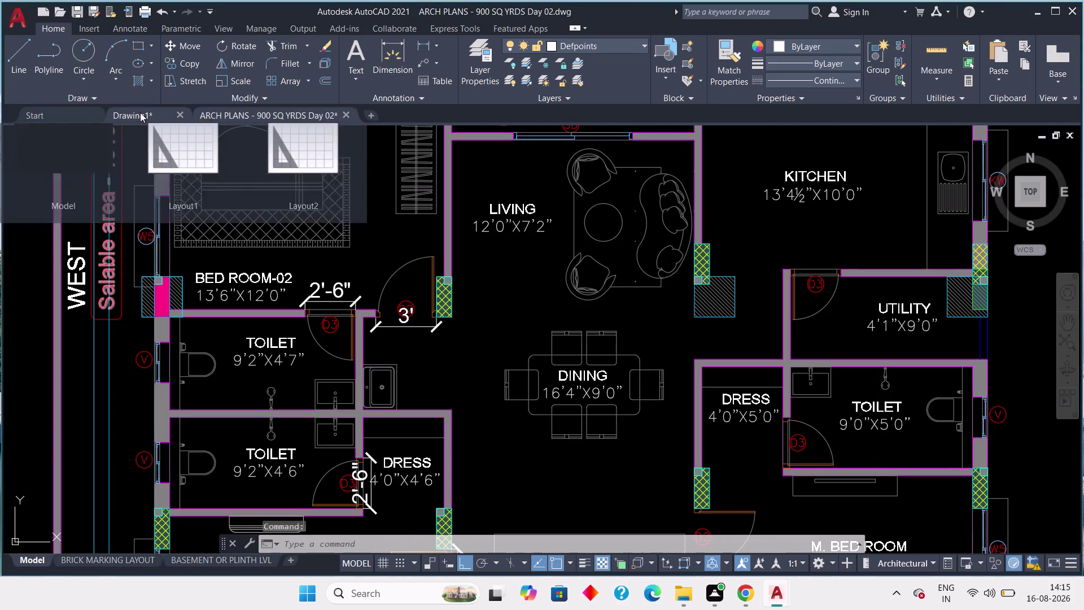
click(140, 113)
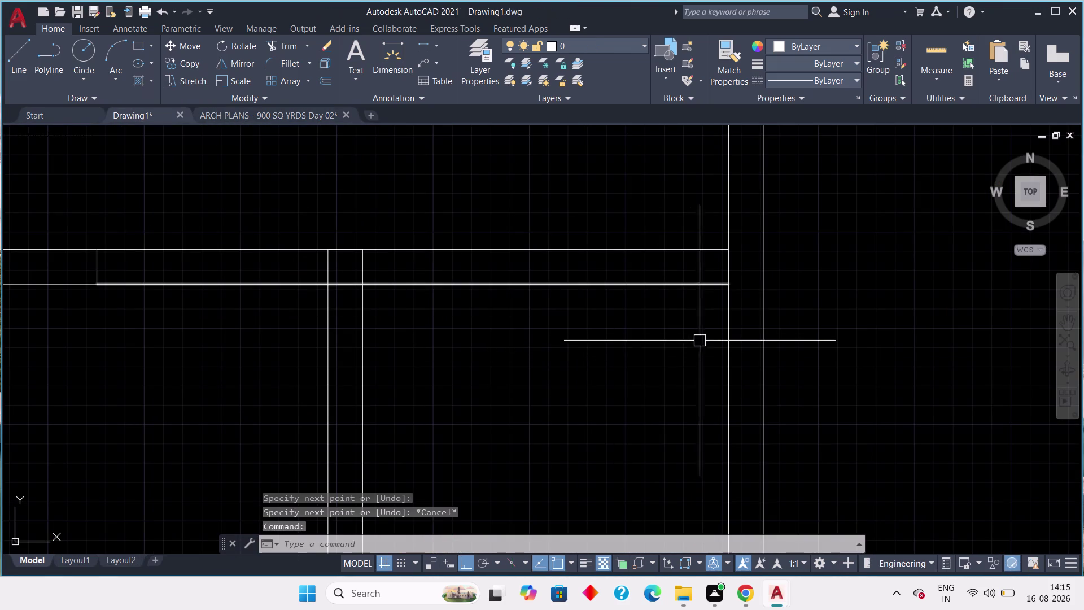
scroll(up, 3)
middle_drag(712, 299, 667, 357)
scroll(down, 3)
scroll(down, 3)
scroll(up, 3)
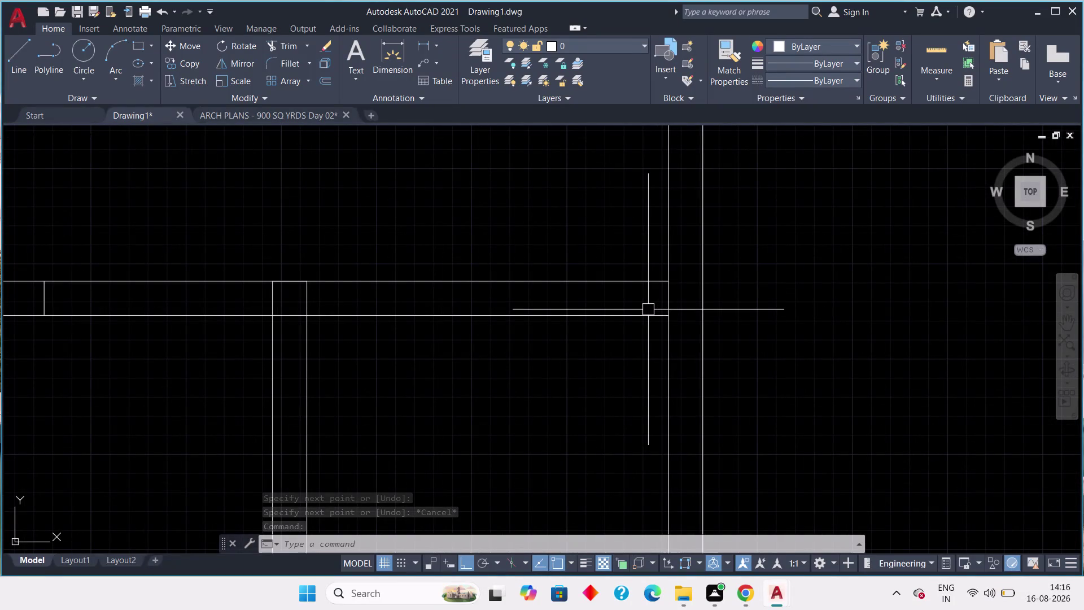
Start a 6" offset, then cancel it and pan back to the wall junction.
text(off)
key(space)
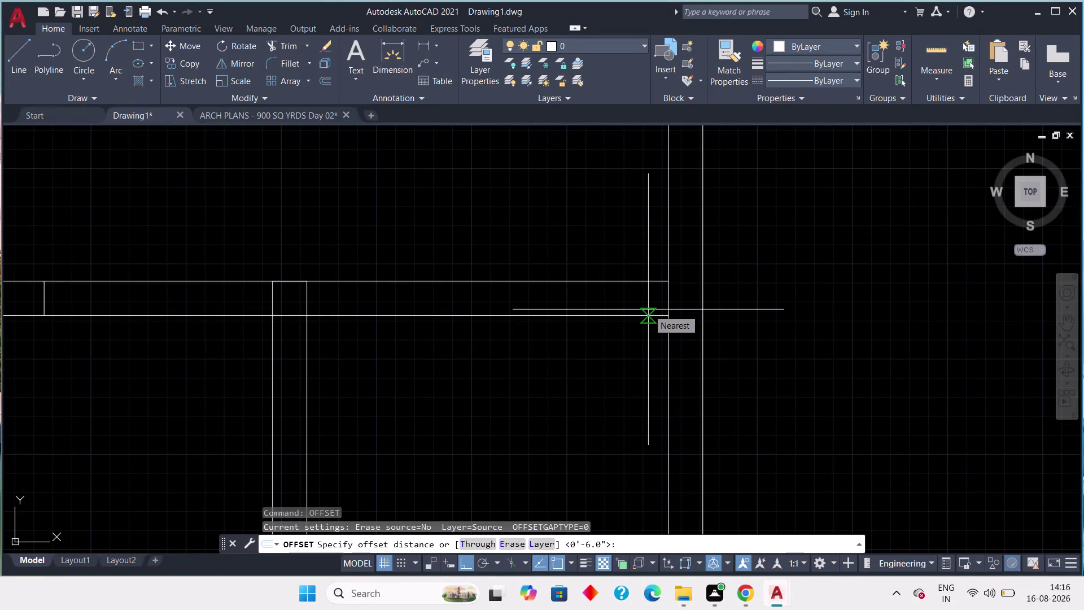
key(3)
key(BackSpace)
key(6)
text(")
key(space)
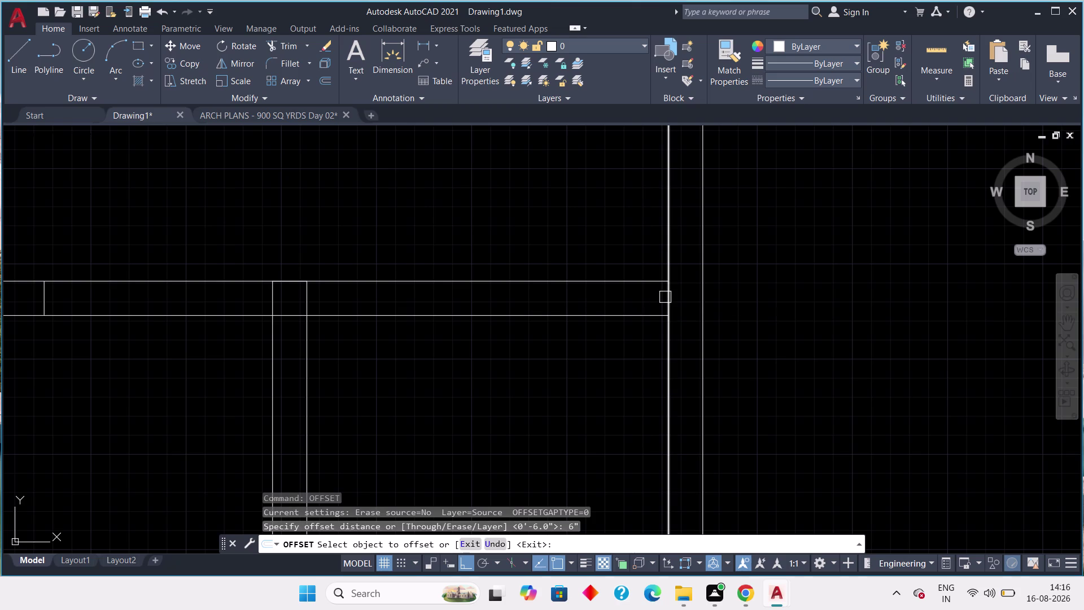
scroll(down, 3)
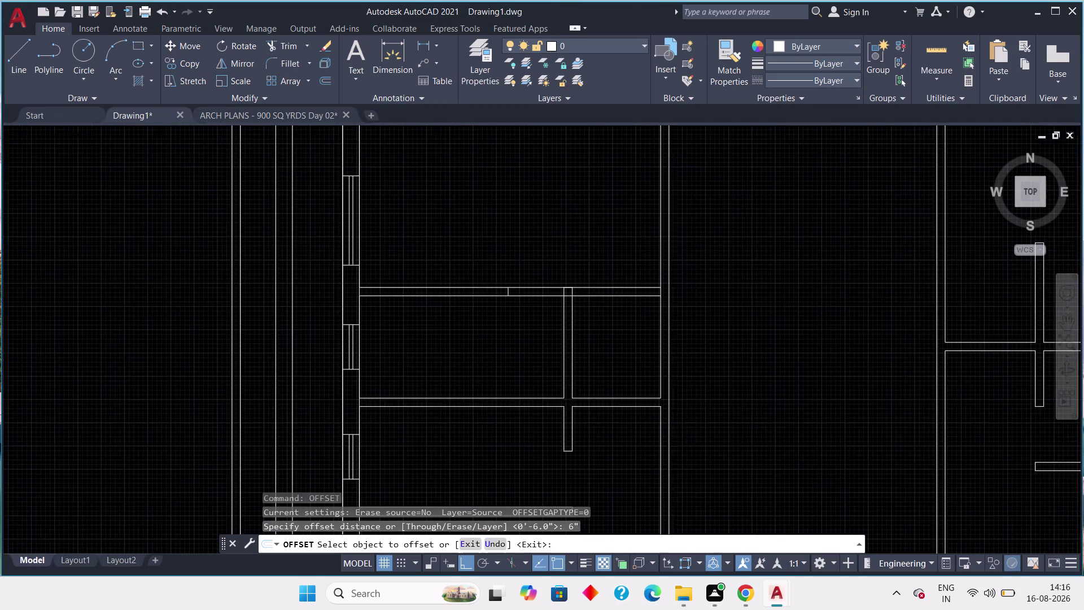
scroll(up, 3)
key(Escape)
key(Escape)
scroll(up, 3)
middle_drag(641, 294, 608, 294)
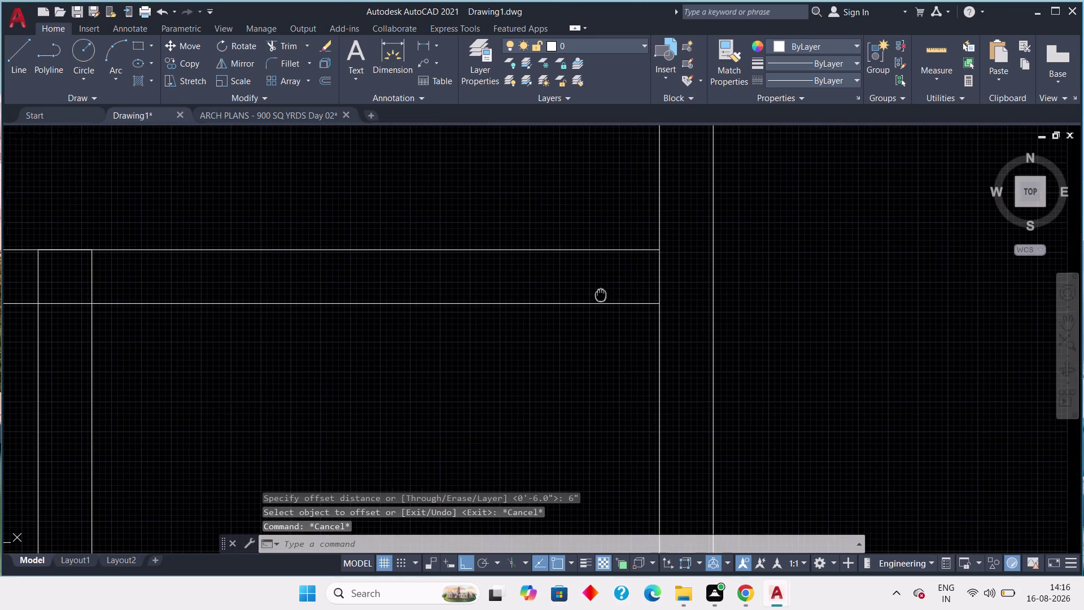
middle_drag(607, 294, 600, 295)
Abandon a trim and draw a vertical line closing off the wall end.
text(t)
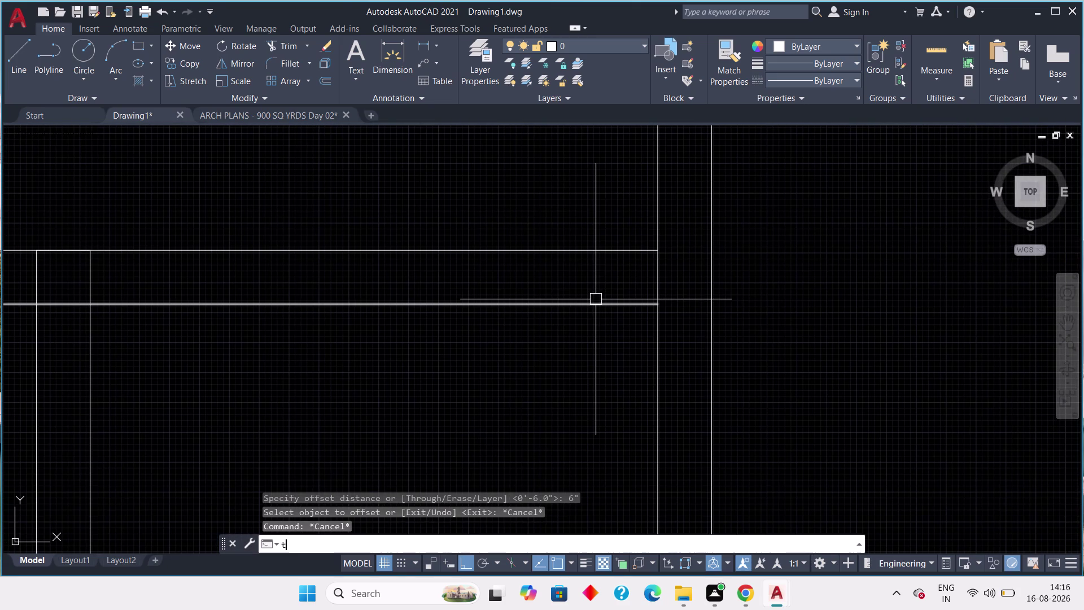
text(r)
key(space)
click(659, 280)
key(Escape)
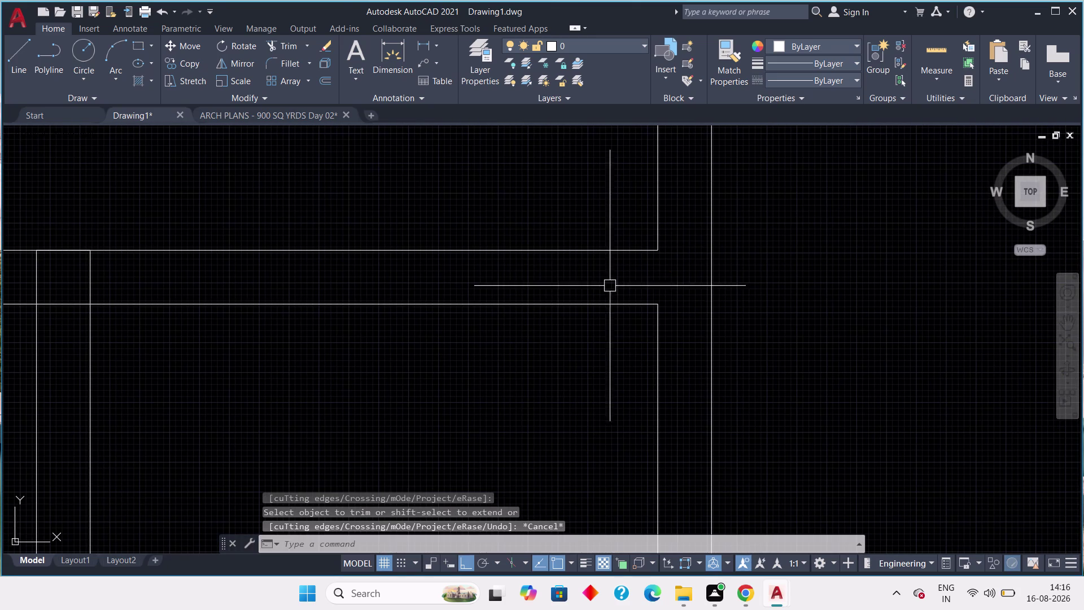
click(22, 54)
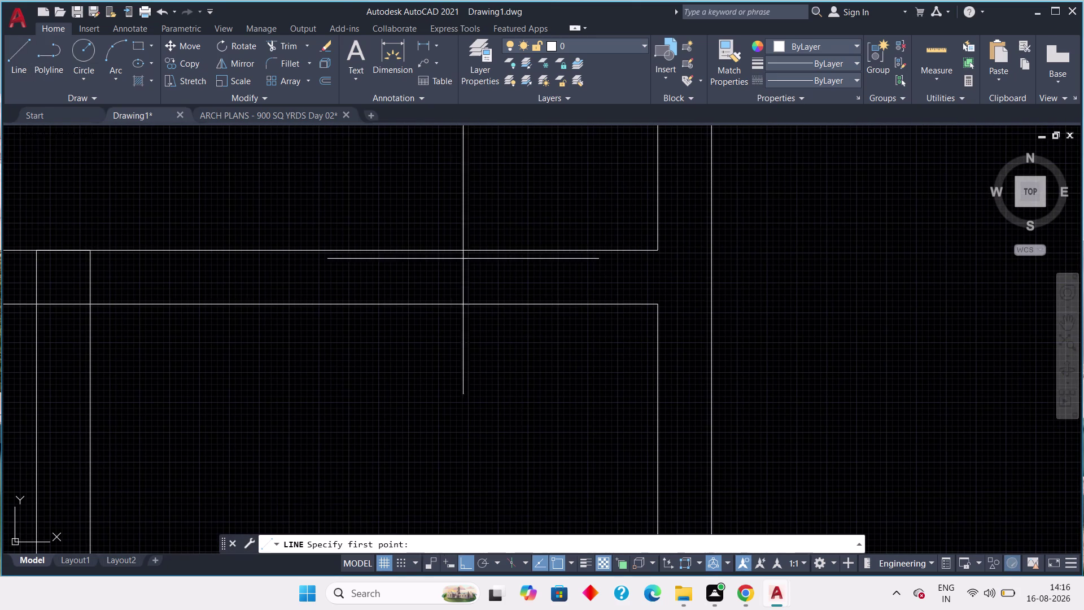
click(655, 254)
click(655, 305)
key(Escape)
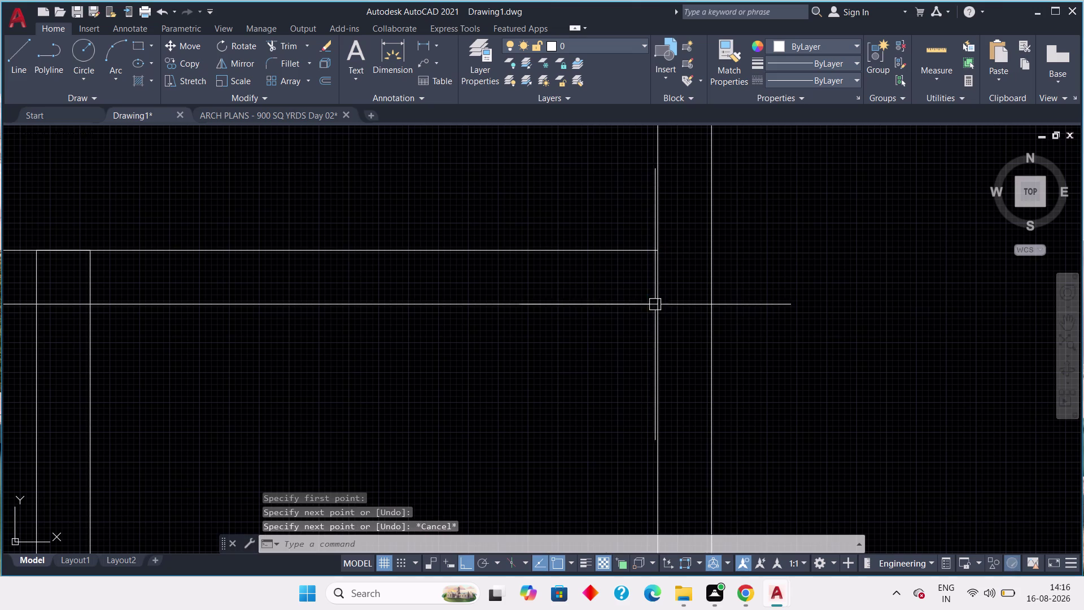
key(Escape)
key(Escape)
Offset the wall end line 6" into the wall.
text(op)
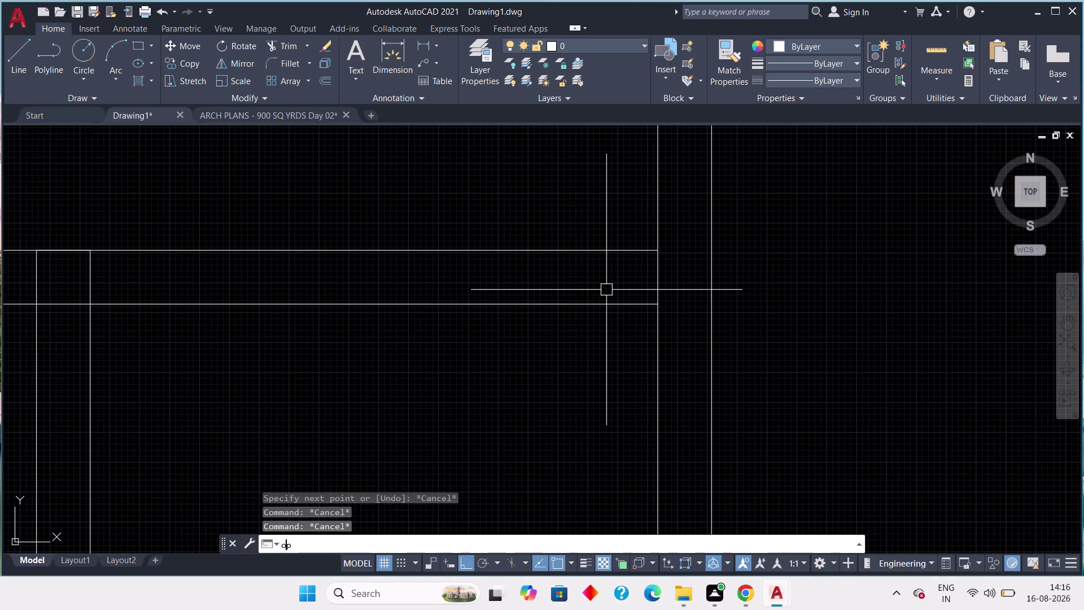
key(Escape)
key(Escape)
key(Escape)
text(off)
key(space)
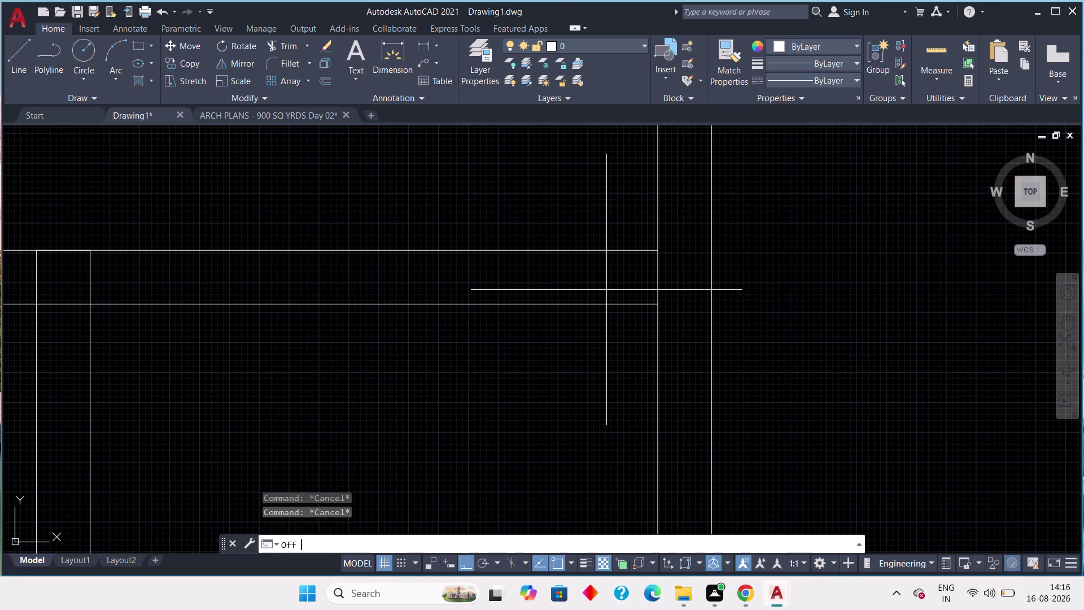
text(6")
key(space)
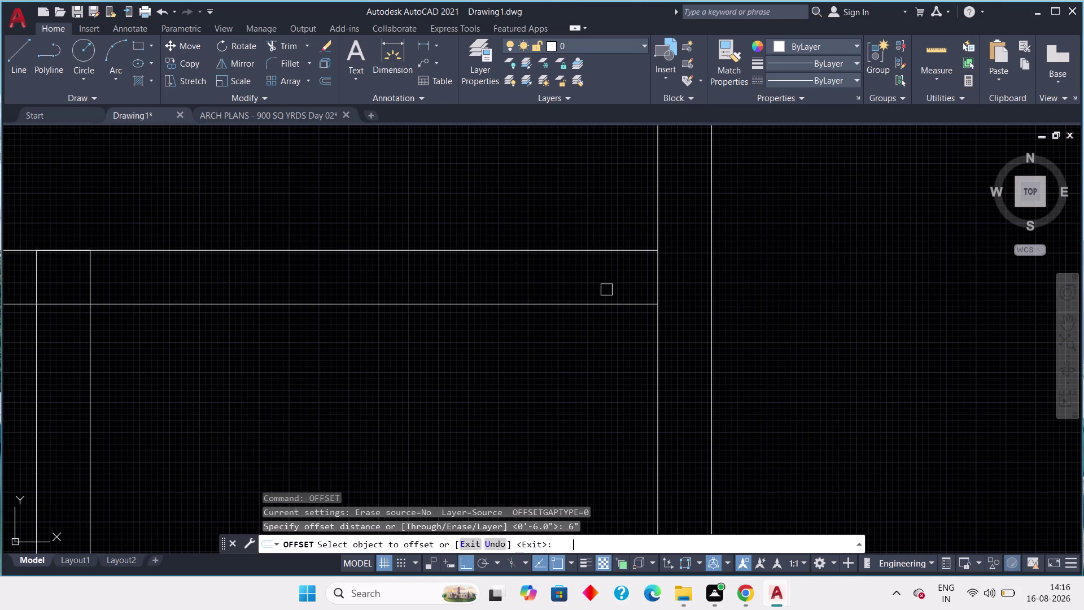
drag(657, 285, 652, 285)
click(615, 289)
key(Escape)
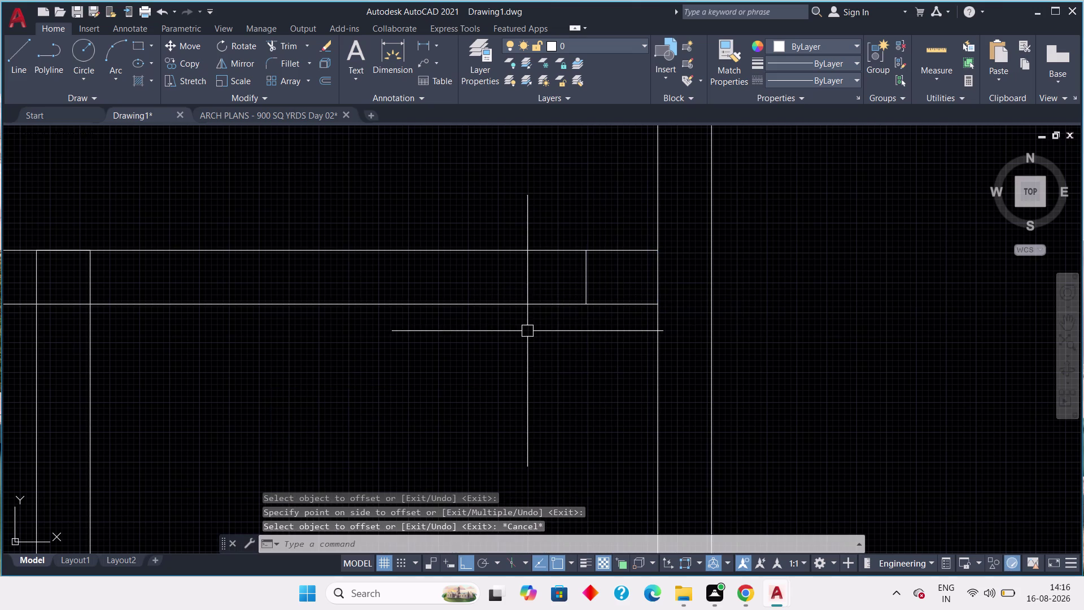
scroll(down, 3)
middle_drag(522, 296, 541, 301)
key(Escape)
key(Escape)
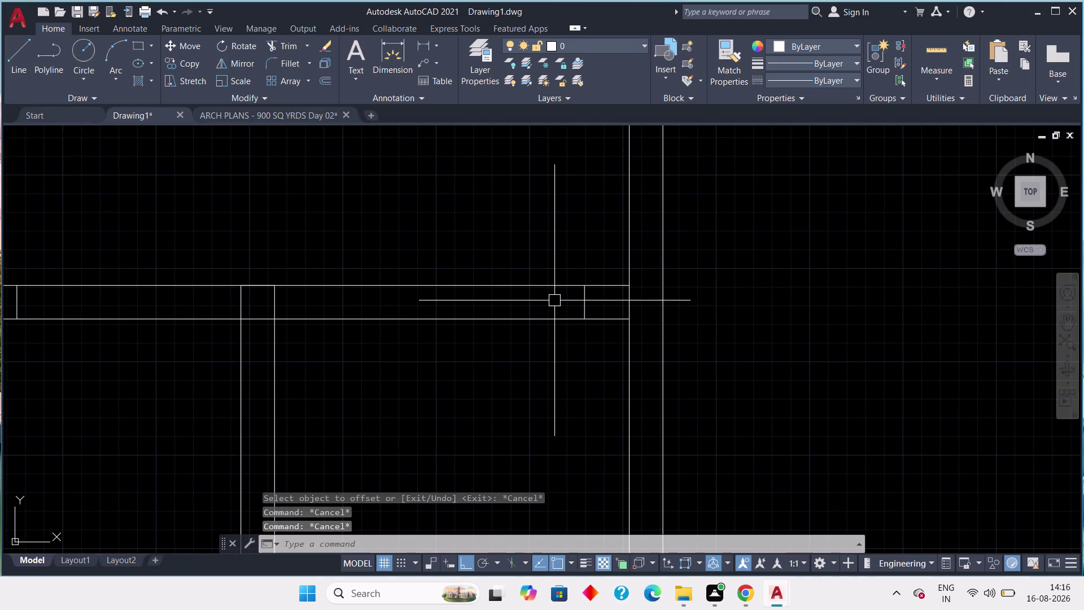
Offset the door-opening edge line by 3 inches to one side.
text(off 3)
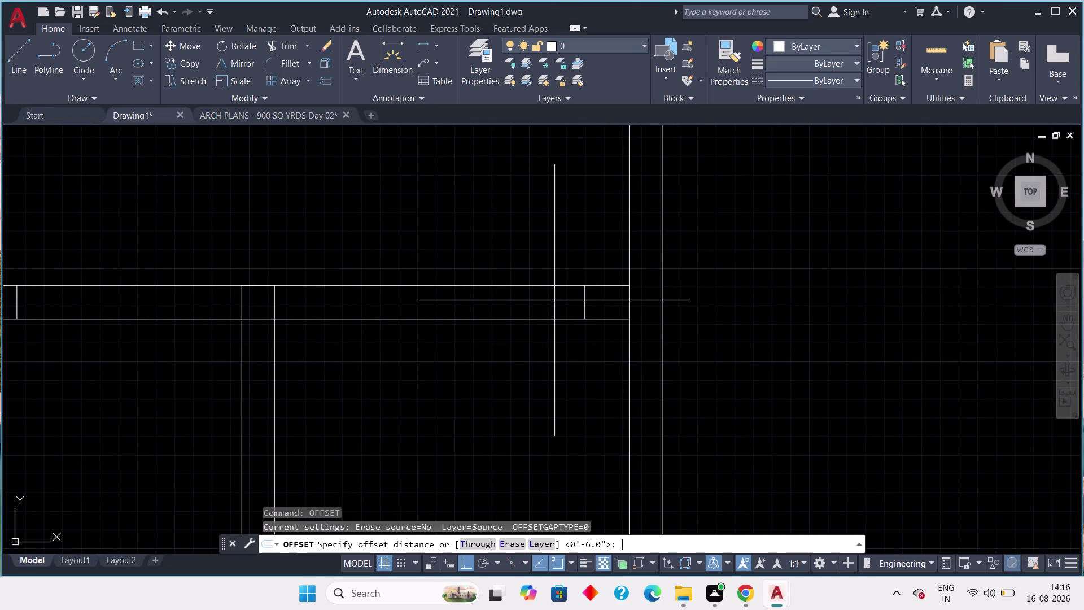
text(')
key(space)
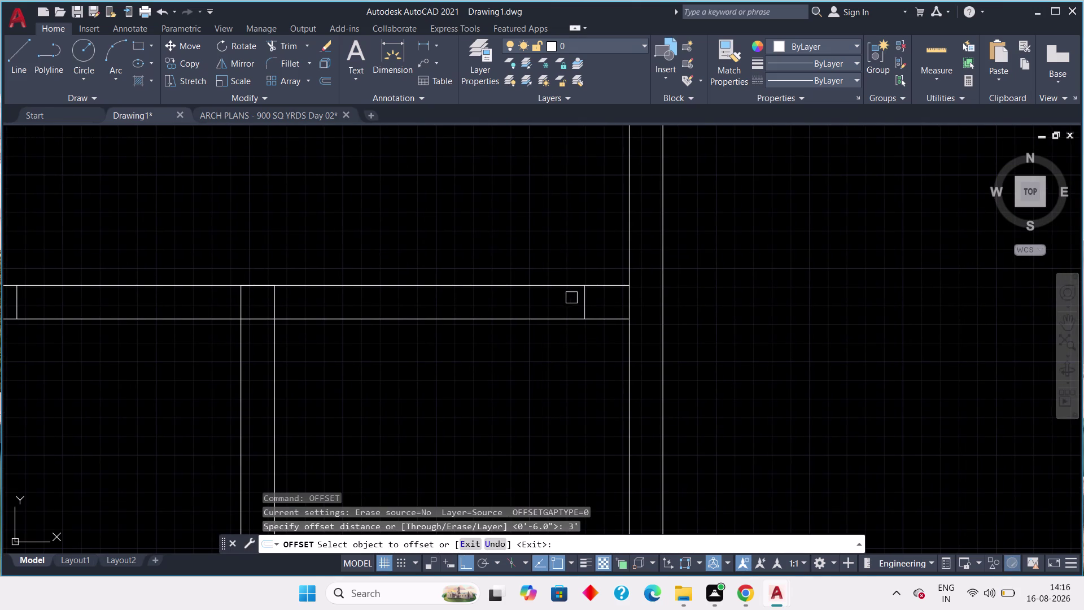
drag(587, 301, 566, 304)
click(470, 312)
key(Escape)
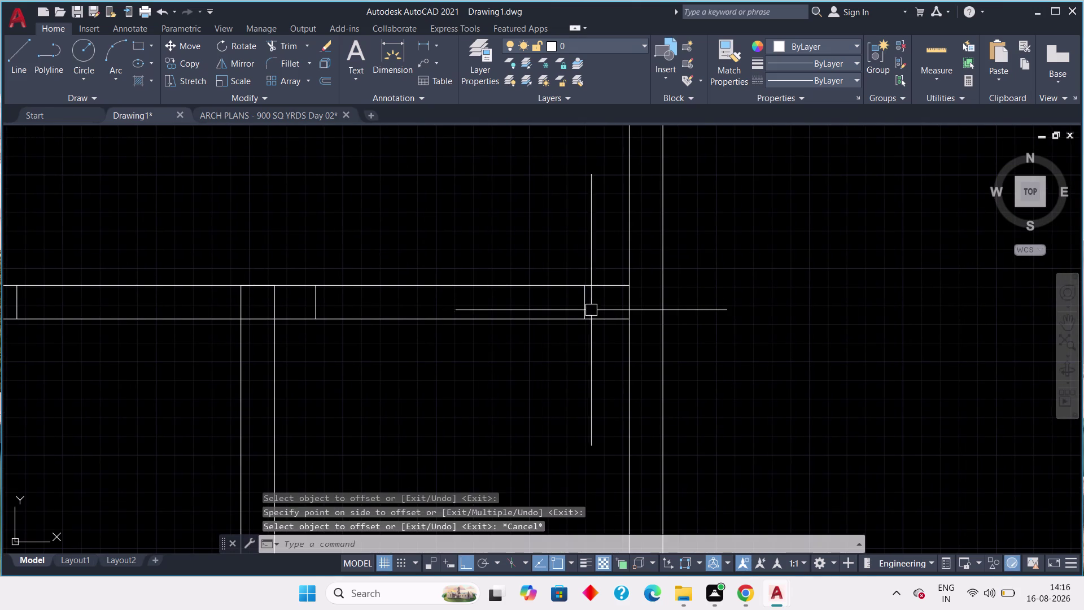
click(630, 304)
key(Escape)
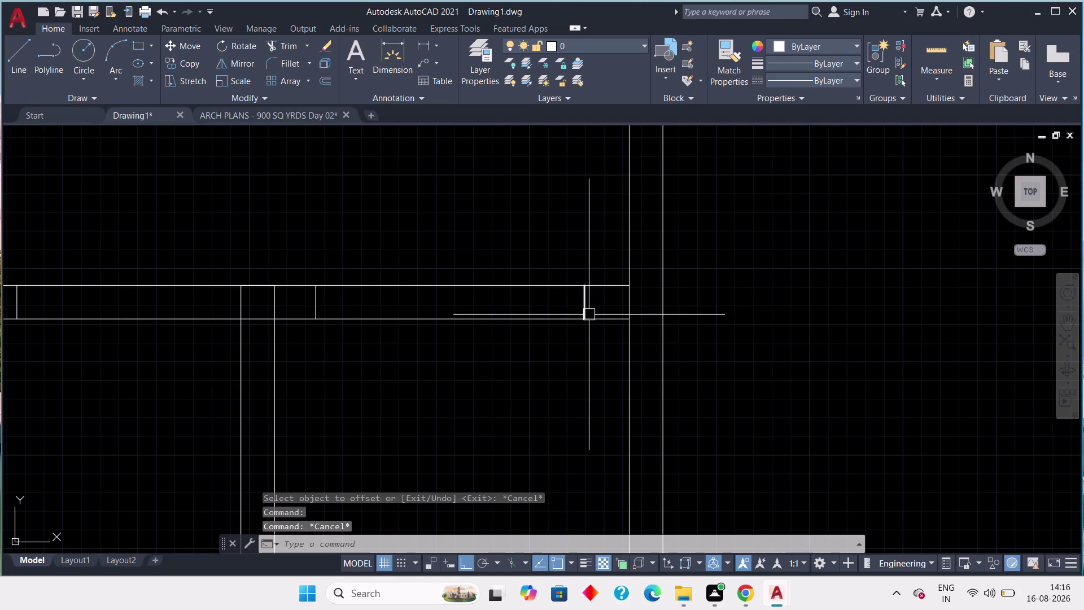
Delete the stray short wall line, then inspect the inner wall line.
click(624, 303)
key(Delete)
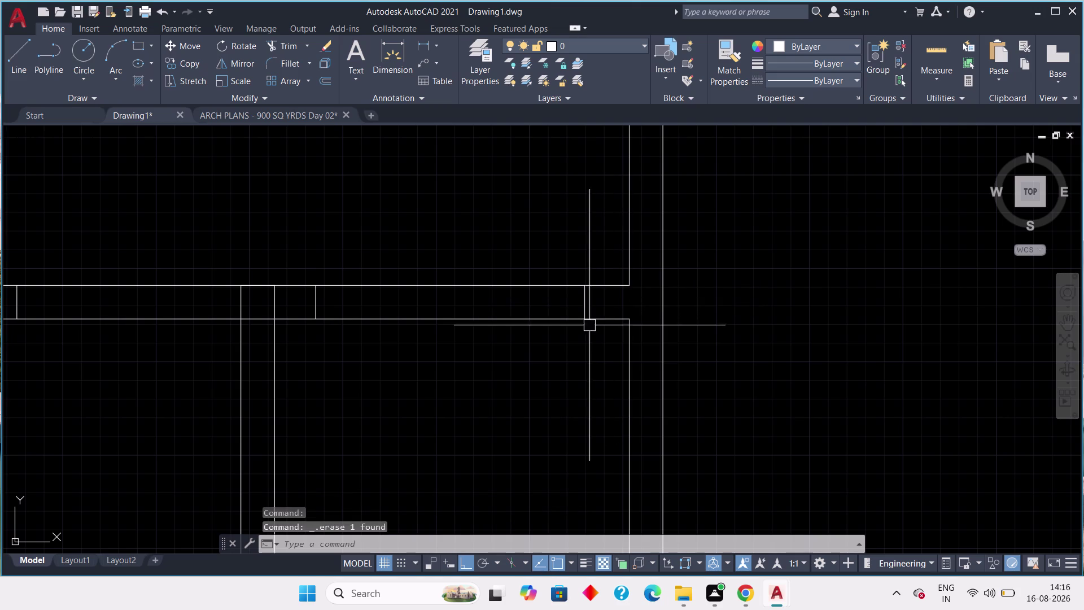
scroll(down, 3)
middle_drag(575, 331, 652, 336)
scroll(down, 3)
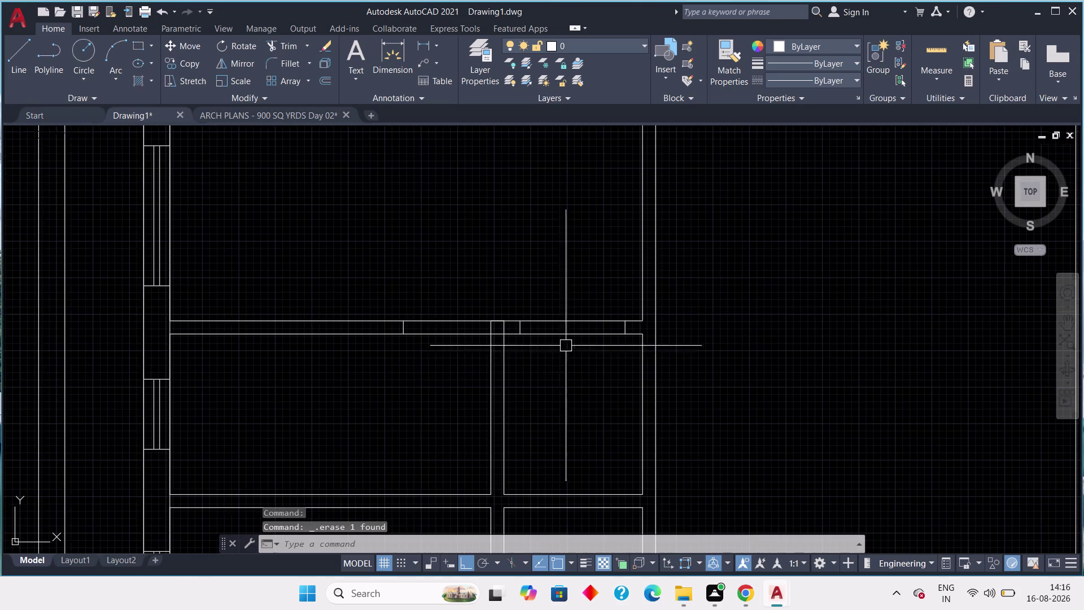
click(470, 334)
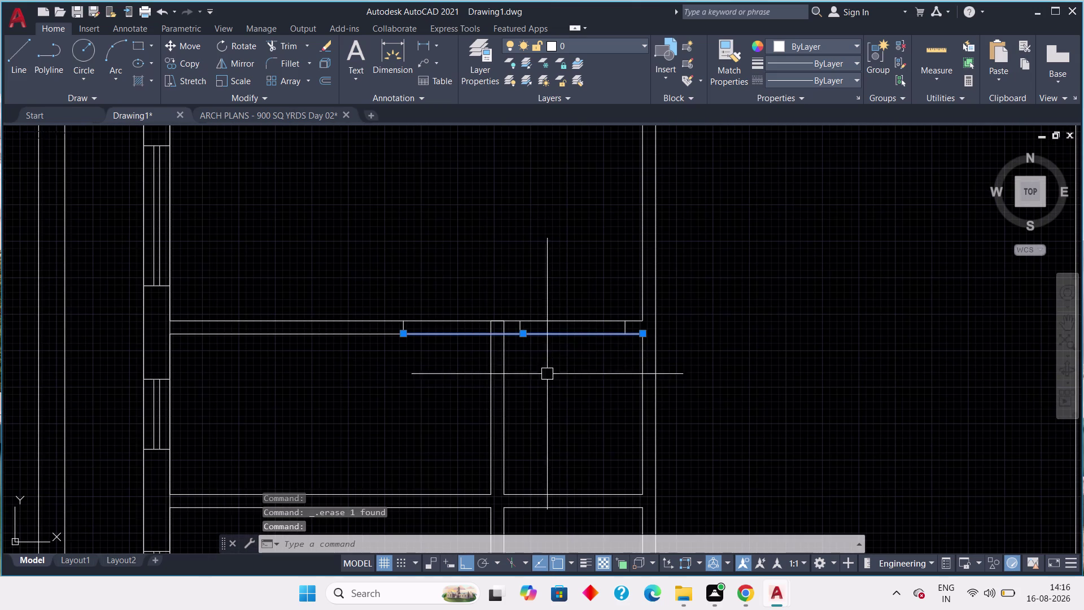
scroll(up, 3)
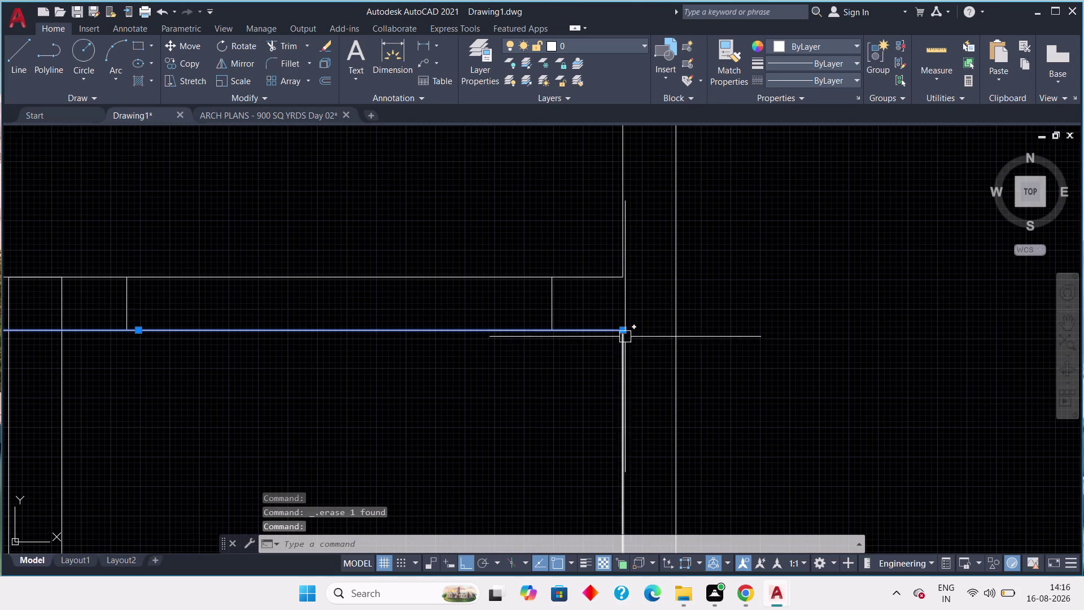
scroll(down, 3)
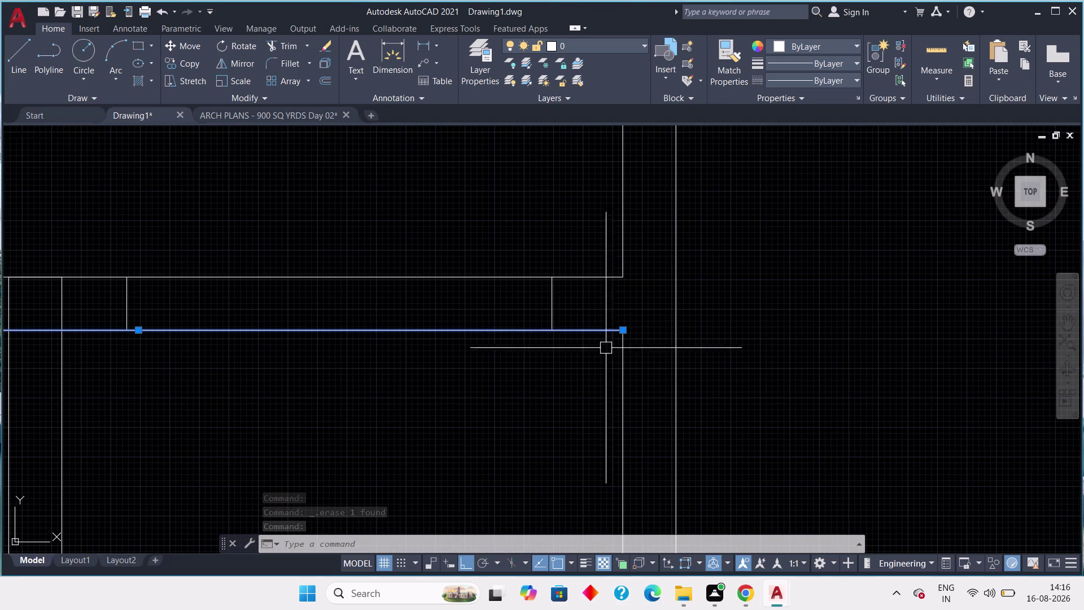
scroll(down, 3)
middle_drag(453, 401, 509, 389)
key(Escape)
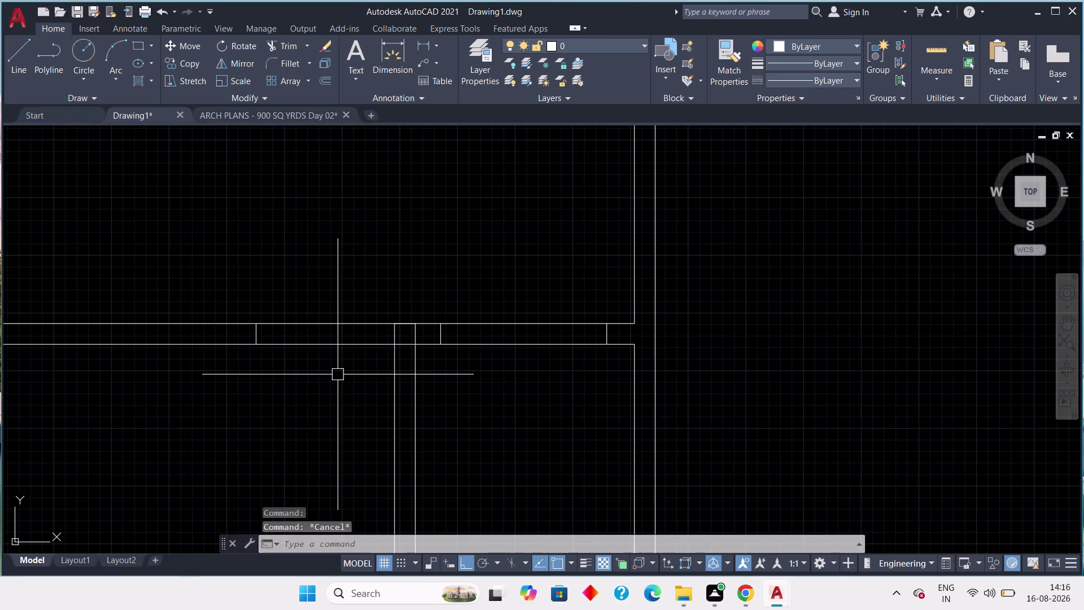
Fence-trim the first wall lines between the opening edges with TR.
text(tr)
key(space)
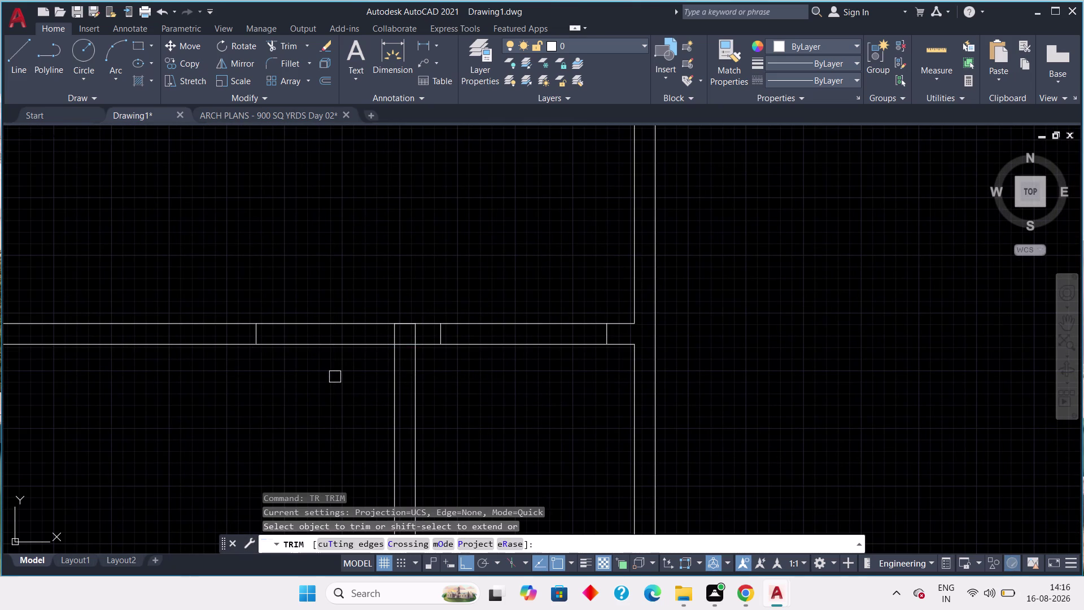
drag(367, 269, 367, 277)
click(338, 402)
scroll(down, 3)
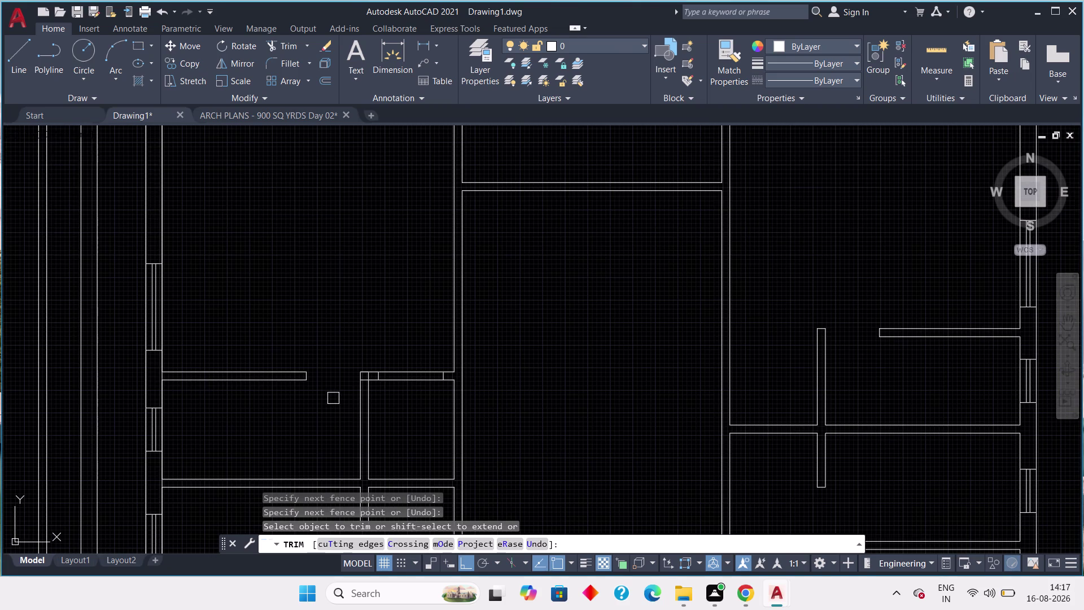
middle_drag(334, 398, 336, 382)
scroll(up, 3)
middle_drag(347, 389, 368, 255)
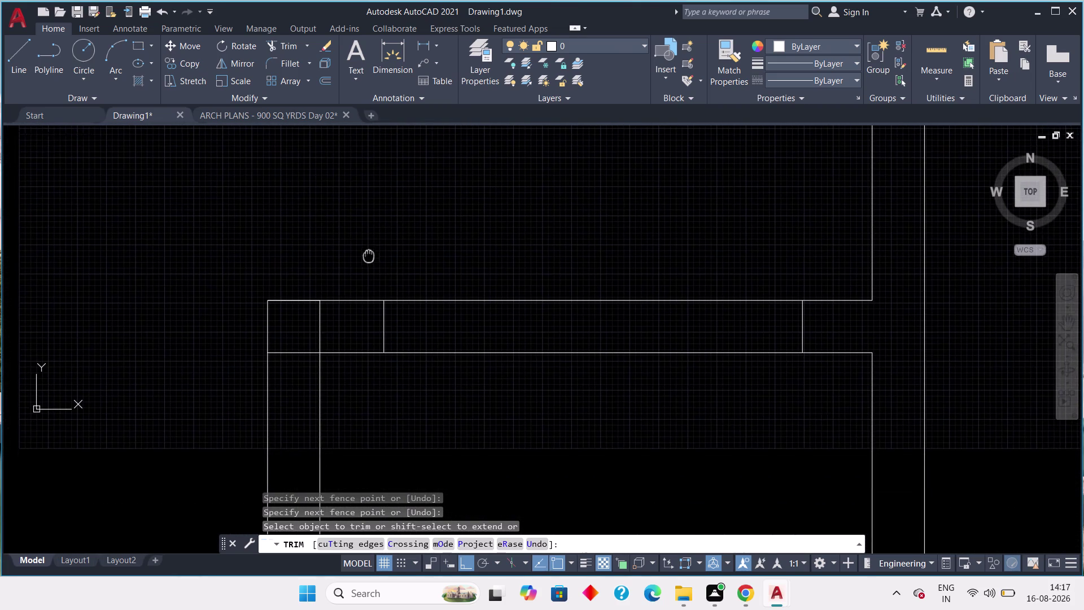
middle_drag(369, 255, 369, 254)
Trim the remaining opening wall lines, then return to the ARCH PLANS reference.
click(317, 332)
click(301, 349)
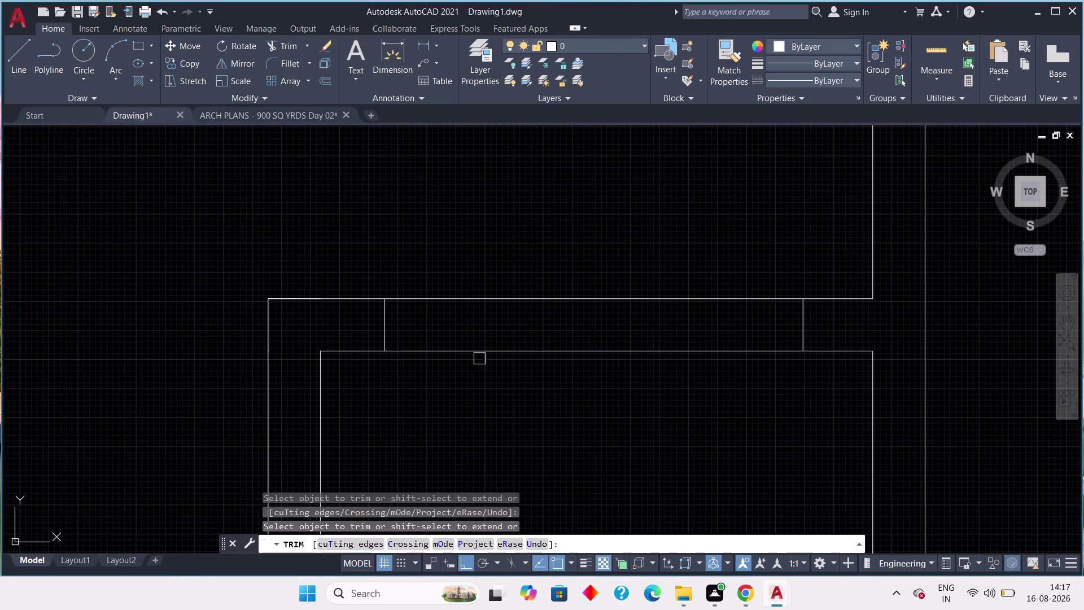
drag(505, 229, 506, 245)
click(480, 426)
scroll(down, 3)
middle_drag(479, 414, 478, 299)
scroll(down, 3)
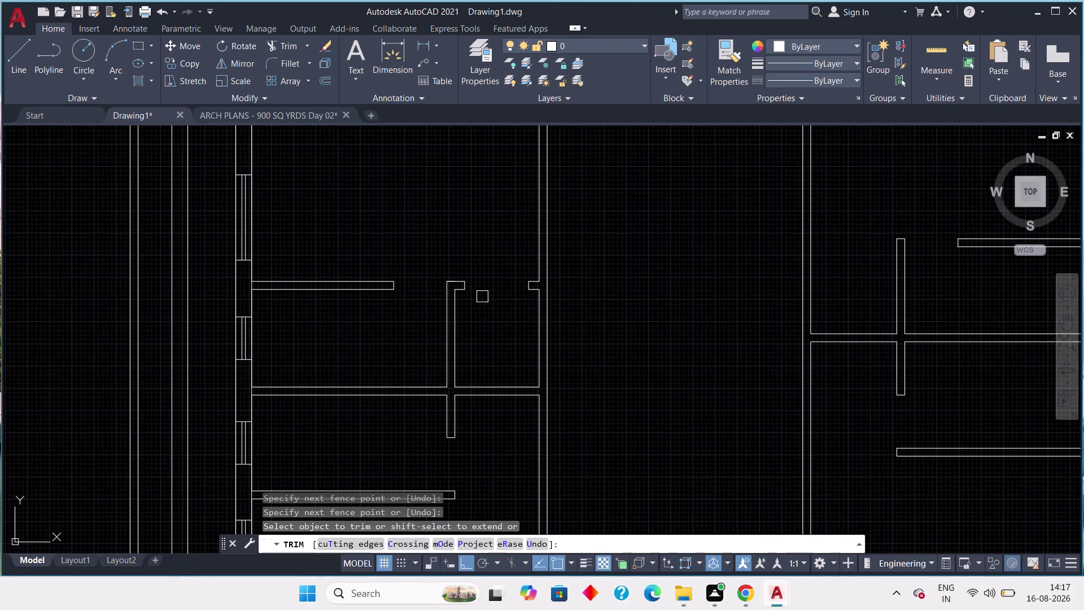
middle_drag(498, 299, 408, 309)
scroll(down, 3)
key(Escape)
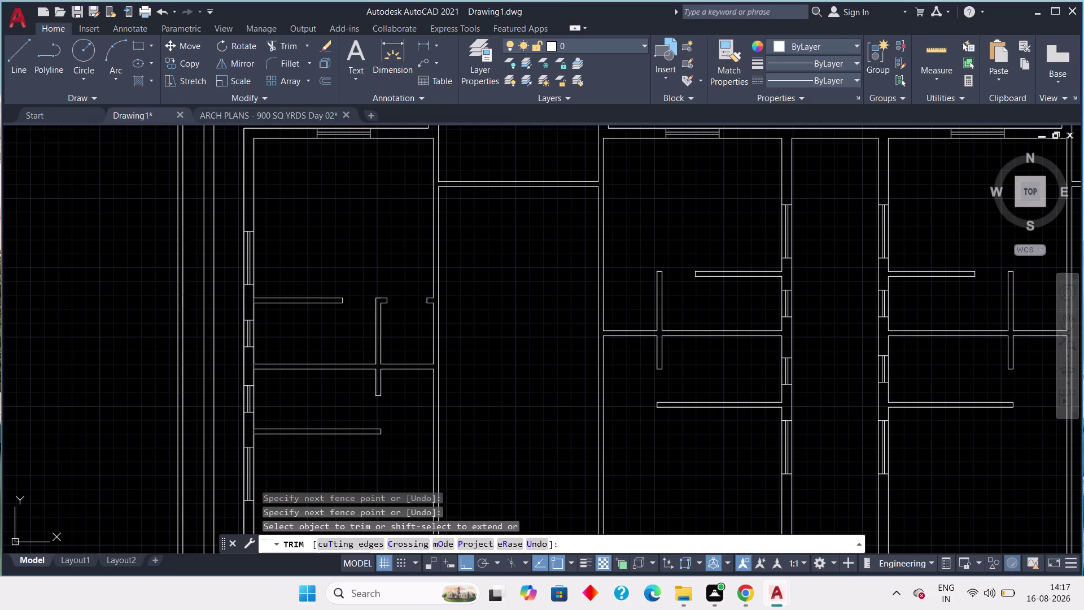
middle_drag(404, 339, 437, 351)
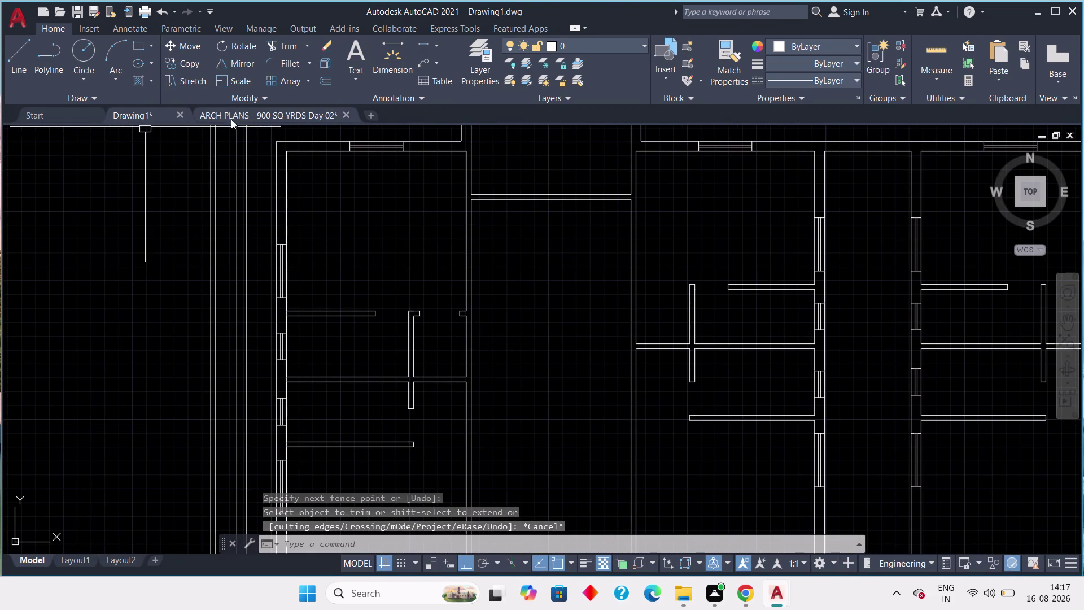
click(246, 114)
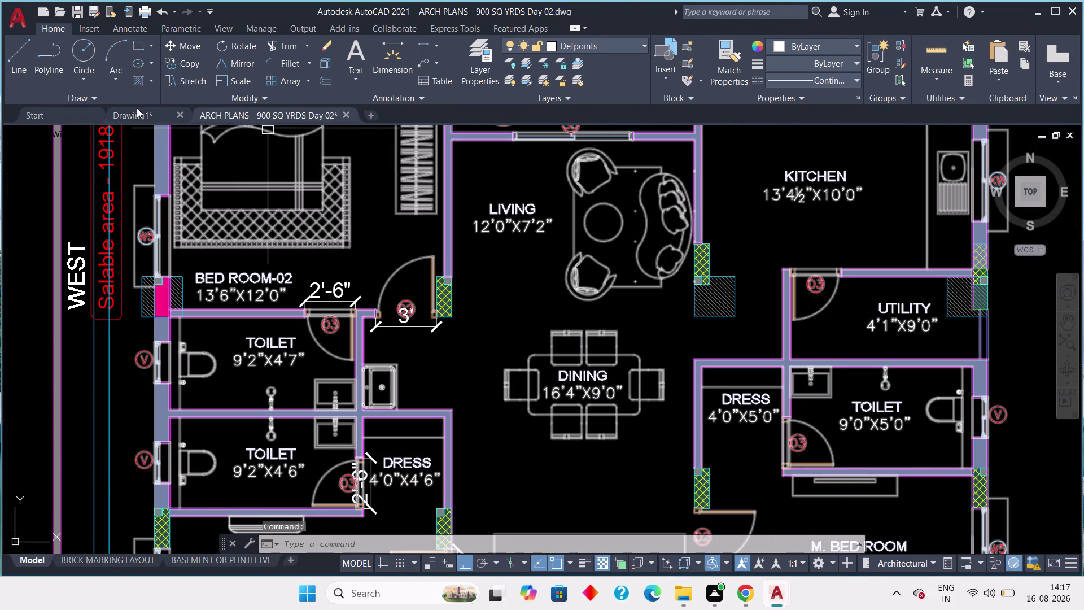
click(137, 109)
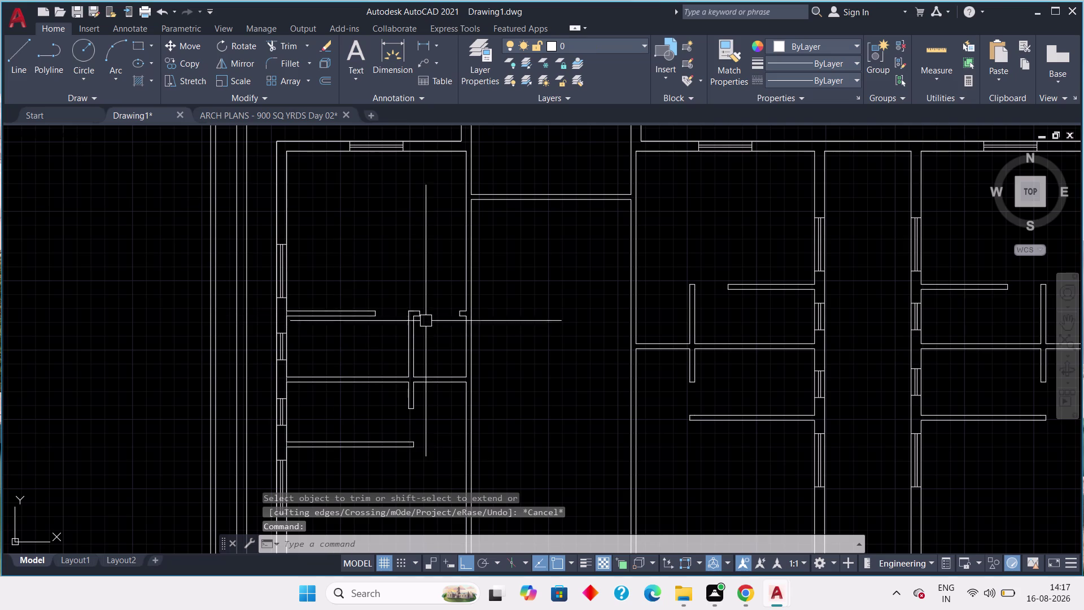
click(234, 117)
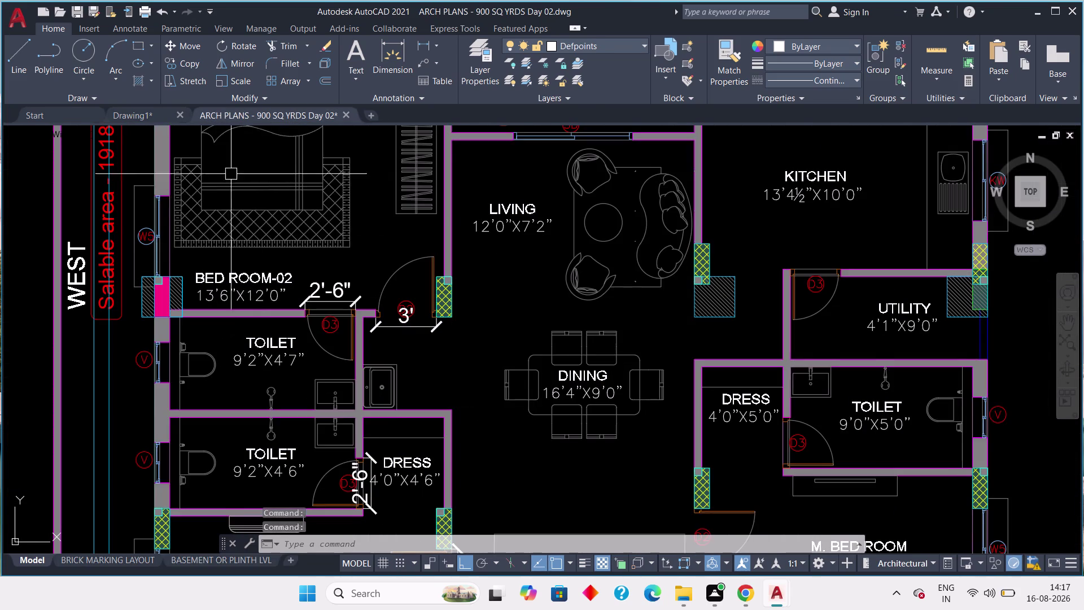
click(137, 114)
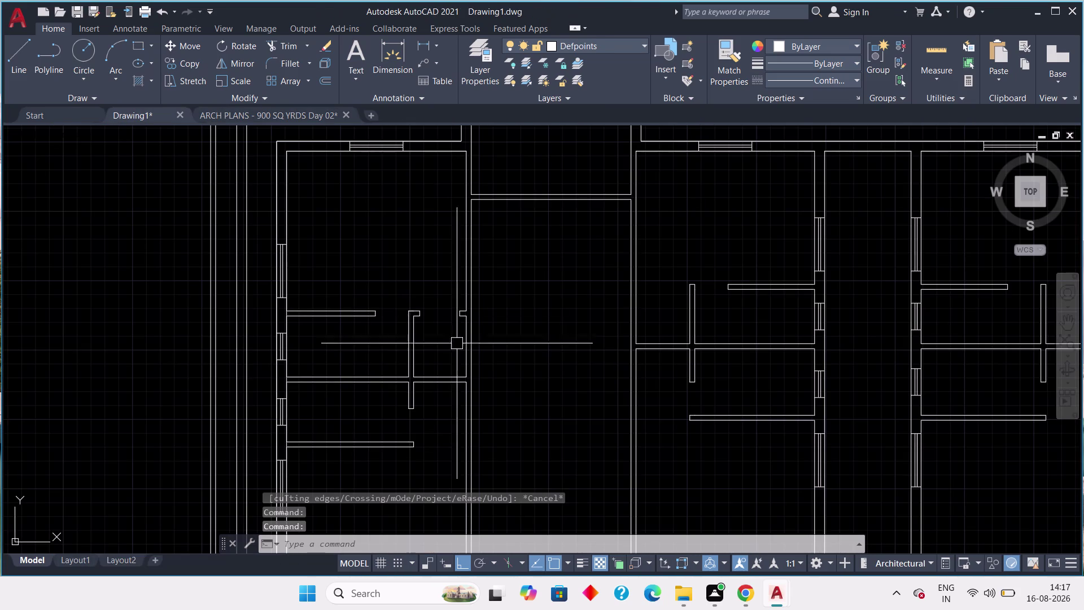
middle_drag(466, 362, 466, 330)
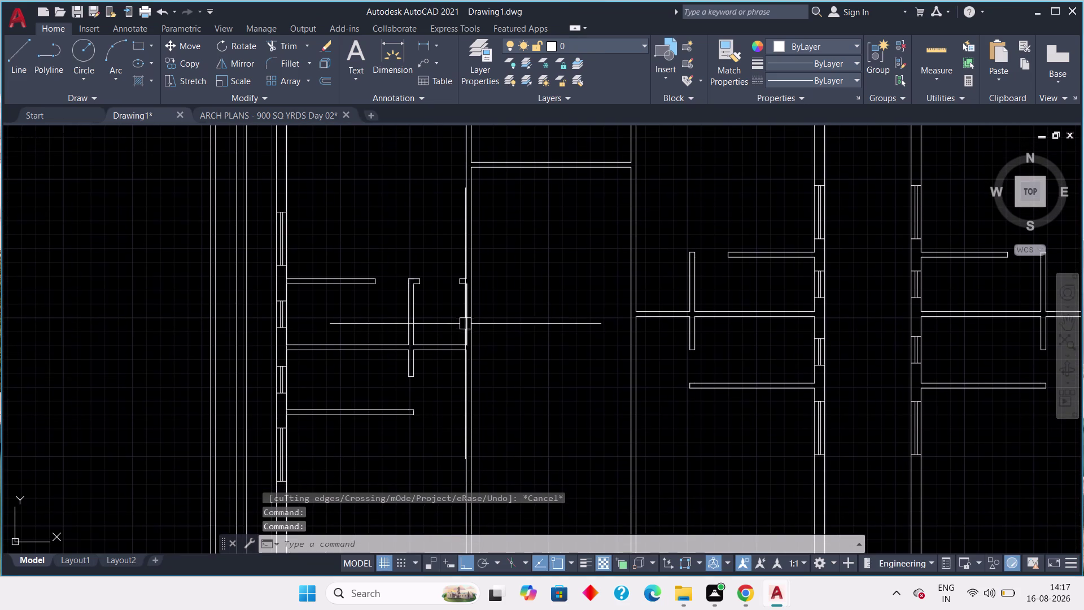
click(466, 324)
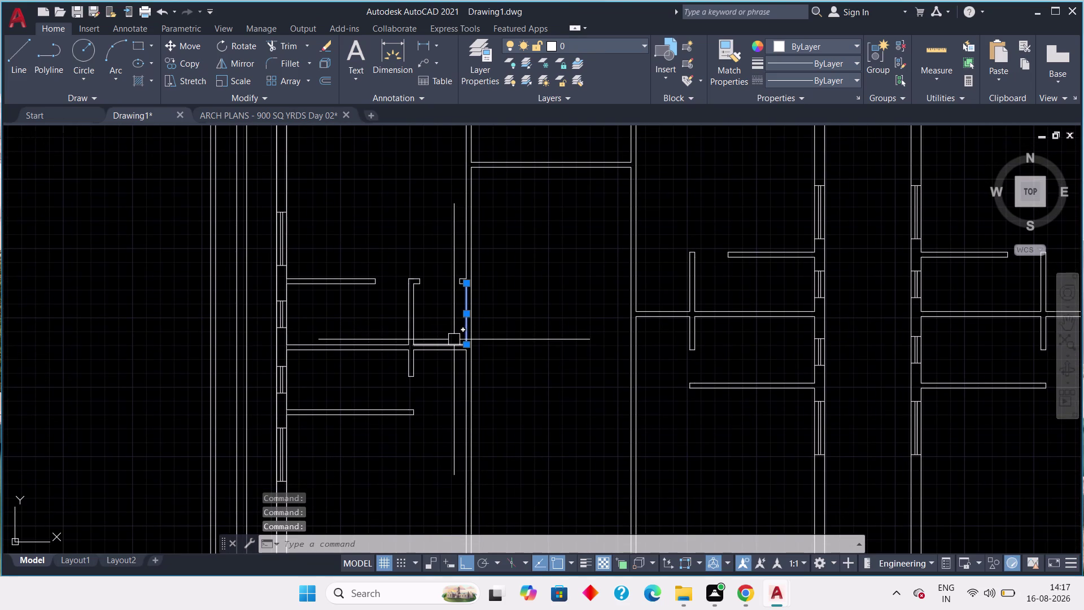
Delete the selected line and stretch the wall end line's endpoint.
key(Delete)
scroll(up, 3)
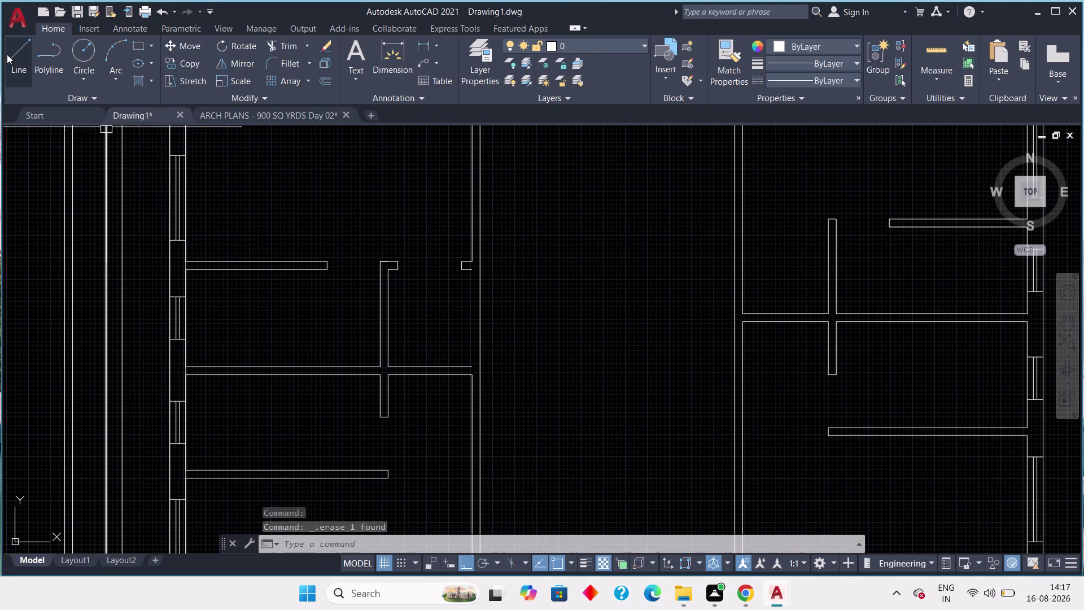
scroll(up, 3)
click(522, 243)
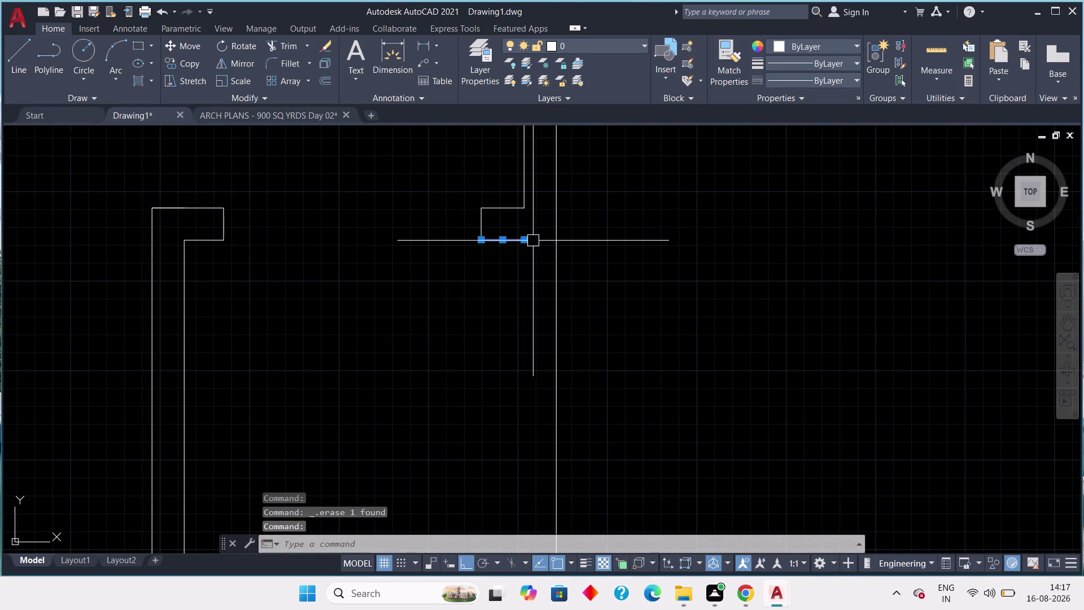
click(526, 241)
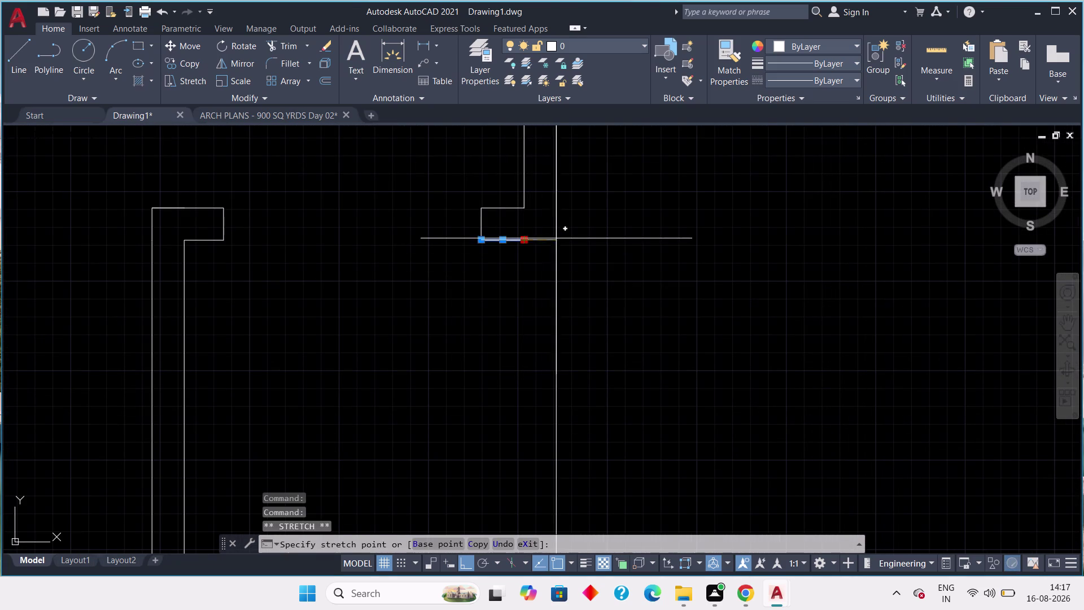
click(559, 238)
key(Escape)
Extend the horizontal wall line to meet the vertical wall.
scroll(down, 3)
middle_drag(542, 304, 530, 230)
scroll(down, 3)
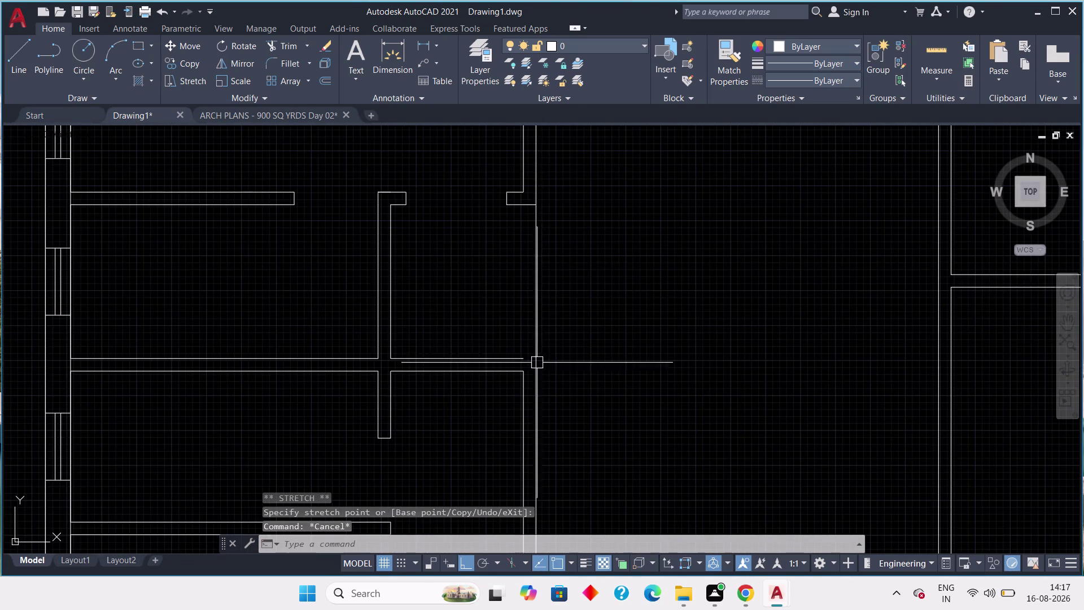
scroll(up, 3)
click(493, 354)
click(505, 353)
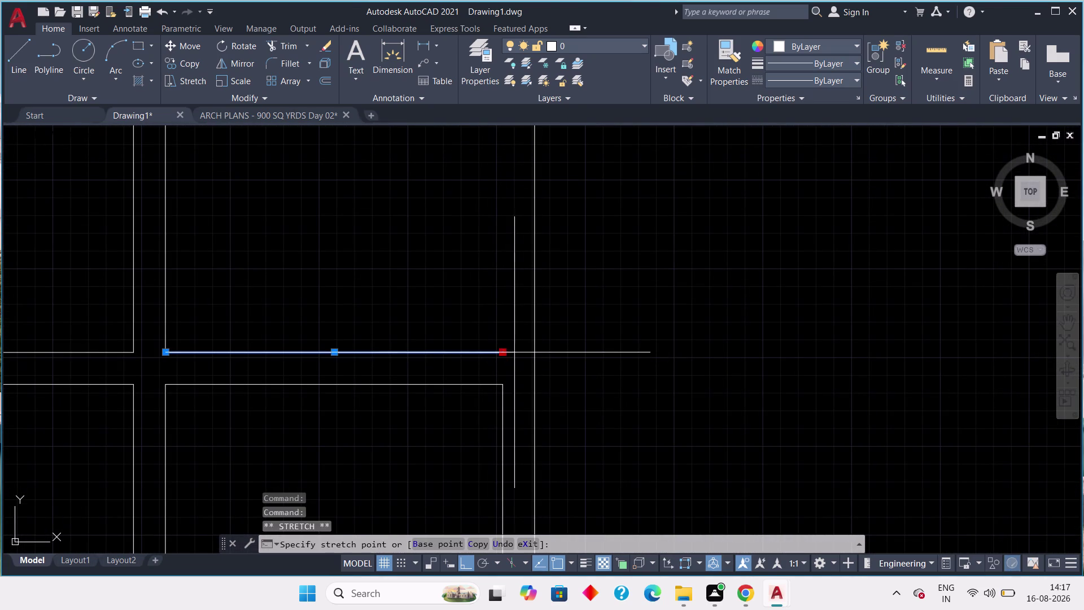
click(534, 351)
key(Escape)
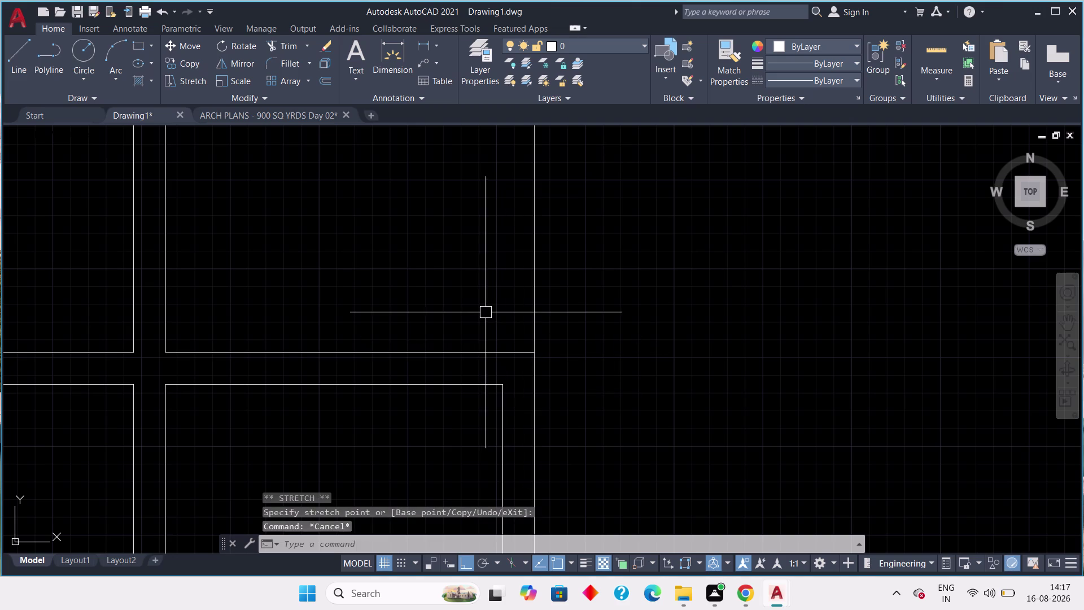
Trim the wall line at the junction, then undo that trim.
key(t)
text(r)
key(space)
scroll(down, 3)
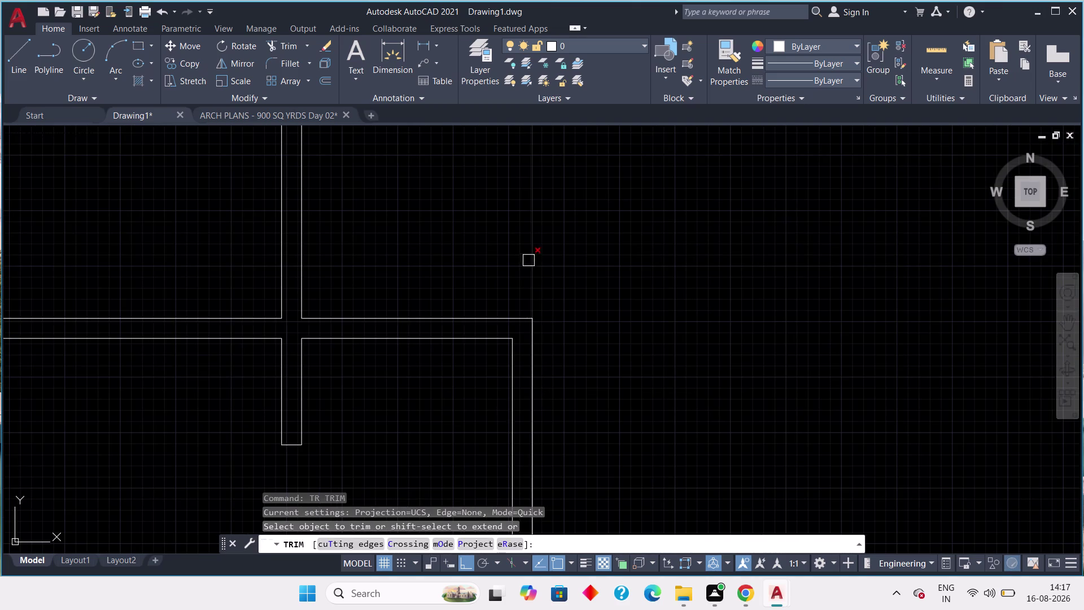
click(532, 257)
scroll(down, 3)
middle_drag(485, 273, 479, 292)
scroll(up, 3)
middle_drag(477, 279, 476, 314)
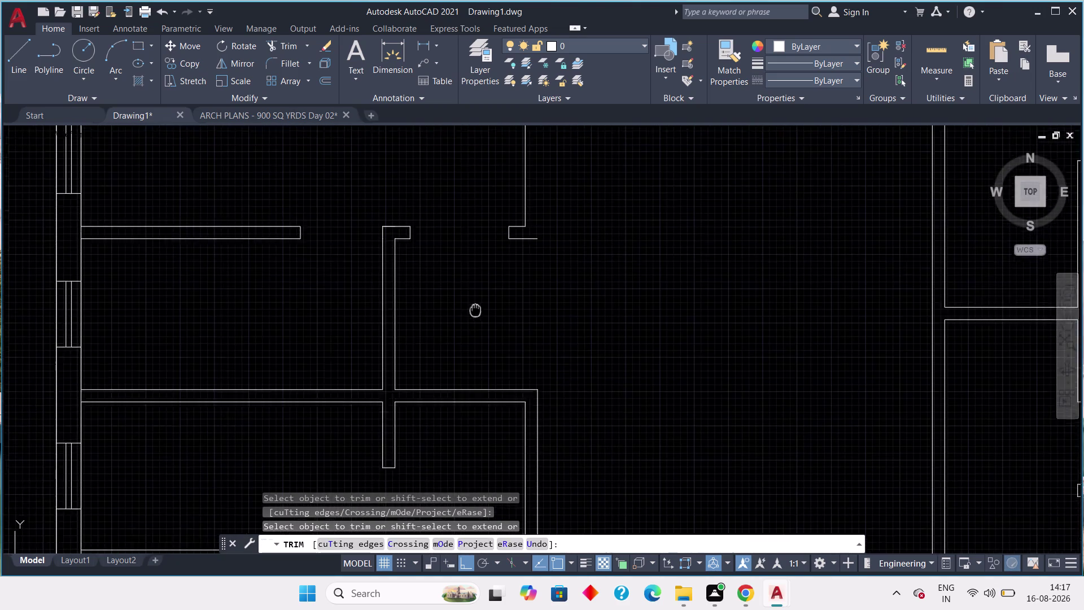
middle_drag(476, 314, 468, 340)
scroll(down, 3)
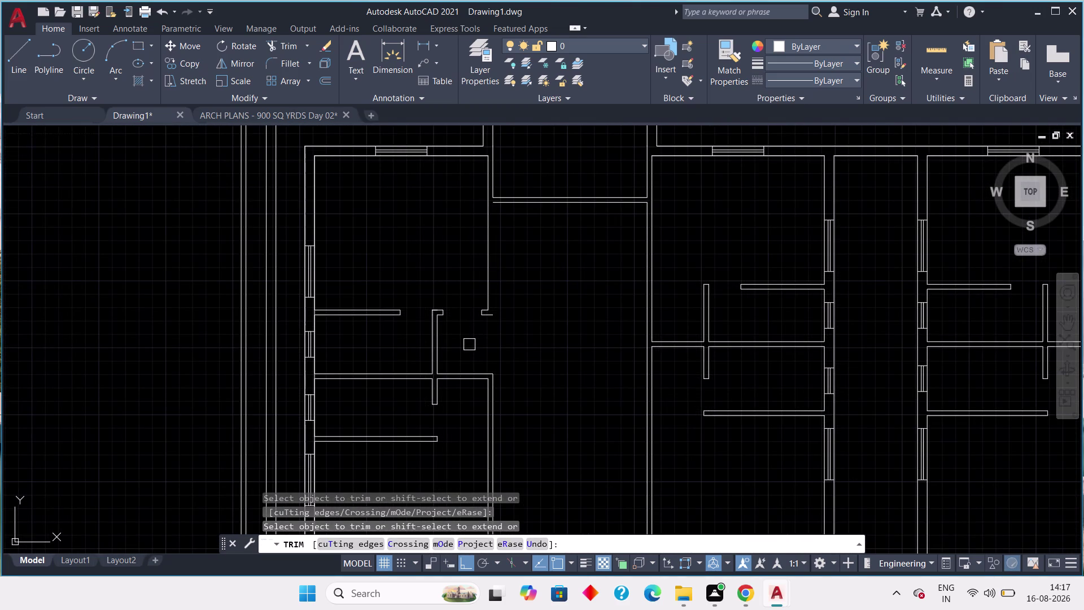
key(ctrl+z)
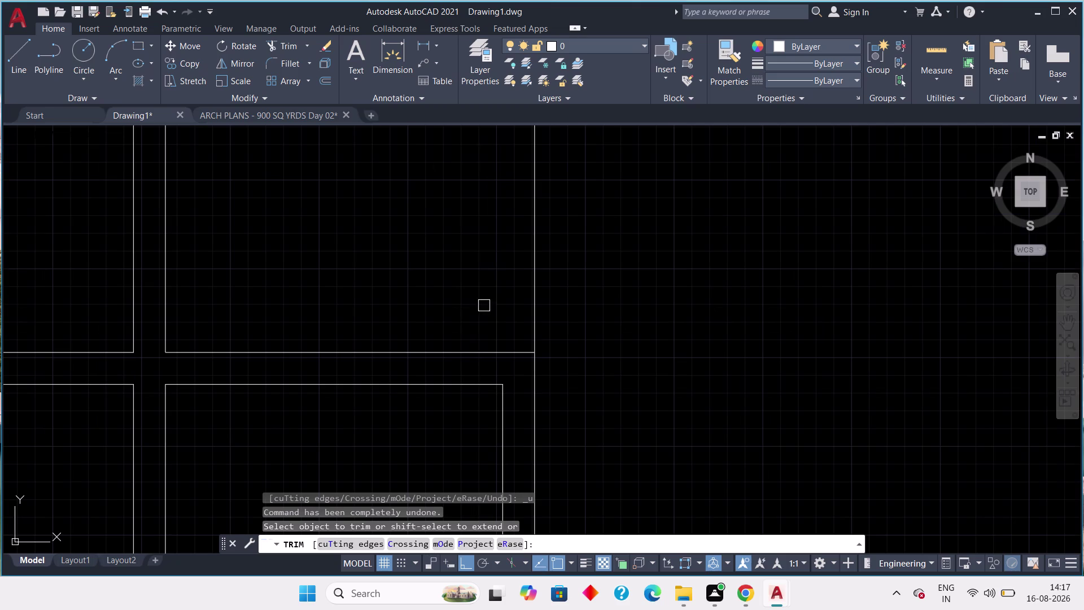
Pan across the unit row and exit the trim command.
scroll(down, 3)
scroll(down, 3)
middle_drag(475, 284, 473, 316)
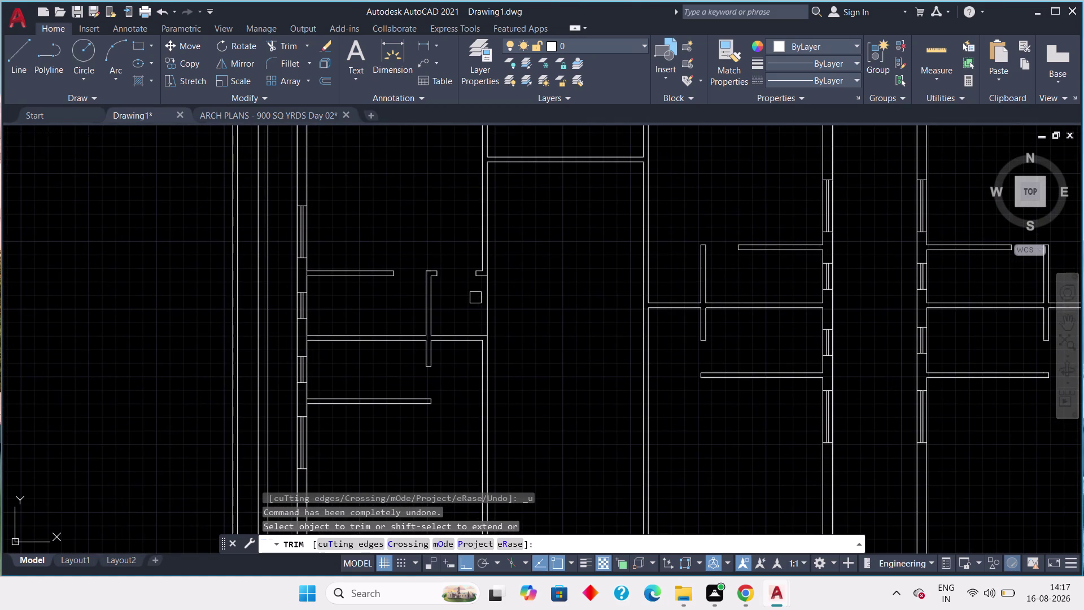
click(486, 298)
scroll(down, 3)
middle_click(453, 301)
scroll(up, 3)
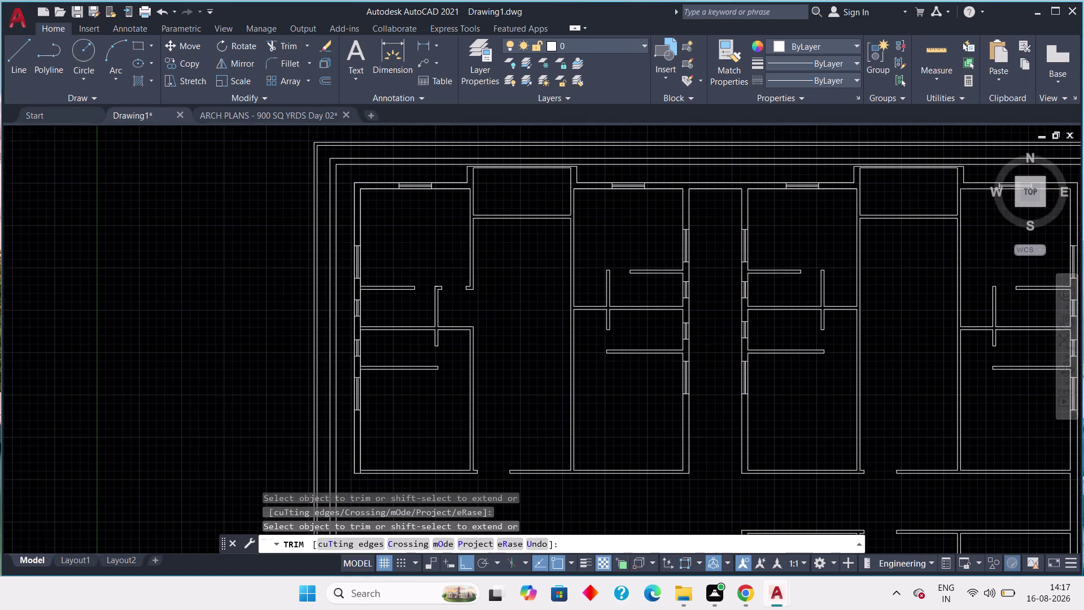
scroll(up, 3)
middle_drag(459, 304, 453, 322)
scroll(down, 3)
key(Escape)
scroll(down, 3)
middle_drag(477, 327, 487, 330)
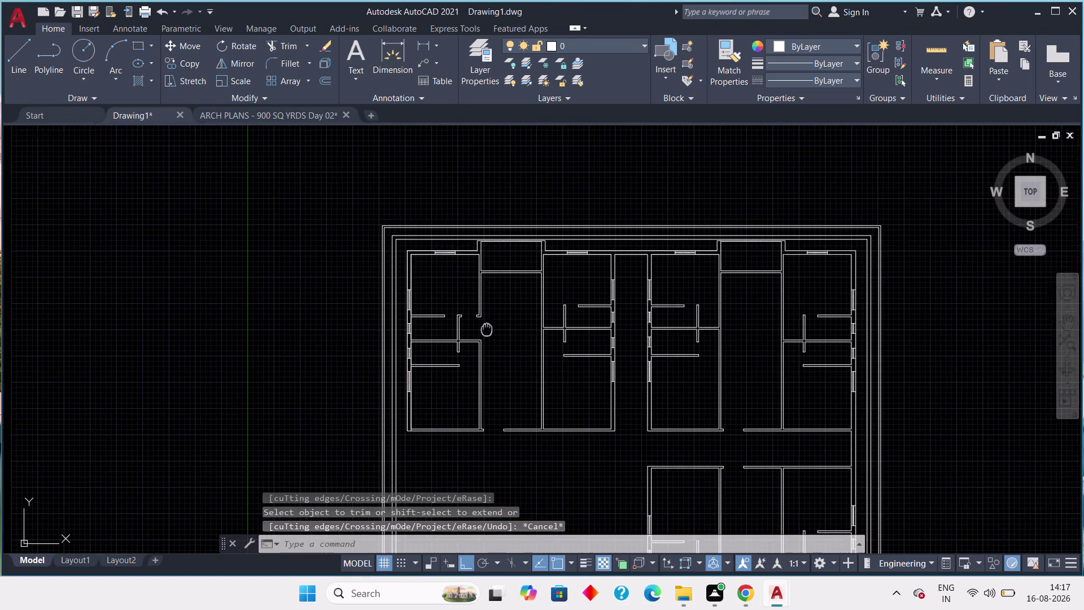
middle_drag(487, 330, 489, 329)
scroll(up, 3)
middle_drag(483, 332, 498, 305)
scroll(down, 3)
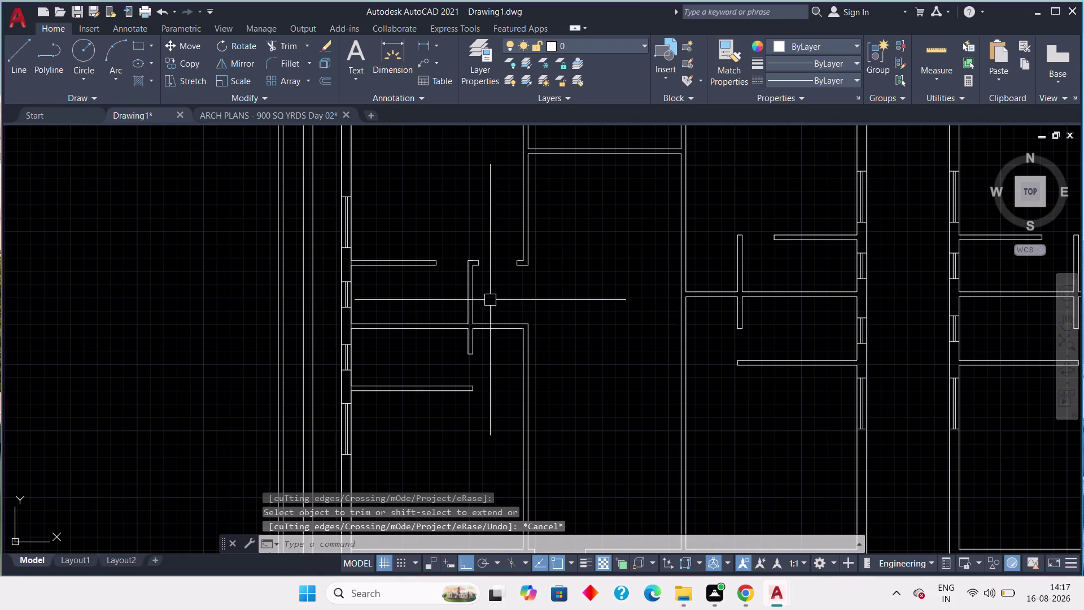
scroll(down, 3)
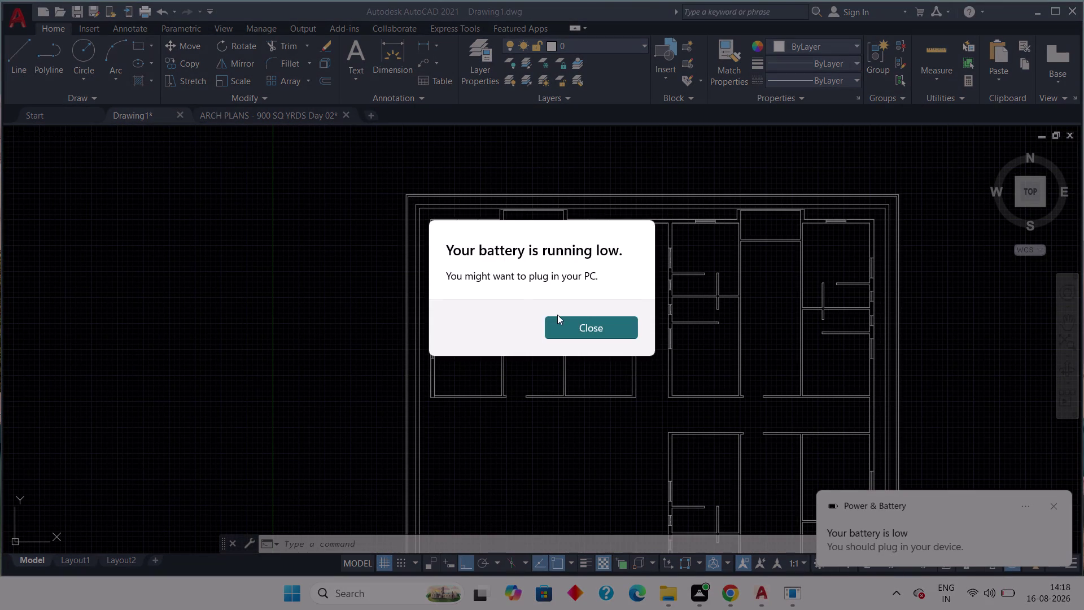
Dismiss the low-battery notice and the system panel.
click(585, 326)
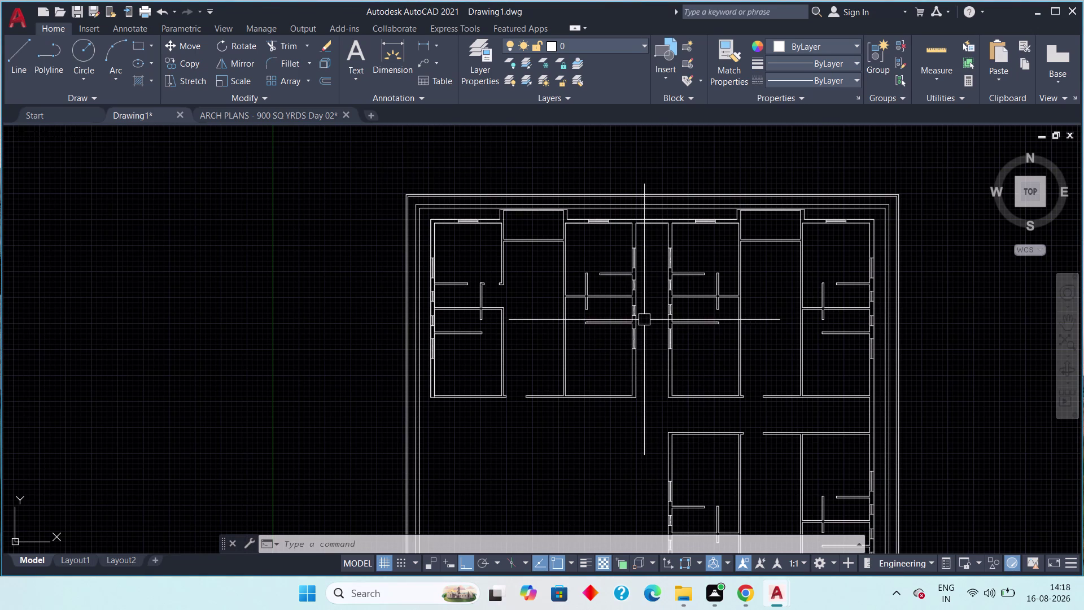
key(Escape)
click(1000, 589)
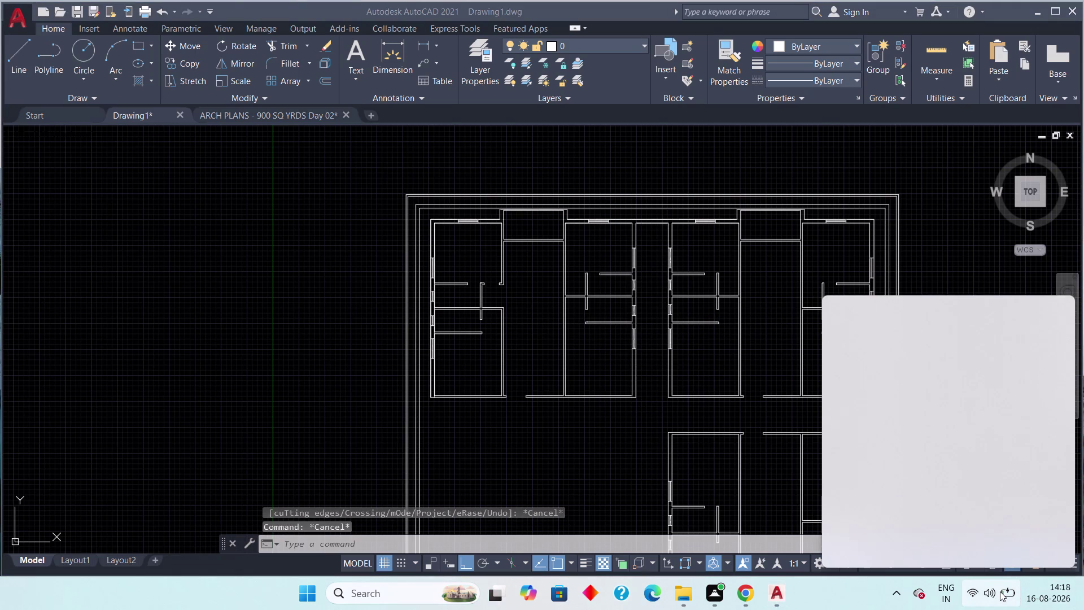
click(1001, 592)
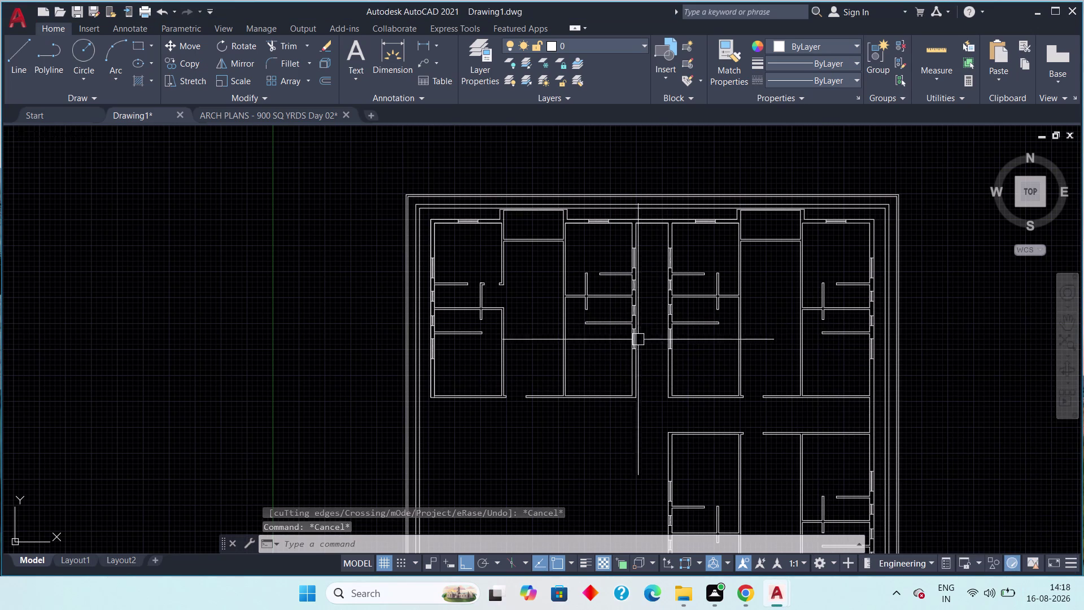
Pan over the floor plan, then show the ARCH PLANS - 900 SQ YRDS Day 02 drawing.
middle_drag(678, 328, 535, 329)
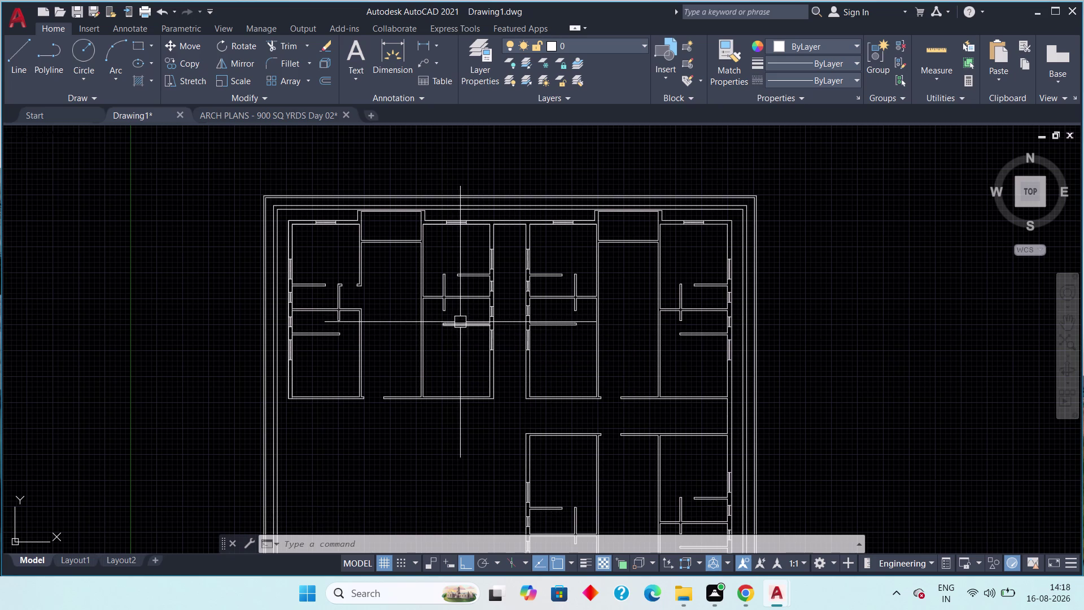
scroll(down, 3)
middle_drag(461, 321, 419, 357)
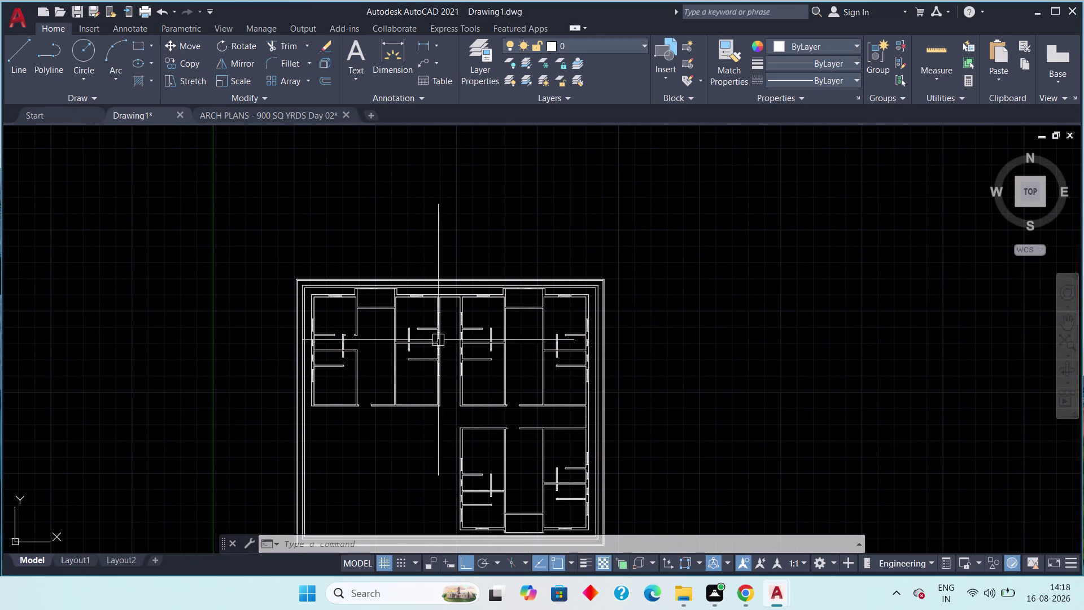
scroll(up, 3)
middle_drag(412, 333, 488, 336)
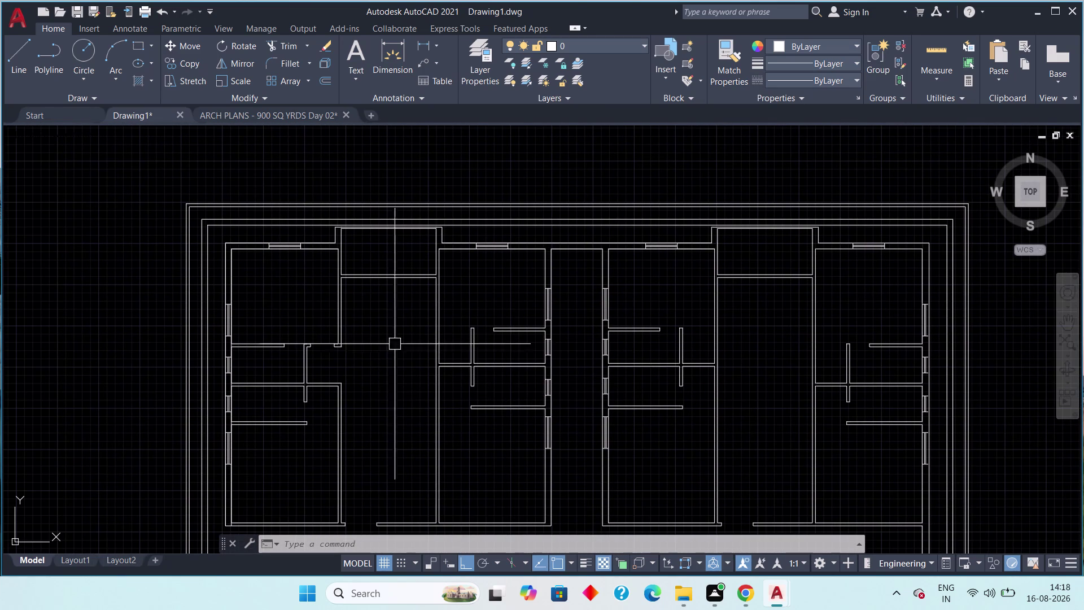
click(277, 118)
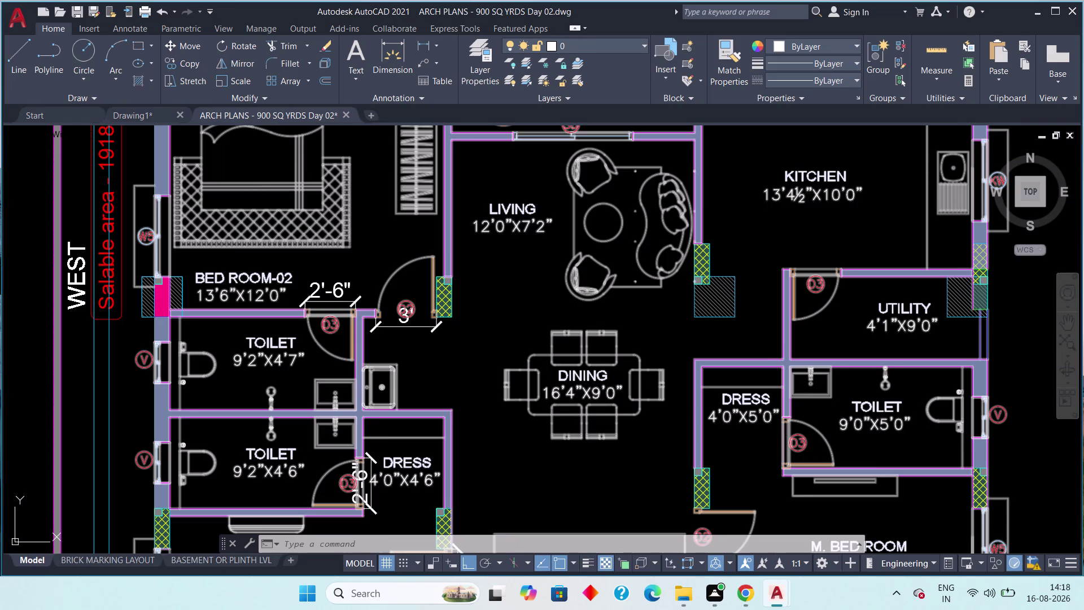
Dimension the balcony sliding-door opening in the reference plan, reading 5'-11".
scroll(down, 3)
middle_drag(425, 354, 339, 375)
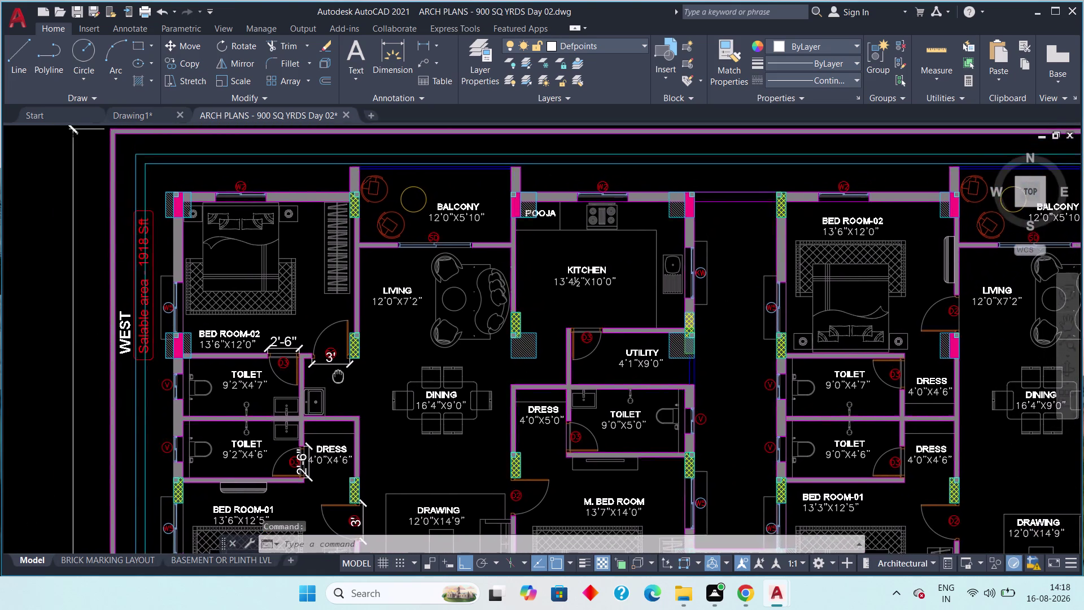
middle_drag(339, 375, 301, 383)
scroll(up, 3)
middle_drag(381, 280, 328, 356)
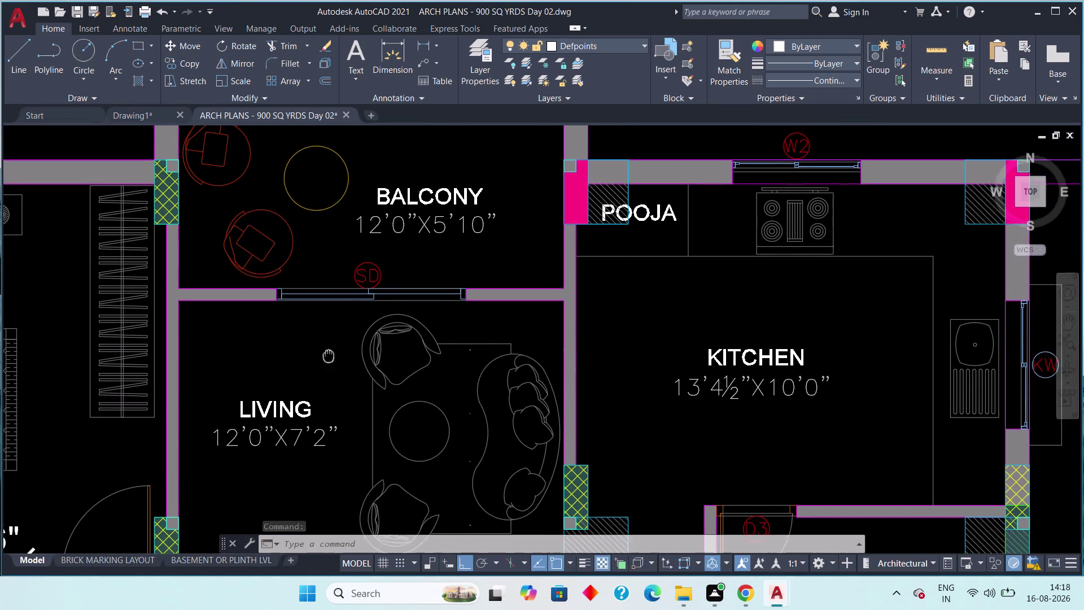
middle_drag(328, 356, 313, 375)
scroll(down, 3)
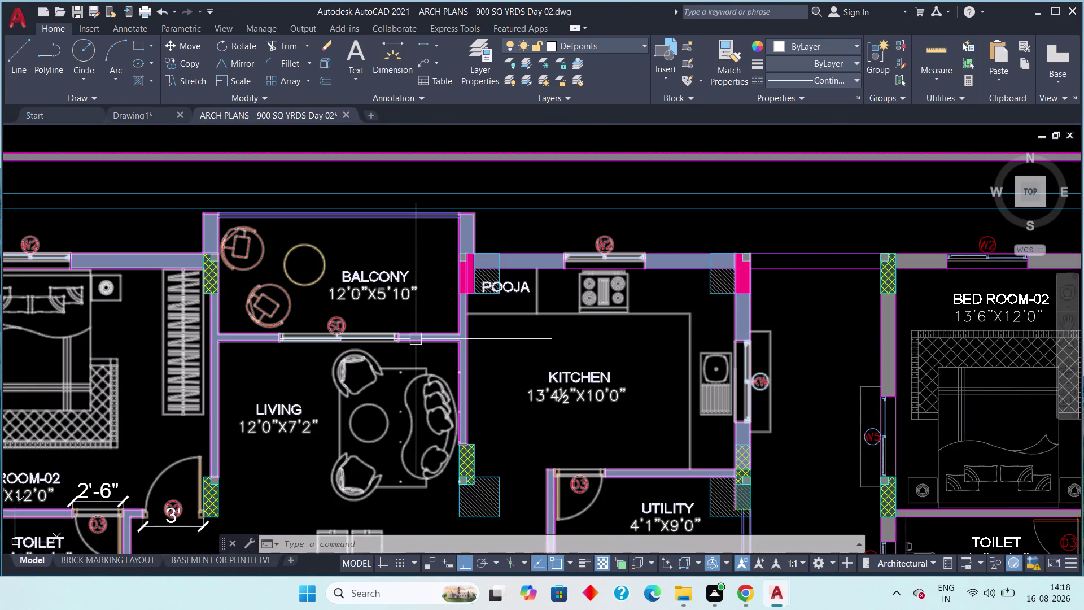
scroll(up, 3)
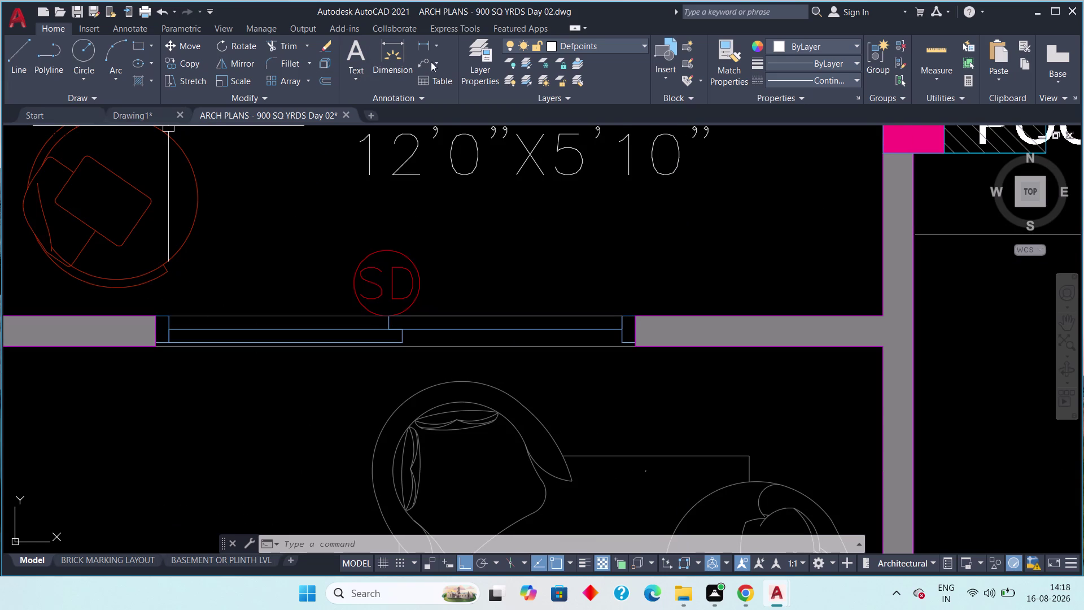
click(425, 46)
scroll(up, 3)
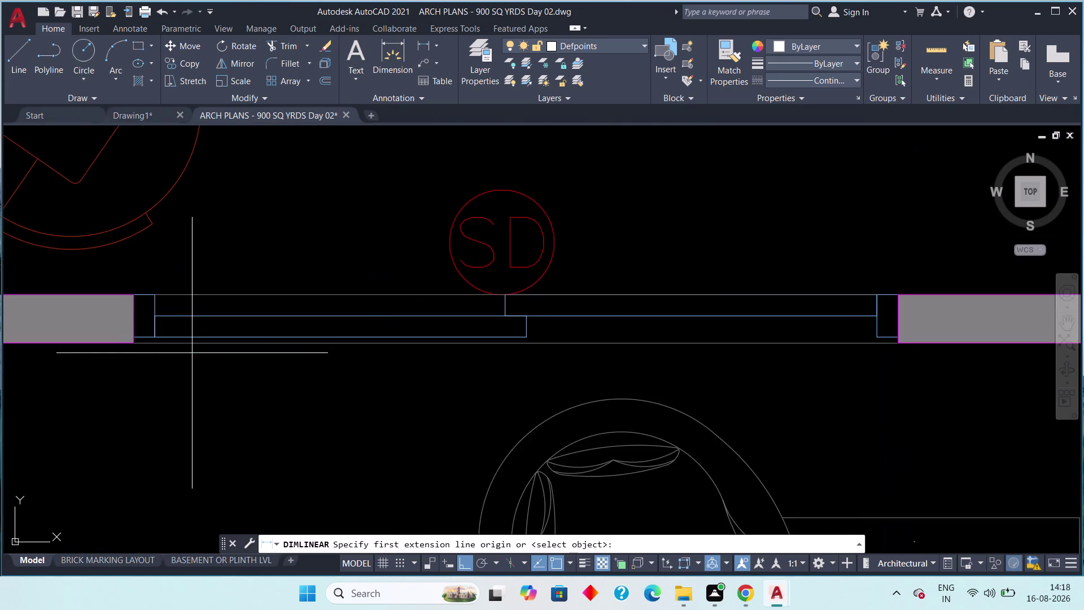
scroll(up, 3)
click(97, 337)
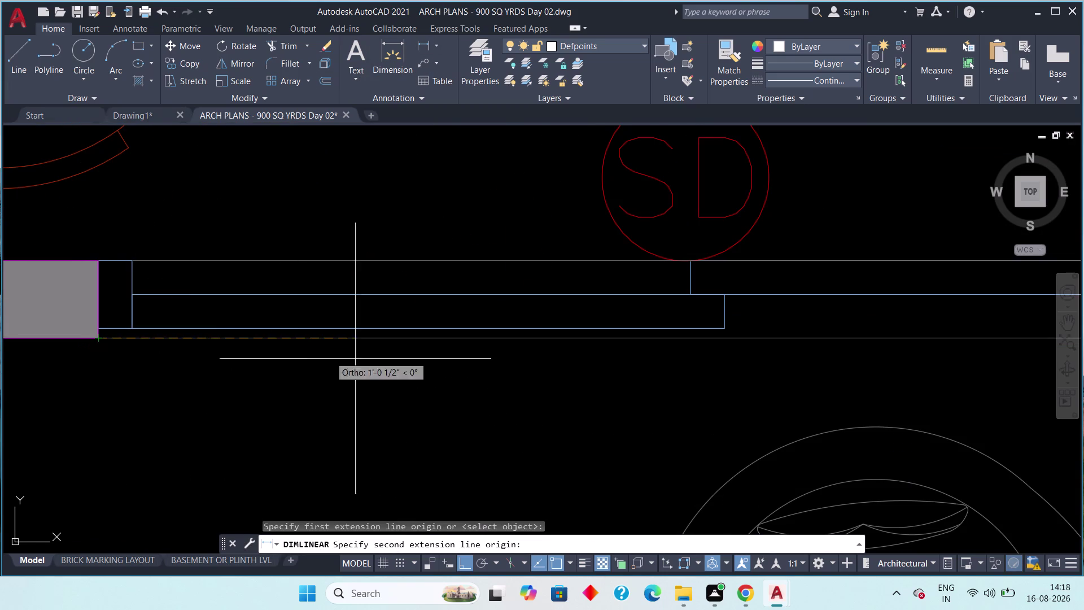
scroll(down, 3)
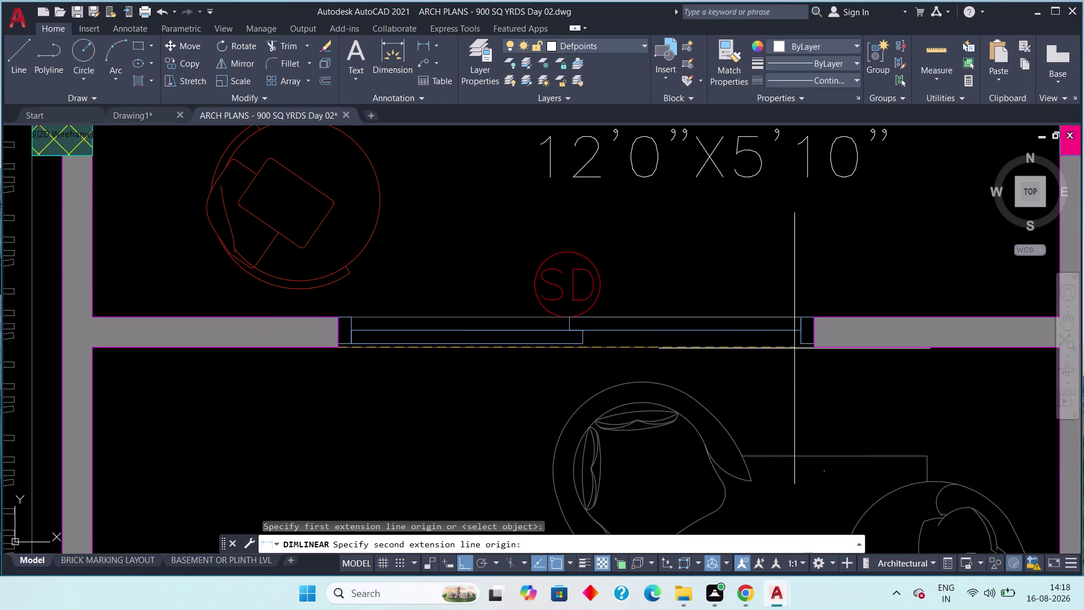
click(813, 348)
click(805, 372)
Survey the ground-floor and upper units of the reference plan, then return to Drawing1.
scroll(down, 3)
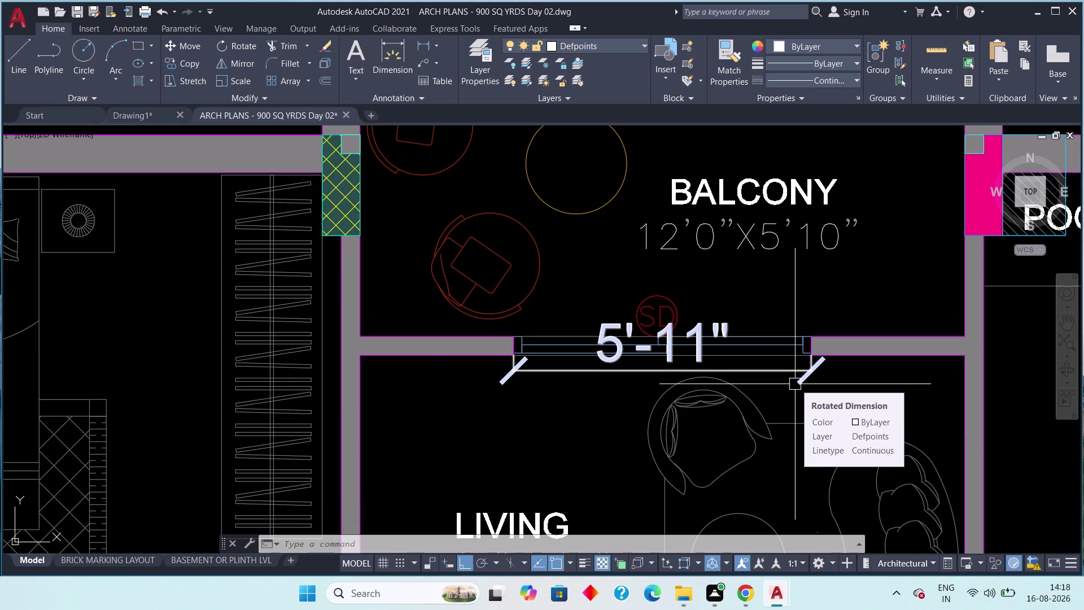
scroll(down, 3)
middle_drag(670, 397, 714, 428)
scroll(down, 3)
scroll(down, 3)
middle_drag(715, 428, 675, 189)
scroll(down, 3)
middle_drag(705, 459, 560, 254)
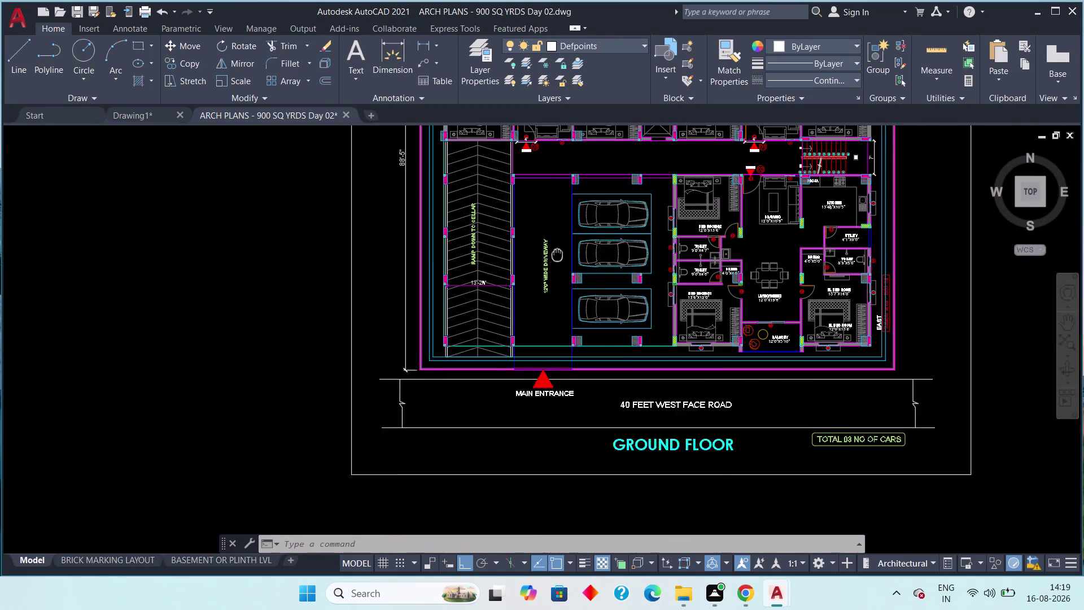
middle_drag(560, 254, 527, 270)
scroll(up, 3)
middle_drag(772, 343, 775, 350)
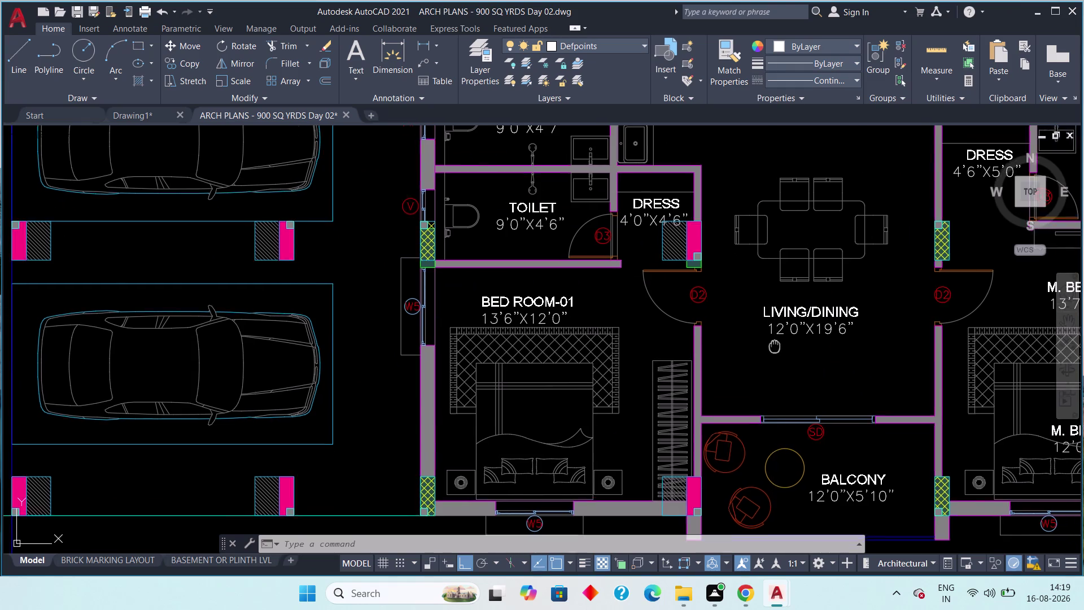
middle_drag(775, 350, 760, 432)
scroll(down, 3)
middle_drag(753, 243, 696, 307)
scroll(up, 3)
middle_drag(712, 304, 670, 376)
scroll(down, 3)
middle_drag(646, 279, 617, 376)
scroll(down, 3)
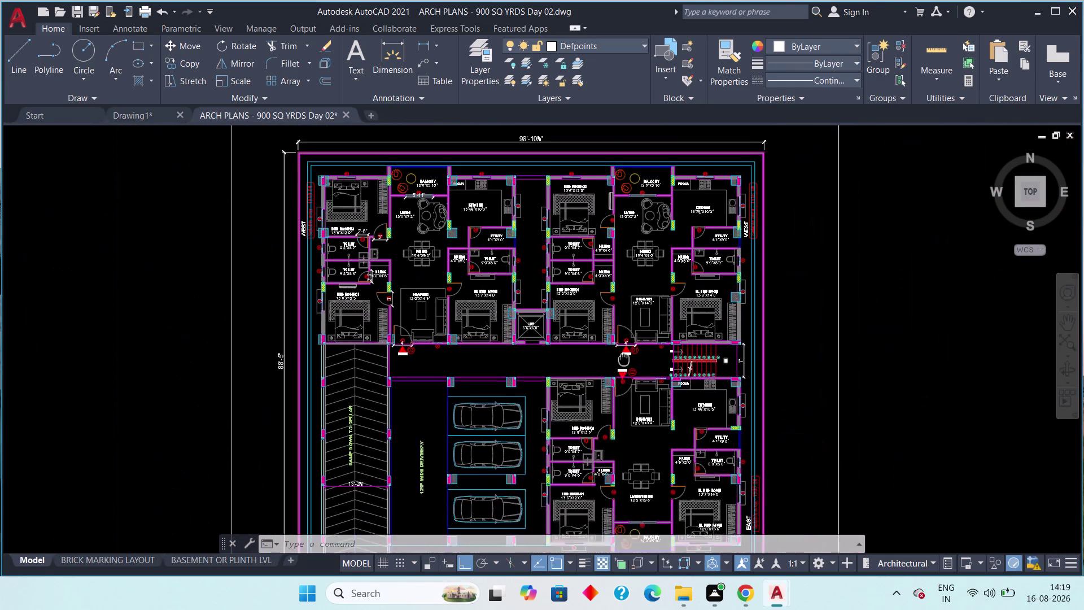
middle_drag(617, 376, 608, 391)
scroll(up, 3)
middle_drag(602, 258, 615, 280)
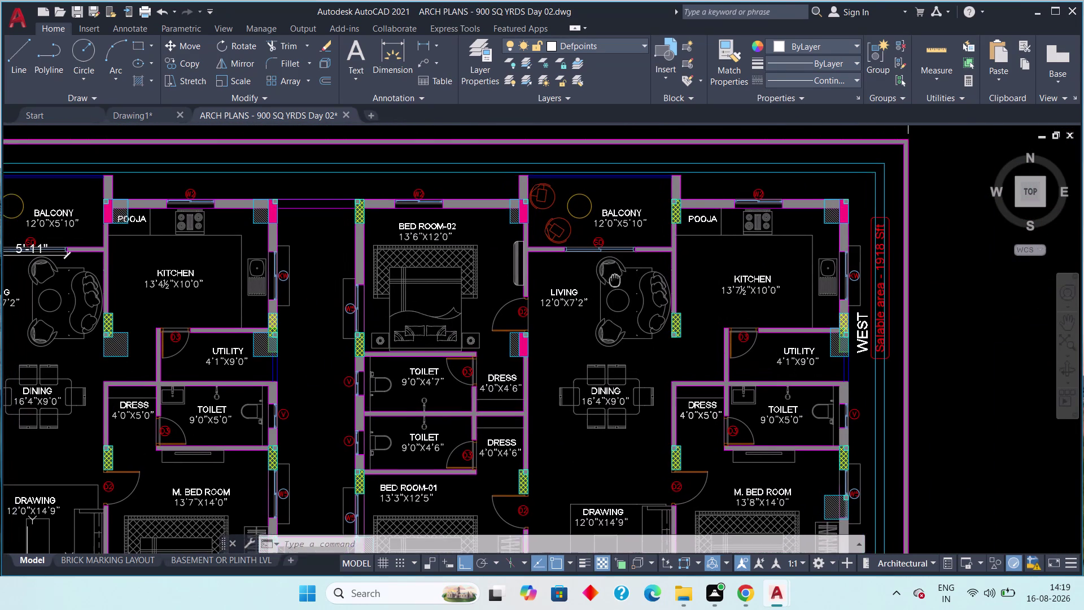
middle_drag(615, 280, 617, 283)
scroll(down, 3)
click(135, 117)
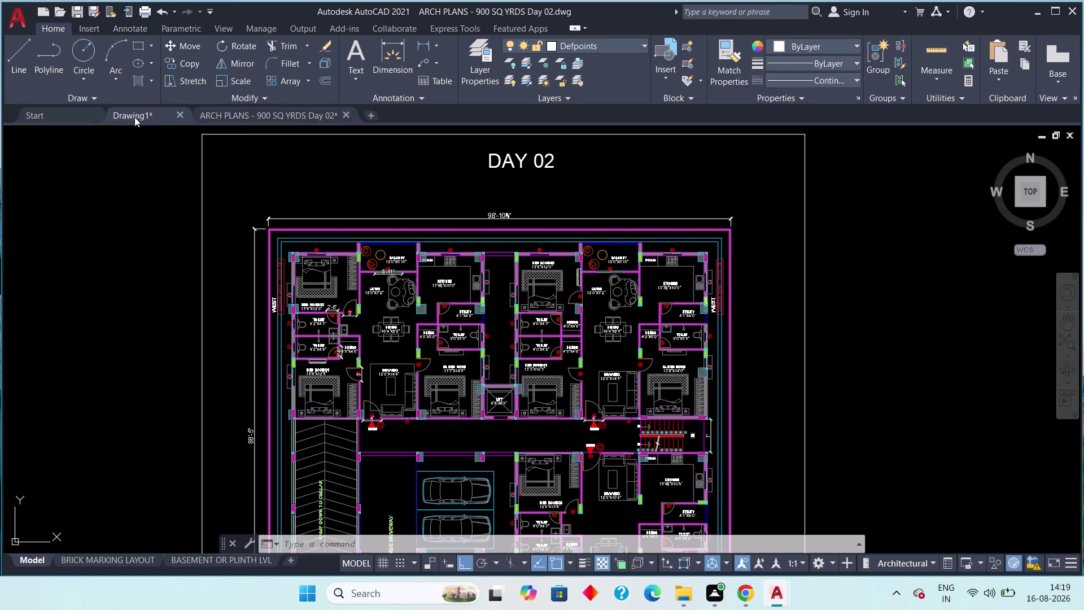
Draw a short cross-wall line at the balcony wall, undoing an extra segment.
middle_drag(306, 260, 332, 289)
scroll(up, 3)
middle_drag(419, 313, 417, 299)
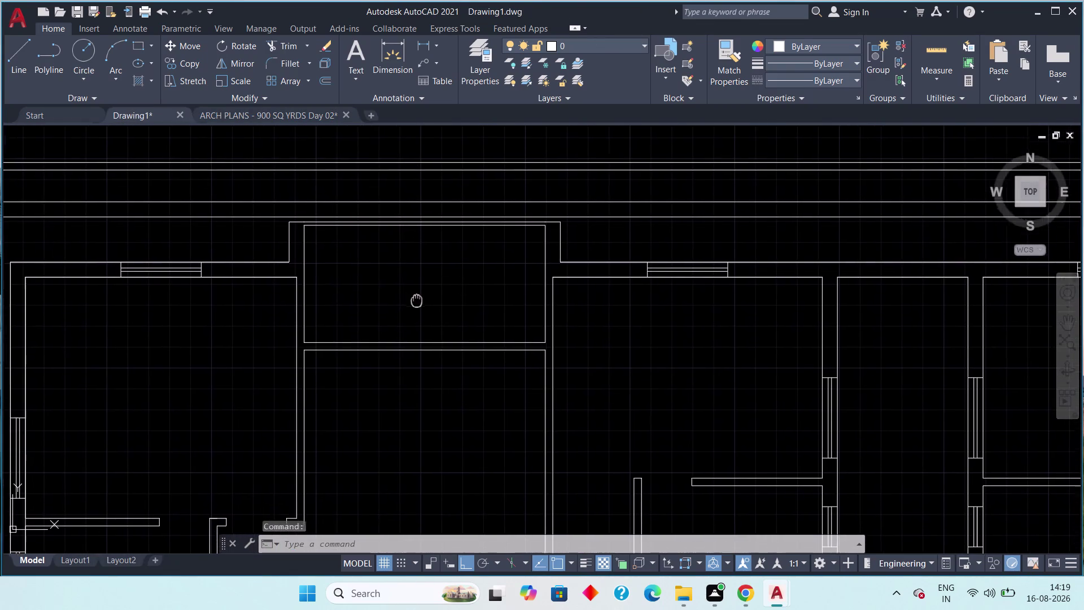
middle_drag(416, 298, 415, 295)
click(22, 46)
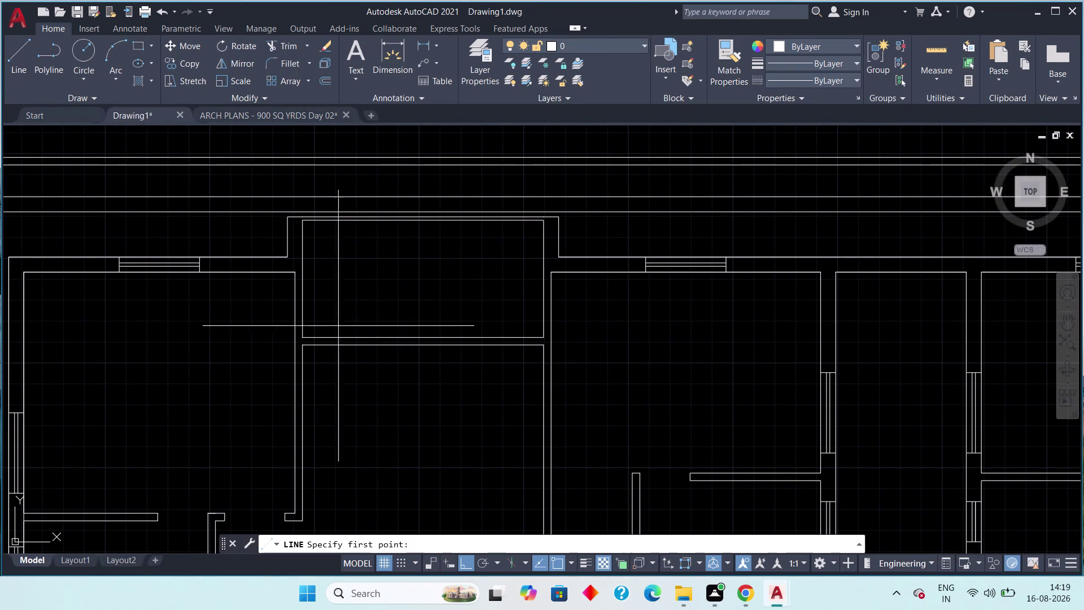
click(422, 334)
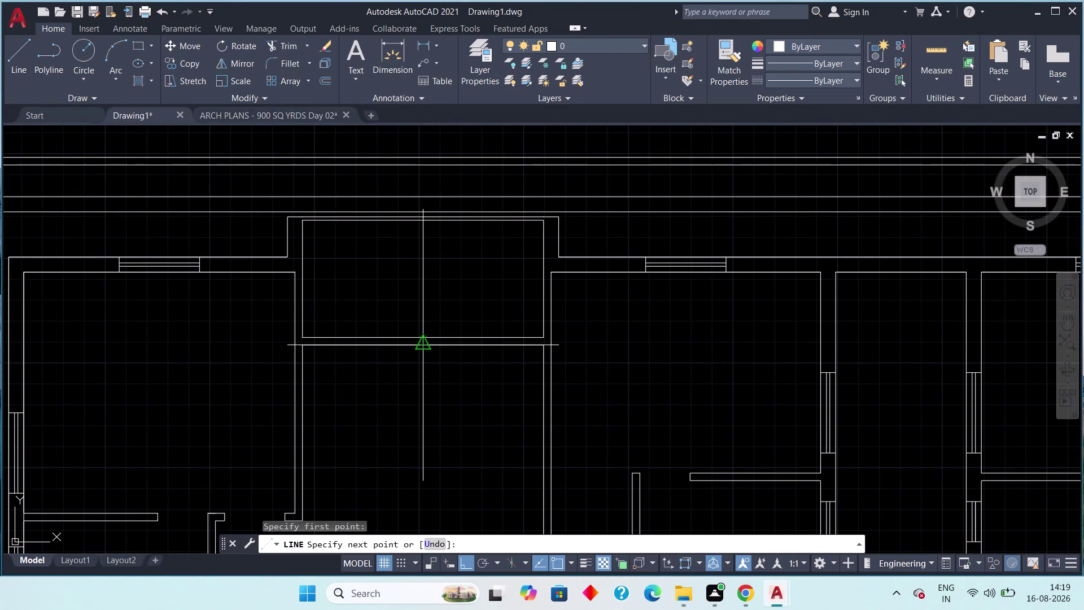
click(422, 348)
scroll(down, 3)
middle_drag(492, 364, 339, 303)
key(Escape)
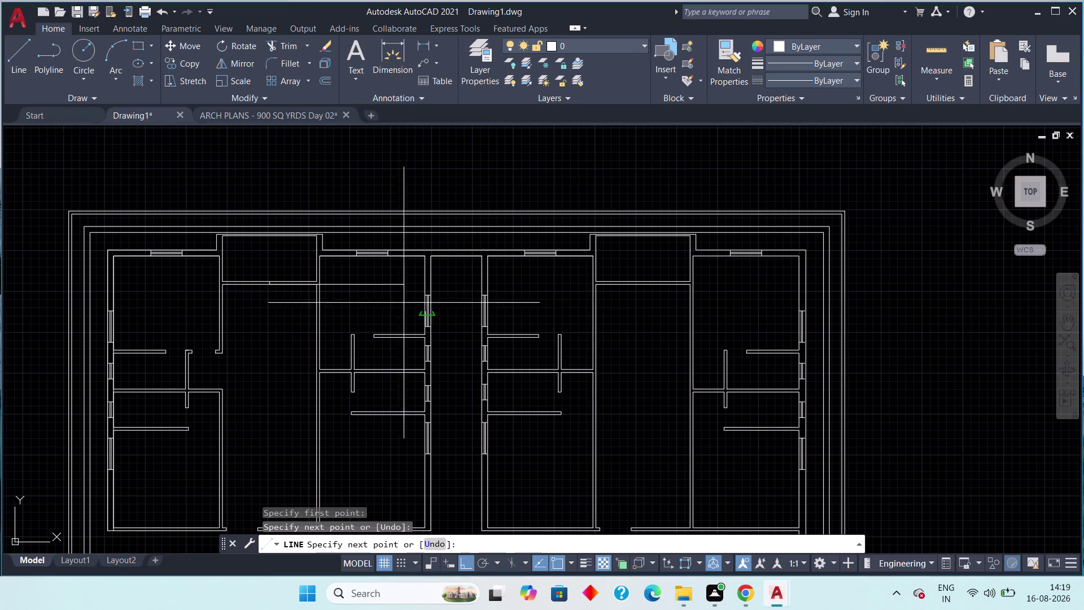
scroll(up, 3)
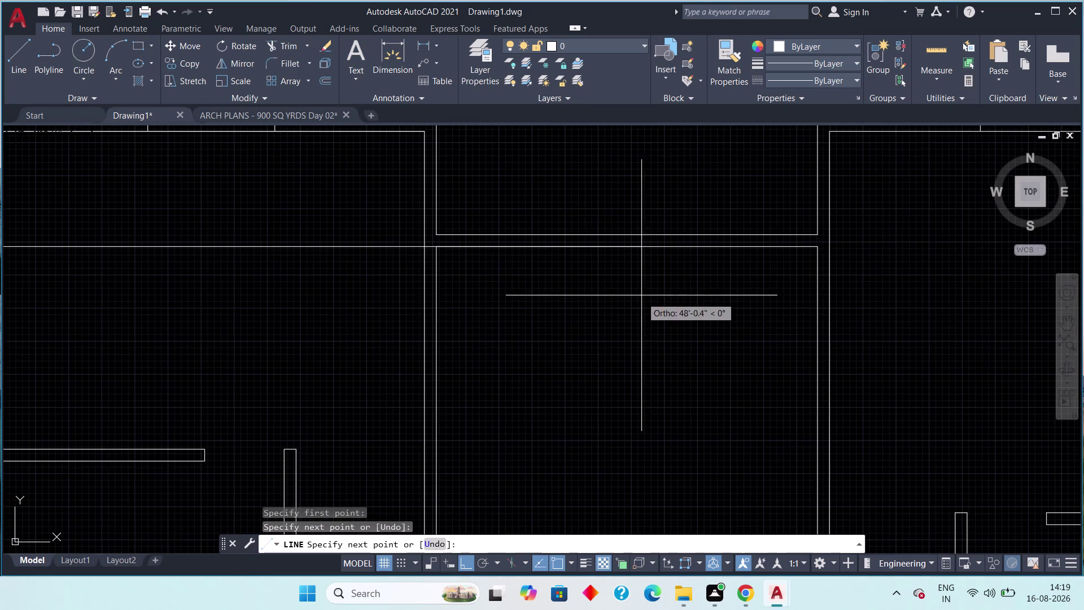
middle_drag(632, 274, 612, 286)
click(615, 245)
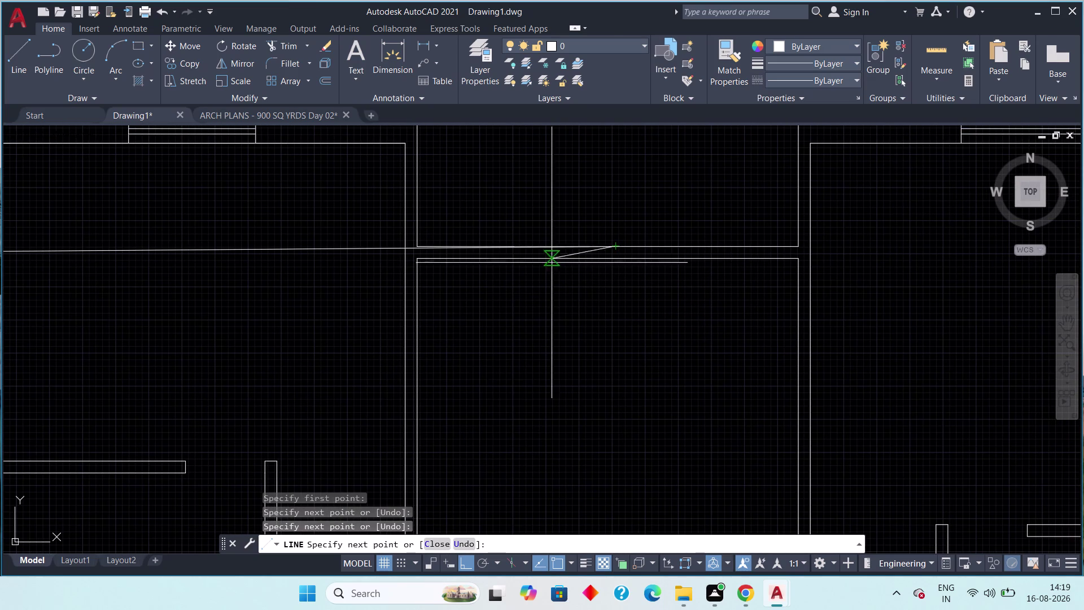
key(ctrl+z)
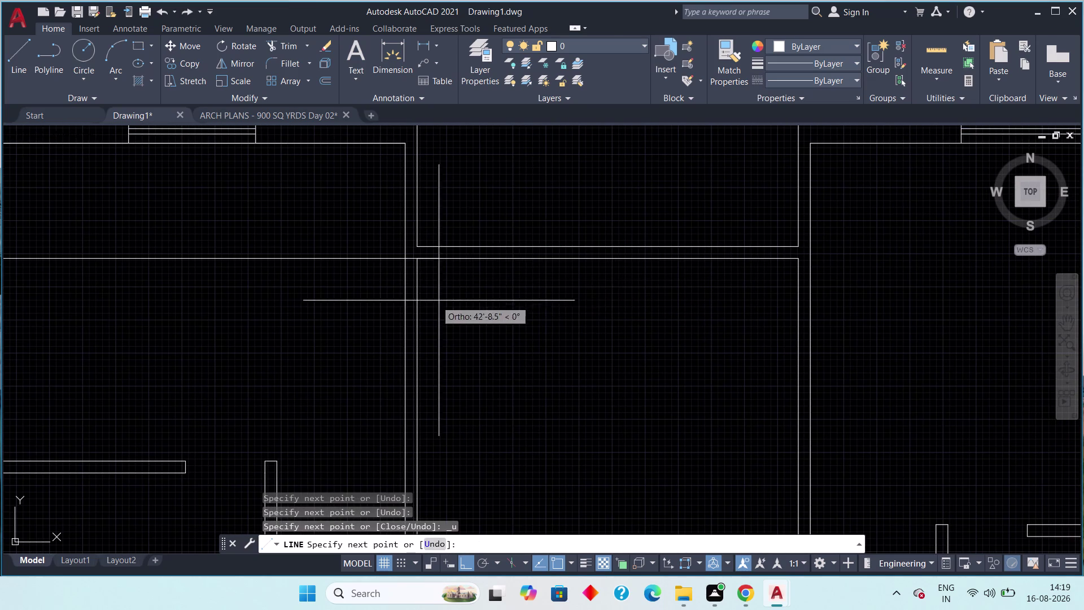
scroll(down, 3)
key(Escape)
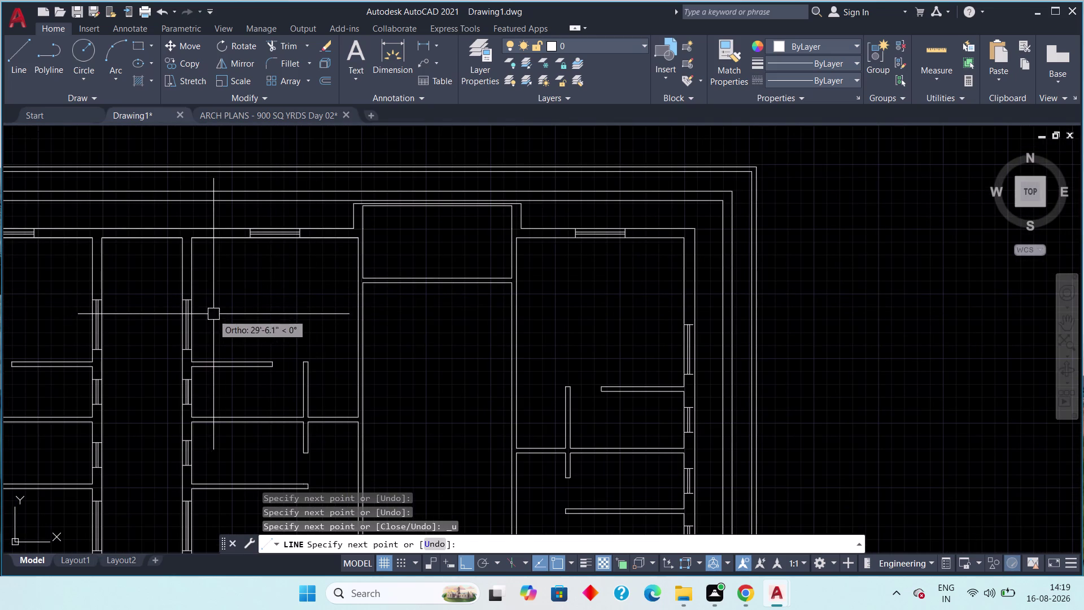
Draw short cross-wall lines in the central rooms and the bottom room wall.
middle_drag(317, 305, 459, 277)
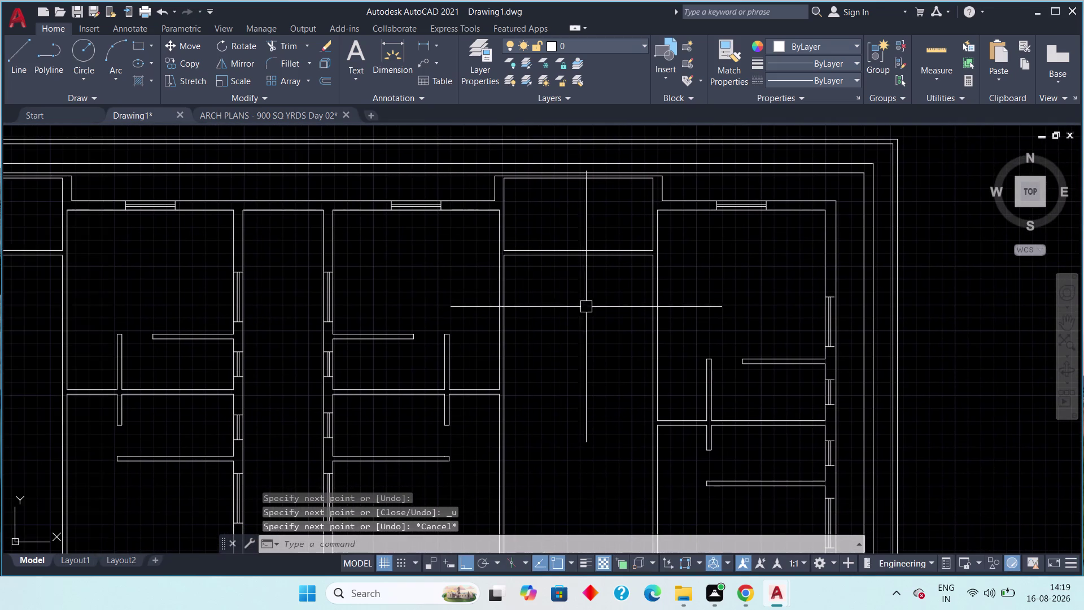
middle_drag(583, 308, 617, 303)
scroll(down, 3)
scroll(up, 3)
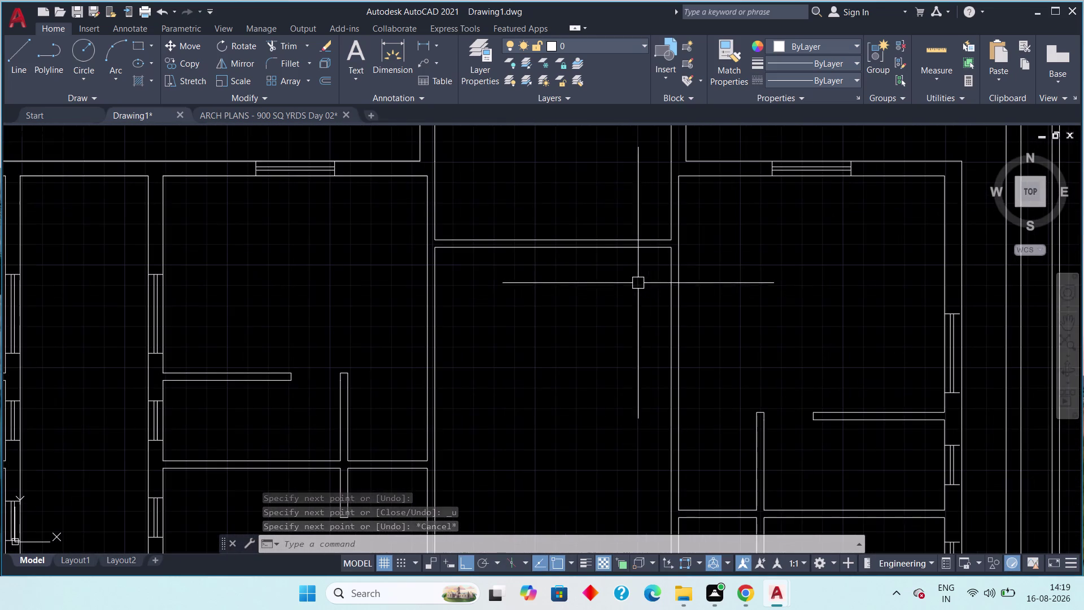
key(space)
scroll(up, 3)
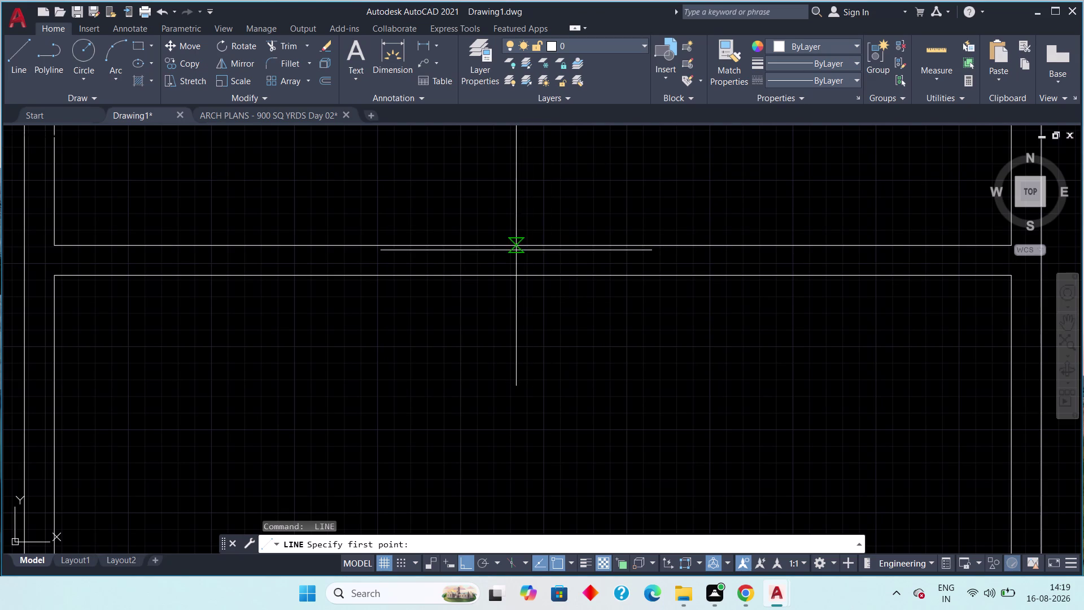
click(528, 250)
click(531, 271)
key(Escape)
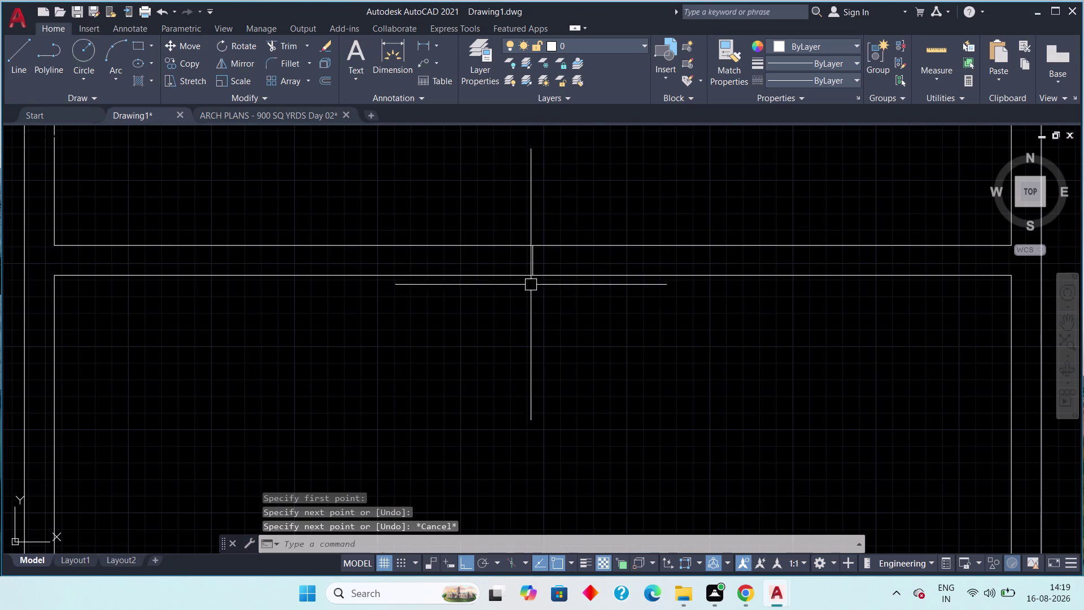
scroll(down, 3)
scroll(down, 3)
middle_drag(526, 324, 511, 181)
scroll(down, 3)
middle_drag(523, 275, 498, 248)
scroll(down, 3)
middle_drag(457, 343, 436, 269)
scroll(up, 3)
middle_drag(472, 306, 449, 364)
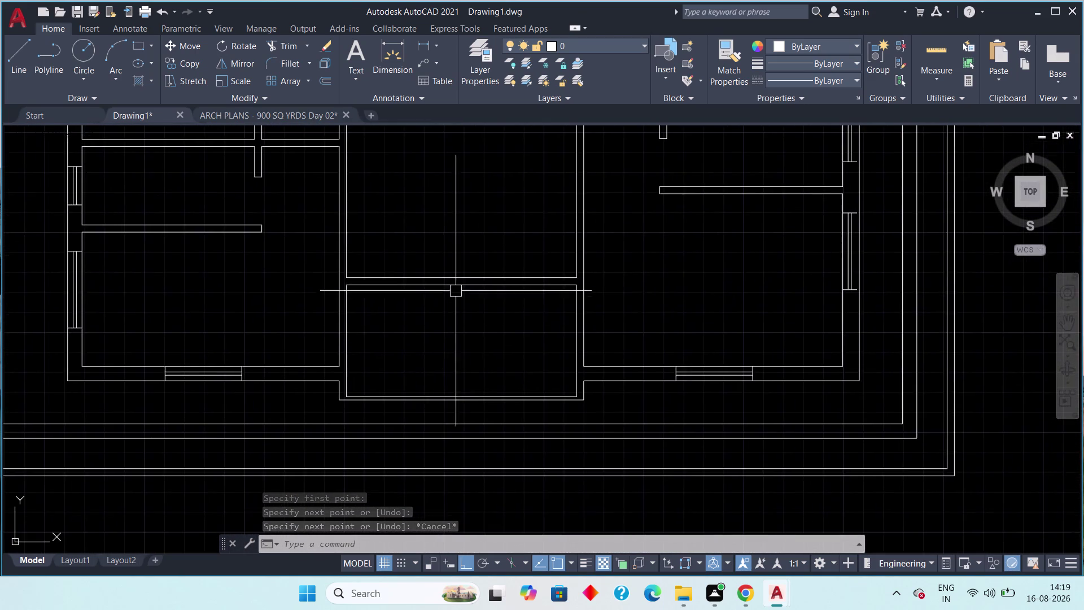
scroll(up, 3)
key(space)
click(467, 265)
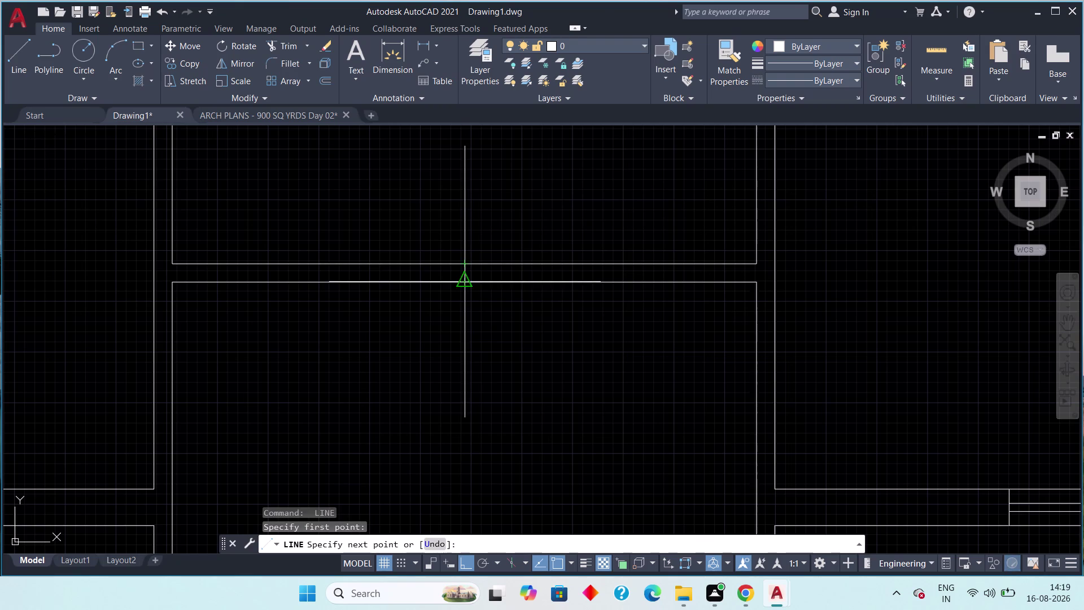
click(468, 277)
key(Escape)
middle_drag(439, 306, 417, 322)
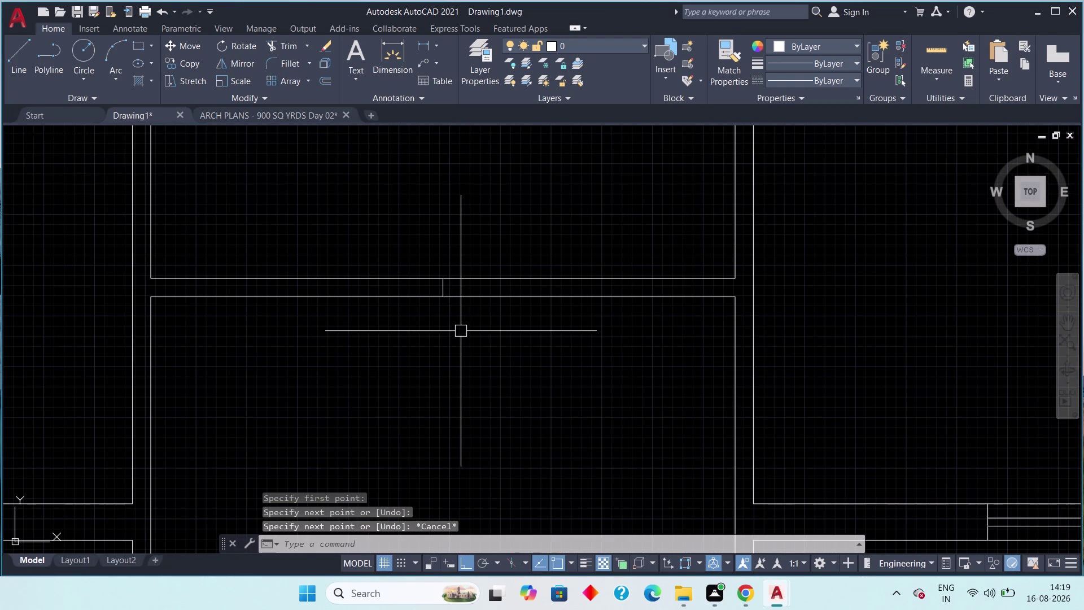
key(Escape)
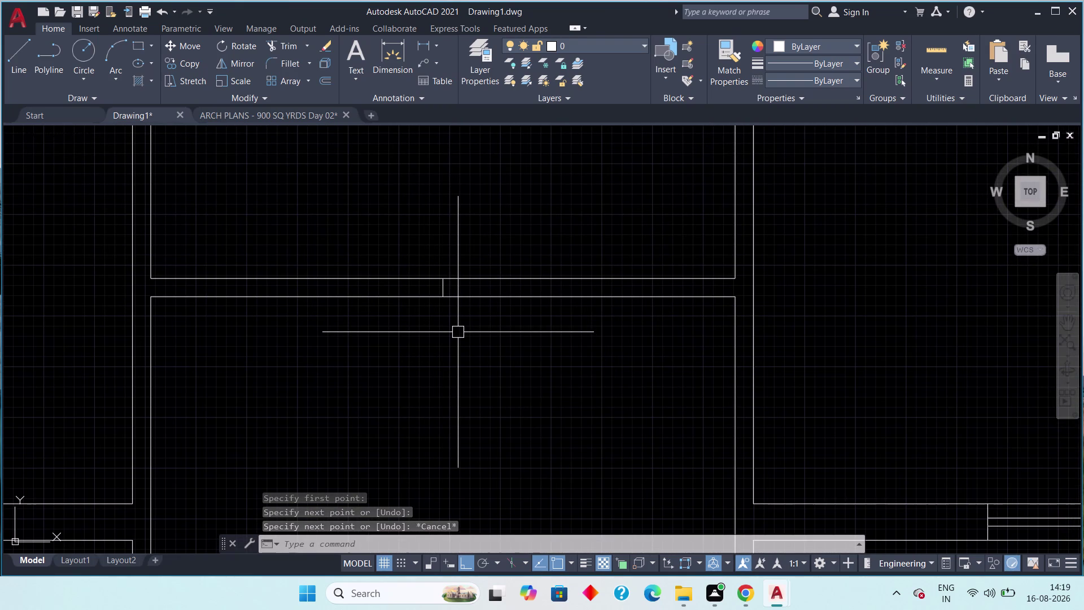
Offset the bottom room's cross-wall line 3' to one side.
text(off)
key(space)
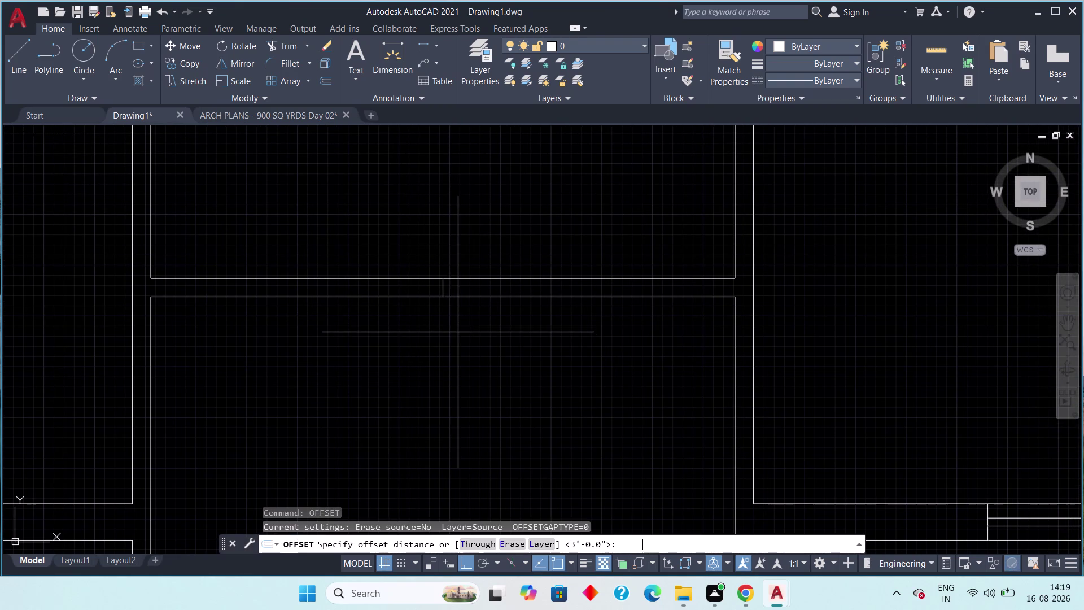
text(3')
key(space)
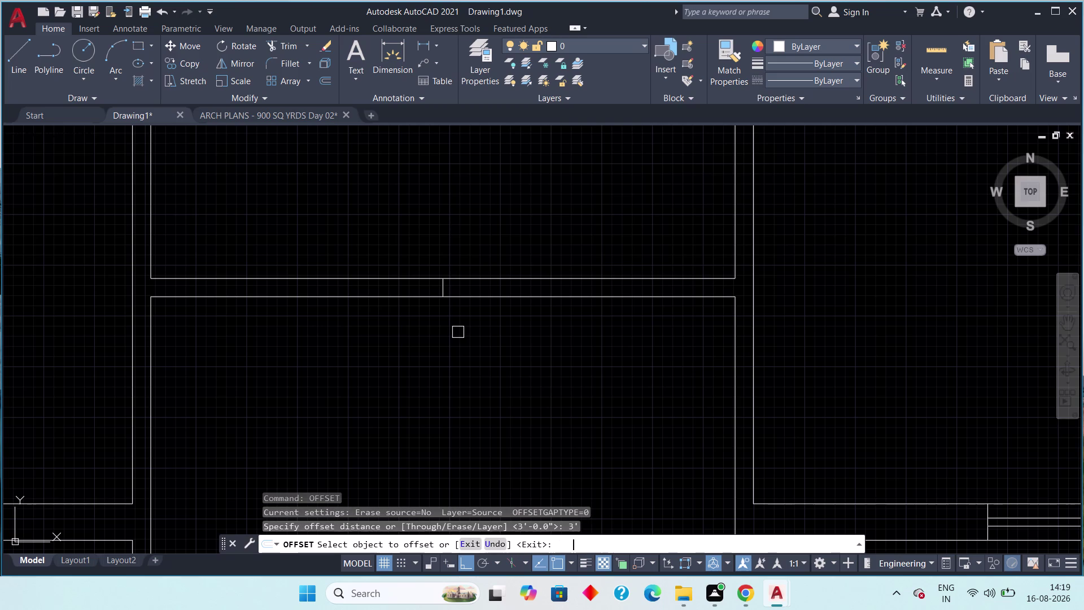
scroll(up, 3)
drag(438, 272, 447, 270)
click(477, 271)
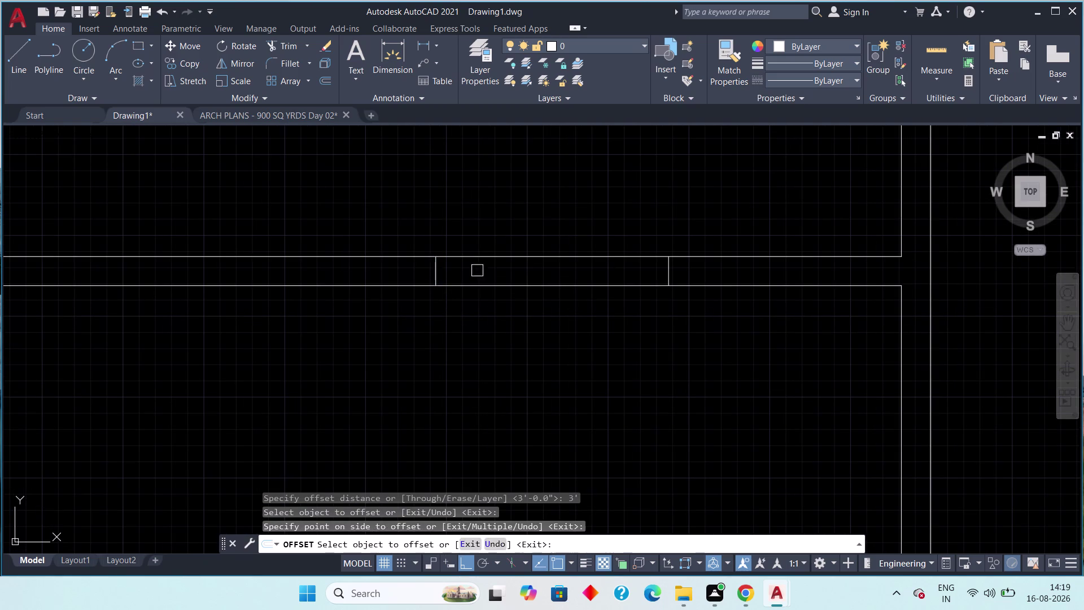
drag(435, 270, 410, 267)
click(368, 261)
Offset two more cross-wall lines 3' for the remaining door openings, then exit Offset.
scroll(down, 3)
middle_drag(378, 242, 370, 367)
scroll(down, 3)
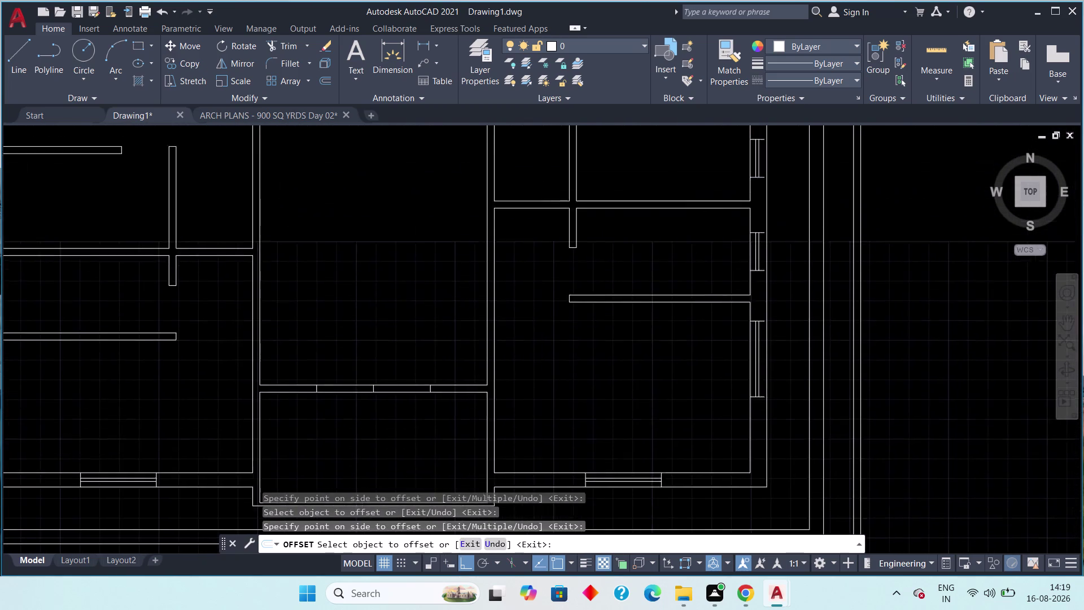
middle_drag(371, 290, 365, 451)
scroll(down, 3)
scroll(down, 3)
middle_drag(376, 348, 376, 476)
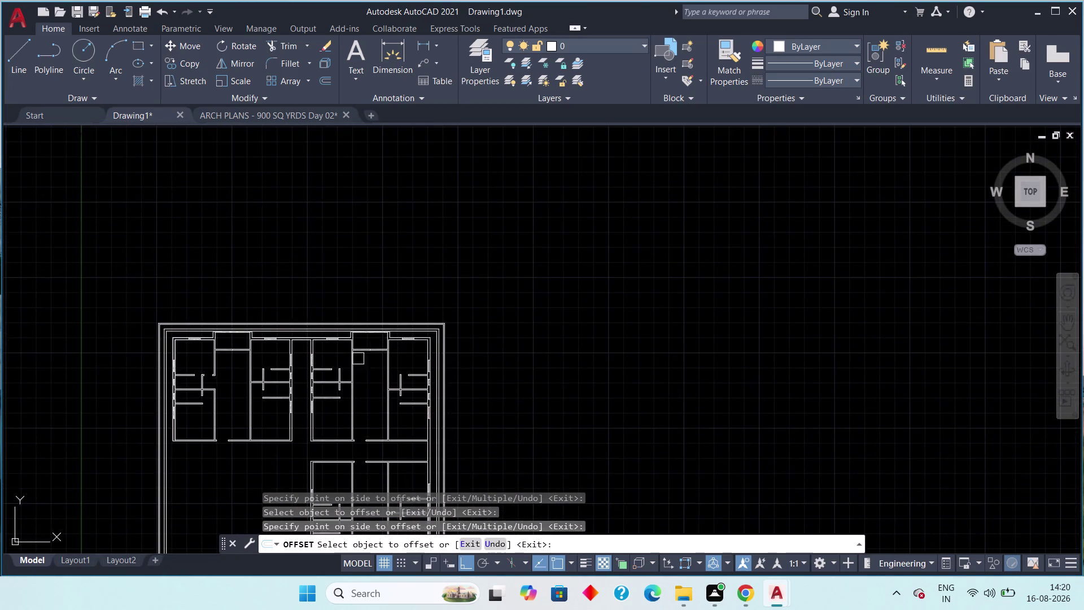
scroll(up, 3)
middle_drag(363, 364, 331, 468)
scroll(up, 3)
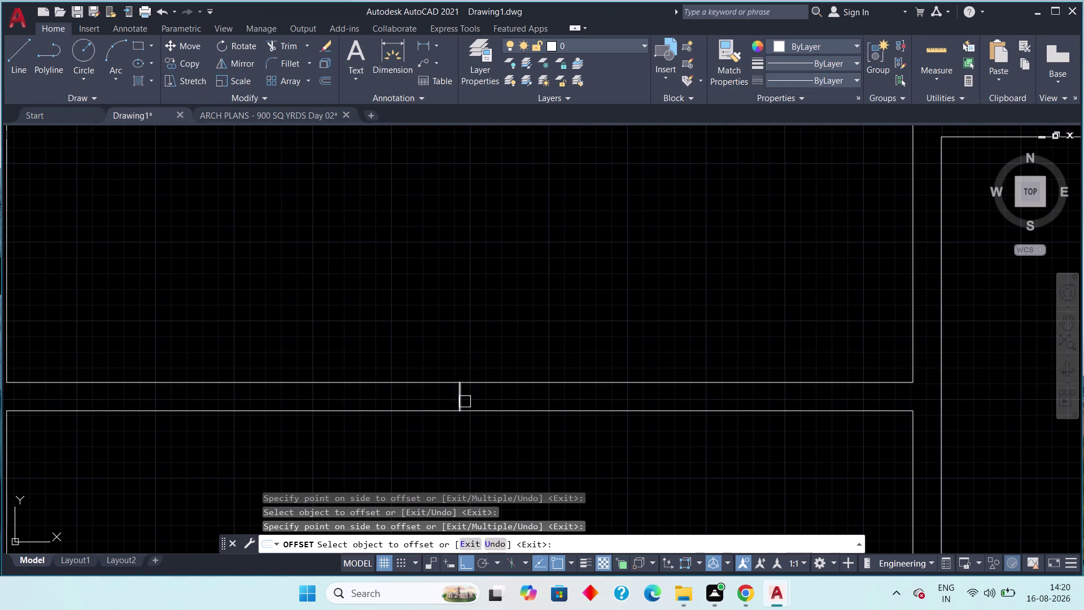
drag(464, 402, 485, 401)
click(500, 397)
drag(459, 396, 413, 390)
click(412, 391)
scroll(down, 3)
middle_drag(382, 426, 603, 443)
middle_drag(129, 360, 394, 379)
scroll(up, 3)
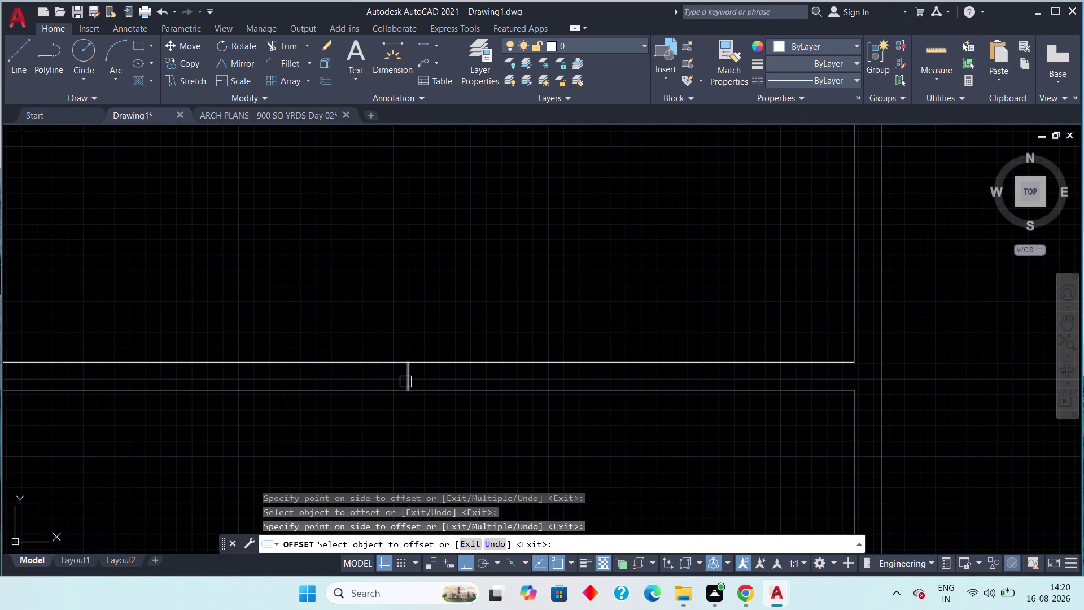
drag(407, 381, 428, 378)
click(439, 377)
drag(406, 379, 273, 383)
click(273, 377)
scroll(down, 3)
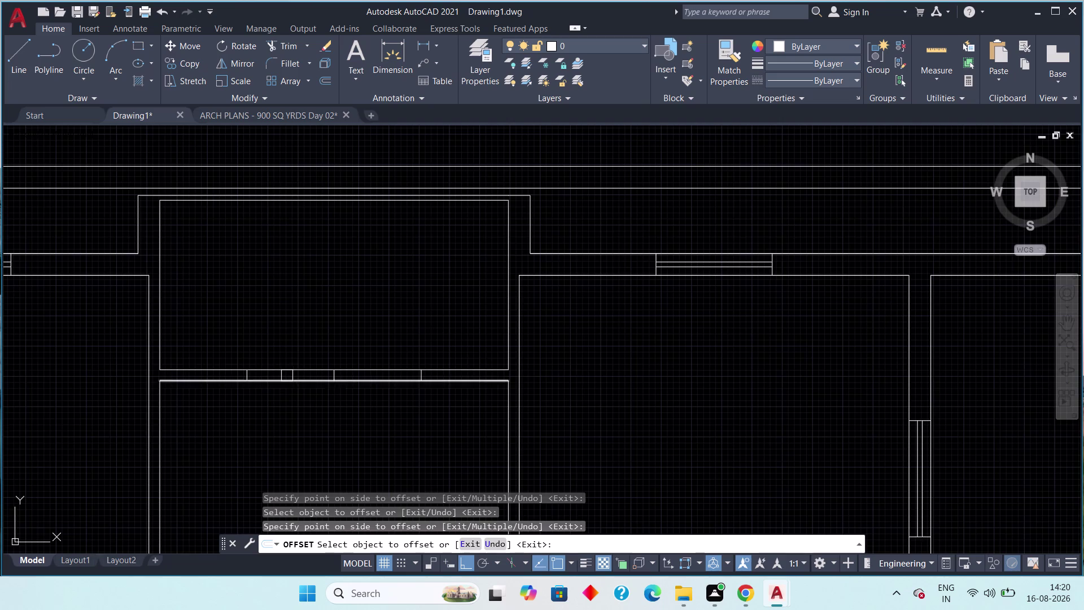
middle_drag(288, 375, 372, 377)
key(Escape)
Erase the stray lines inside the first two wall openings.
key(Escape)
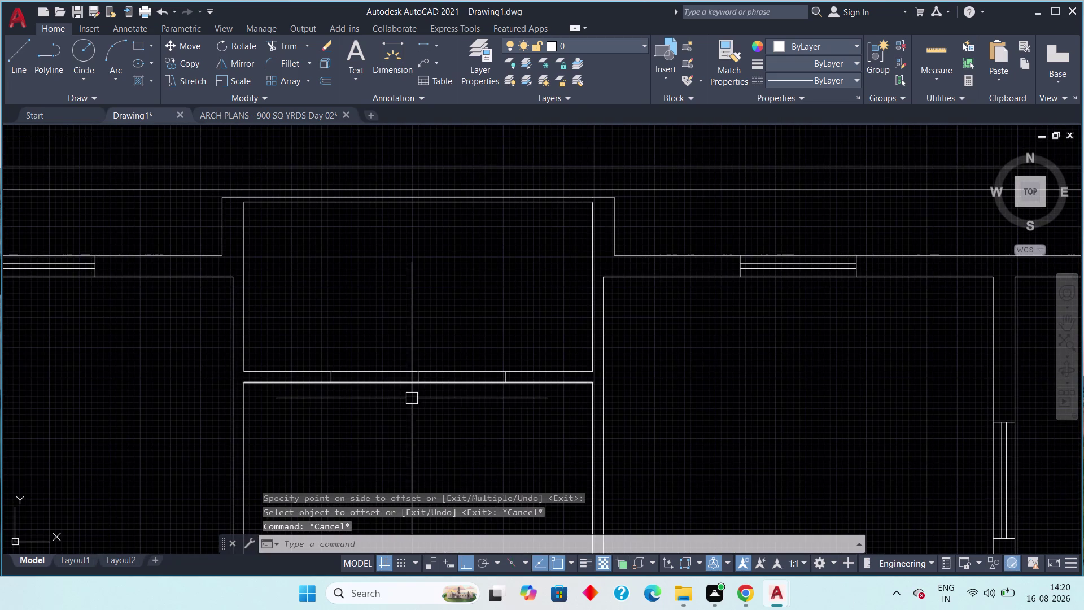
scroll(up, 3)
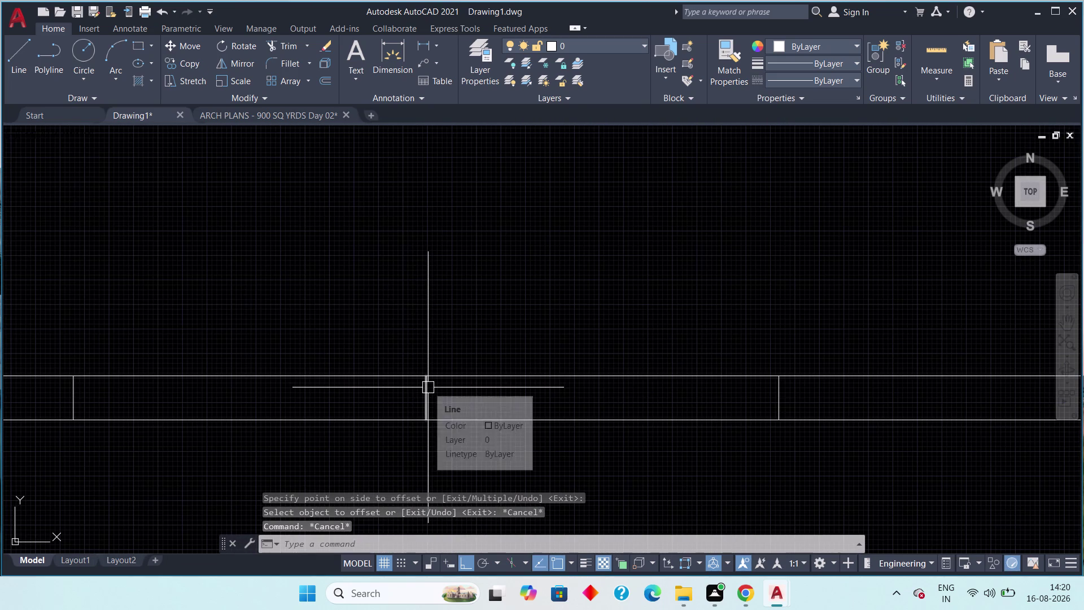
click(428, 388)
key(Delete)
scroll(down, 3)
middle_drag(482, 357, 33, 293)
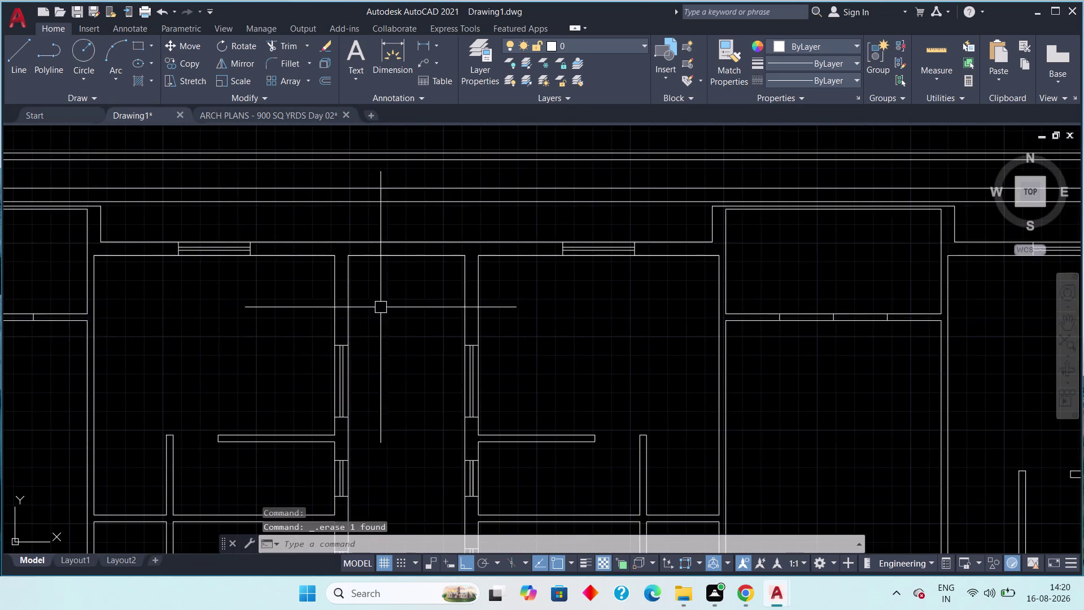
middle_drag(475, 321, 178, 291)
scroll(up, 3)
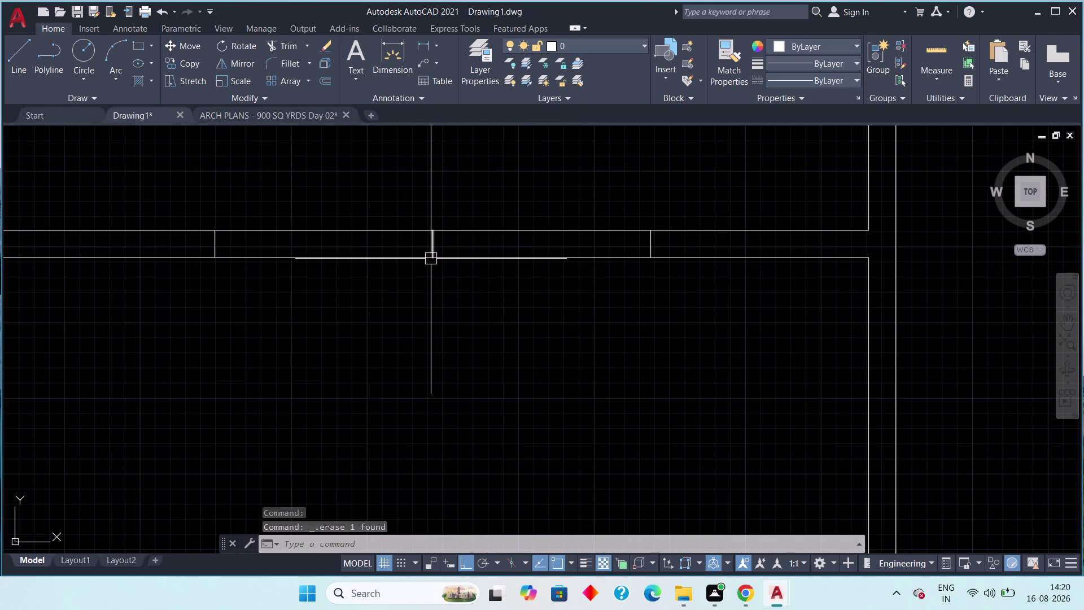
click(432, 251)
key(Delete)
Erase the leftover line in the bottom room's wall gap.
scroll(down, 3)
scroll(down, 3)
middle_drag(442, 378, 439, 214)
scroll(down, 3)
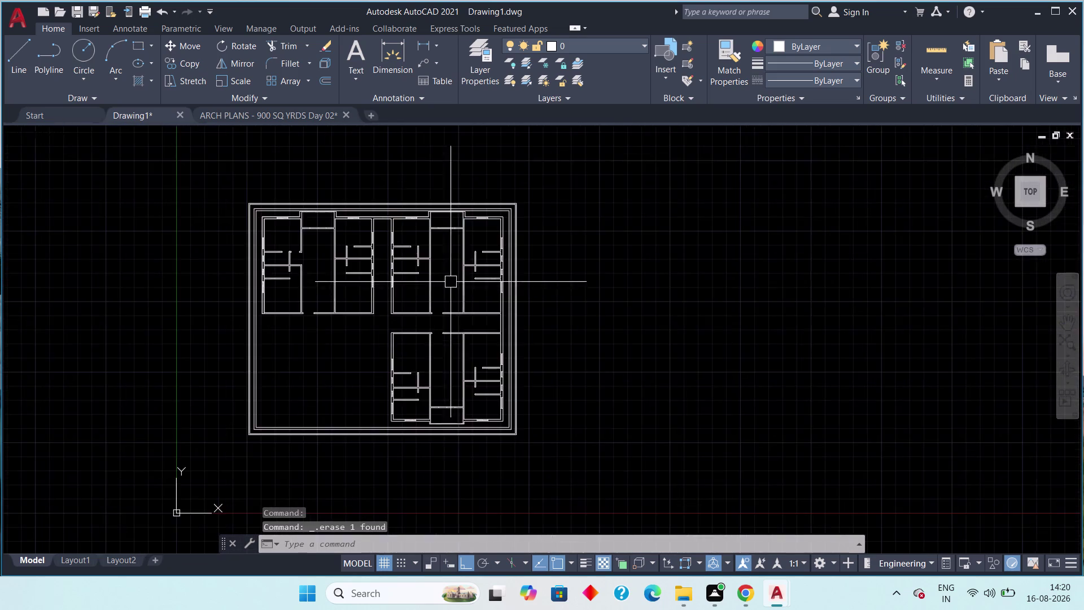
middle_drag(443, 363, 424, 247)
scroll(up, 3)
scroll(up, 3)
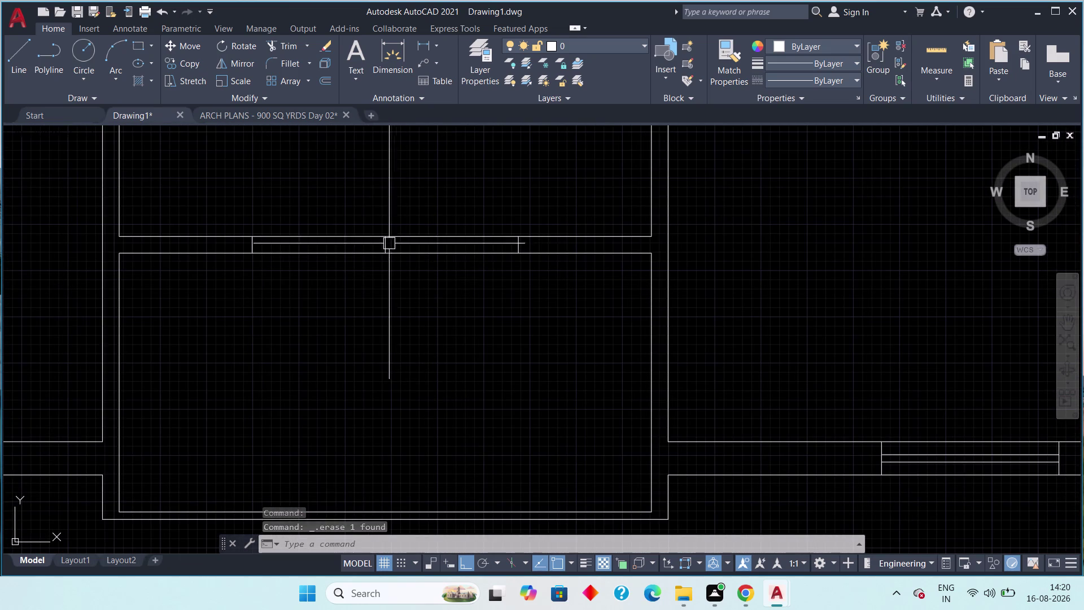
scroll(up, 3)
click(376, 248)
key(Delete)
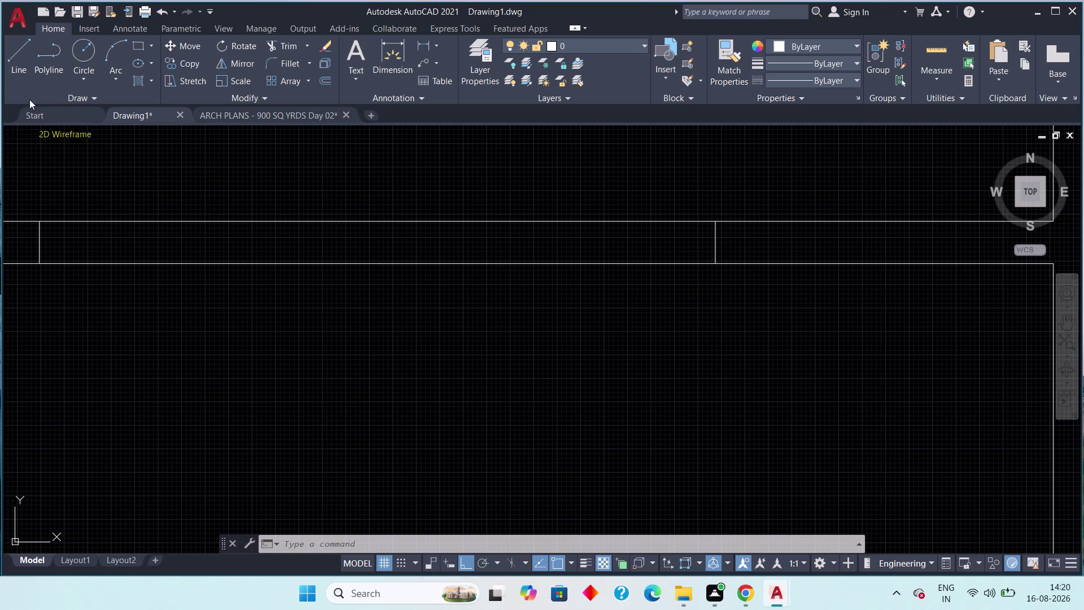
click(22, 60)
scroll(down, 3)
middle_drag(145, 263, 261, 345)
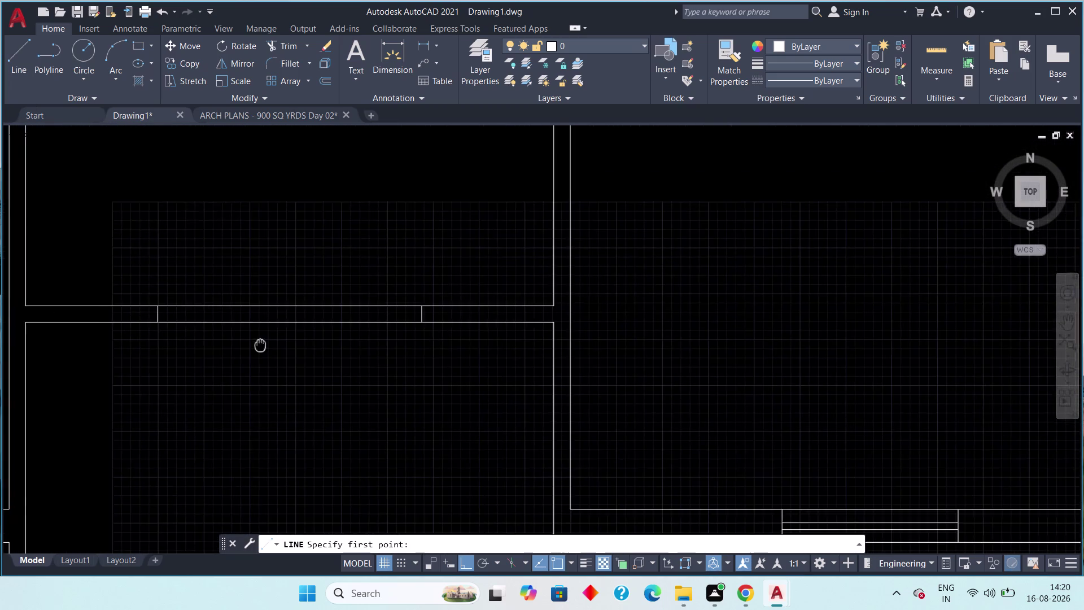
middle_drag(262, 346, 309, 370)
scroll(up, 3)
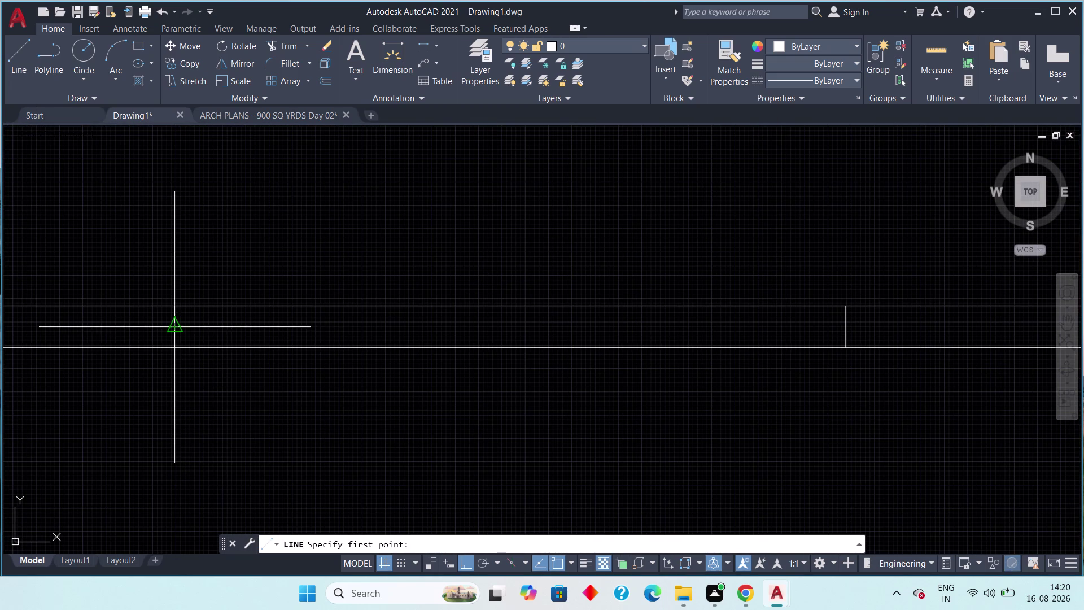
click(175, 329)
middle_drag(568, 335, 332, 323)
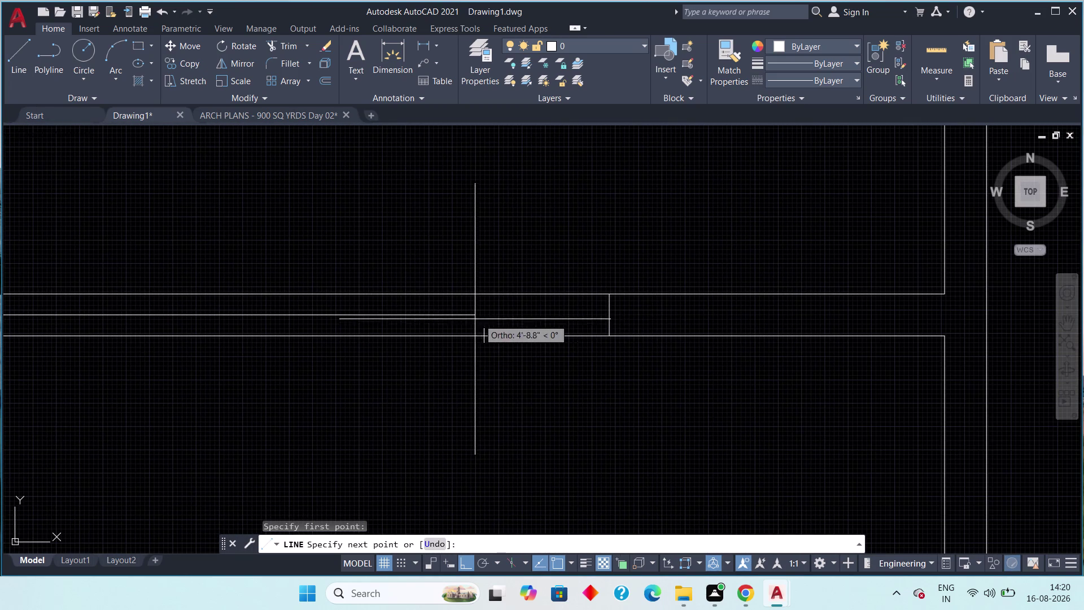
click(612, 312)
key(Escape)
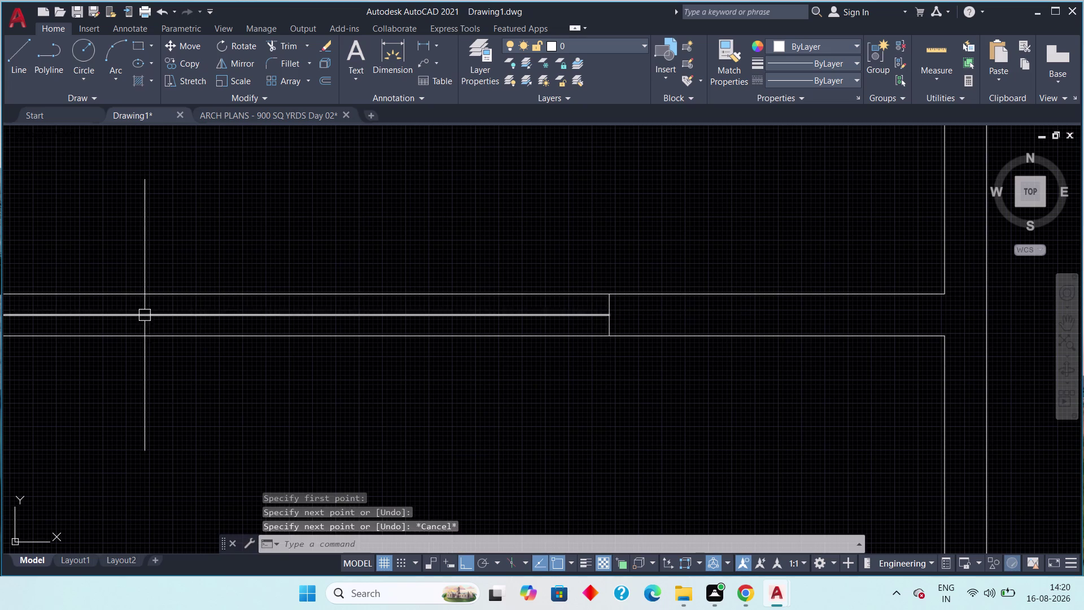
scroll(down, 3)
middle_drag(196, 323, 287, 329)
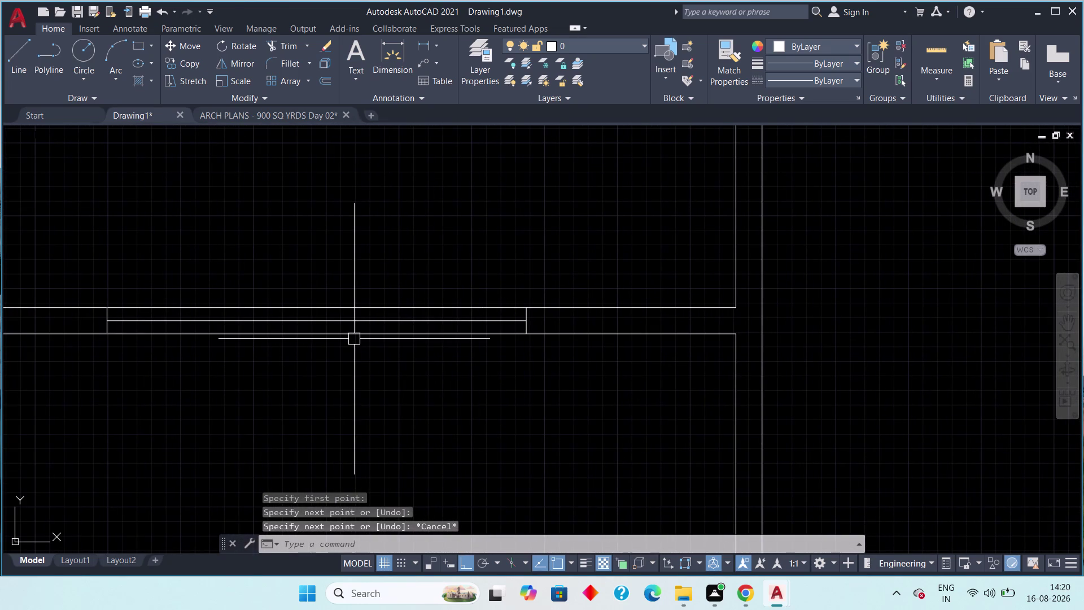
scroll(down, 3)
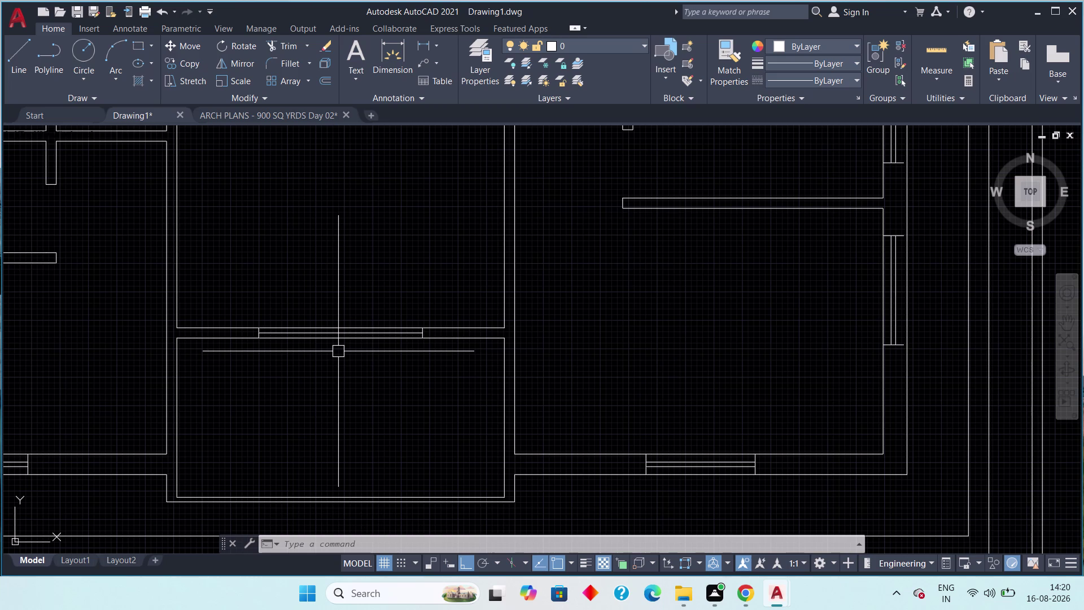
click(25, 54)
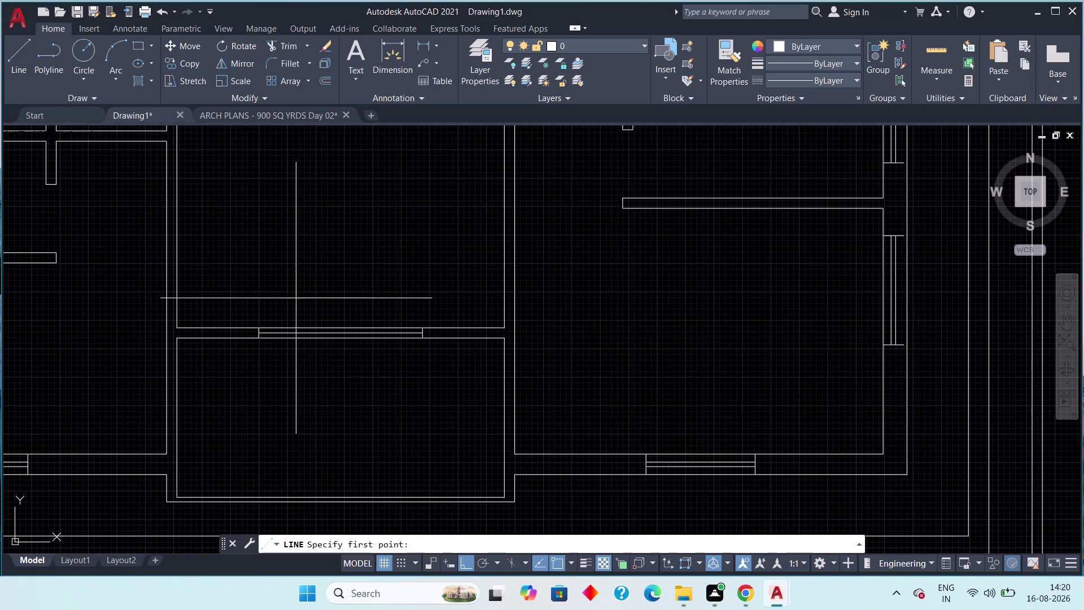
scroll(up, 3)
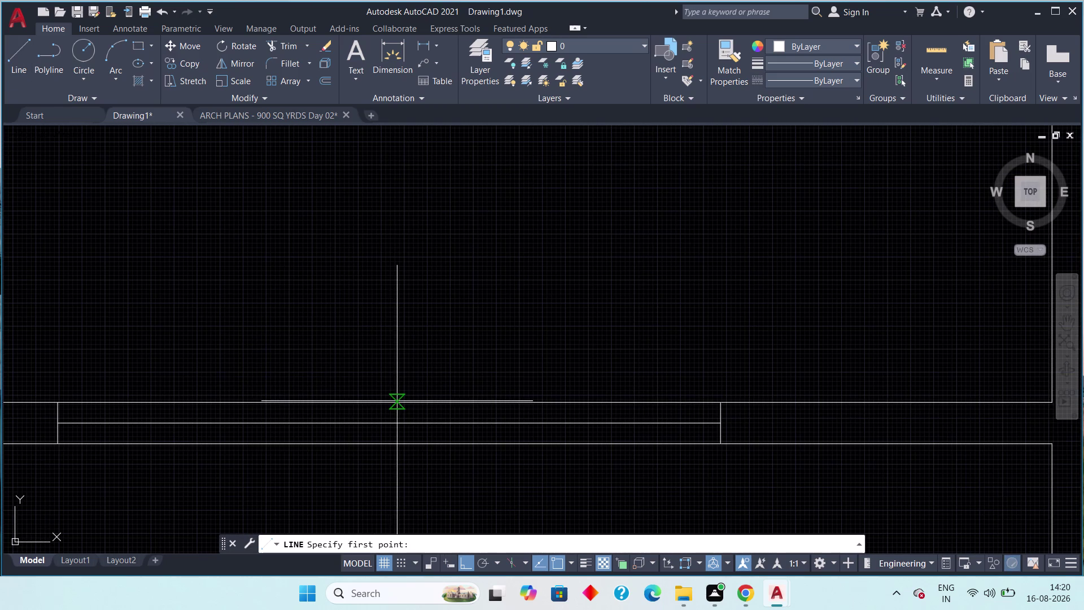
click(390, 402)
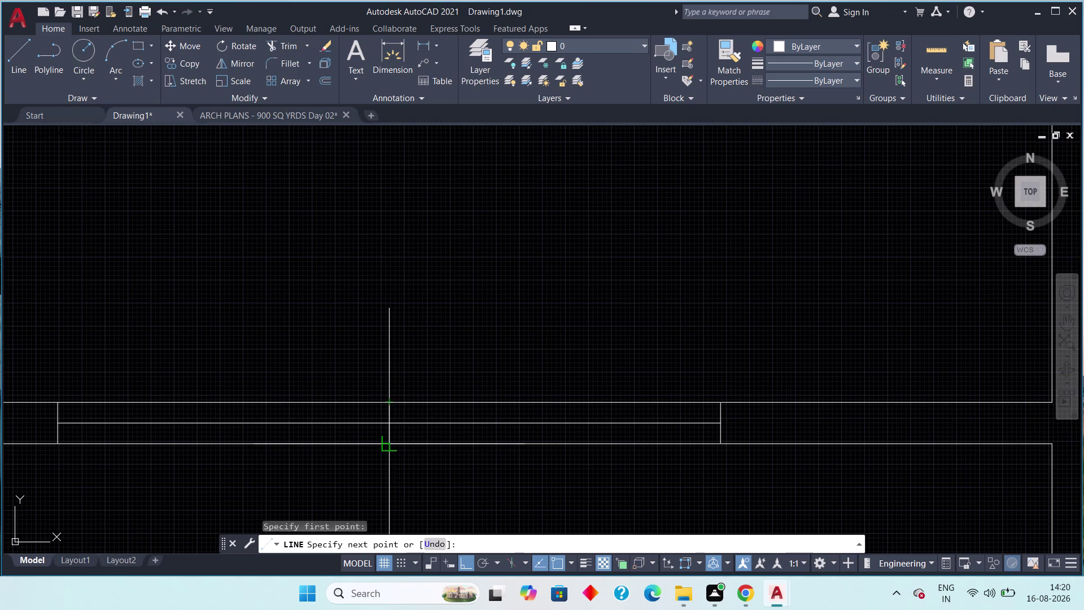
click(391, 448)
key(Escape)
scroll(down, 3)
middle_drag(380, 444, 344, 386)
scroll(up, 3)
scroll(down, 3)
middle_click(342, 382)
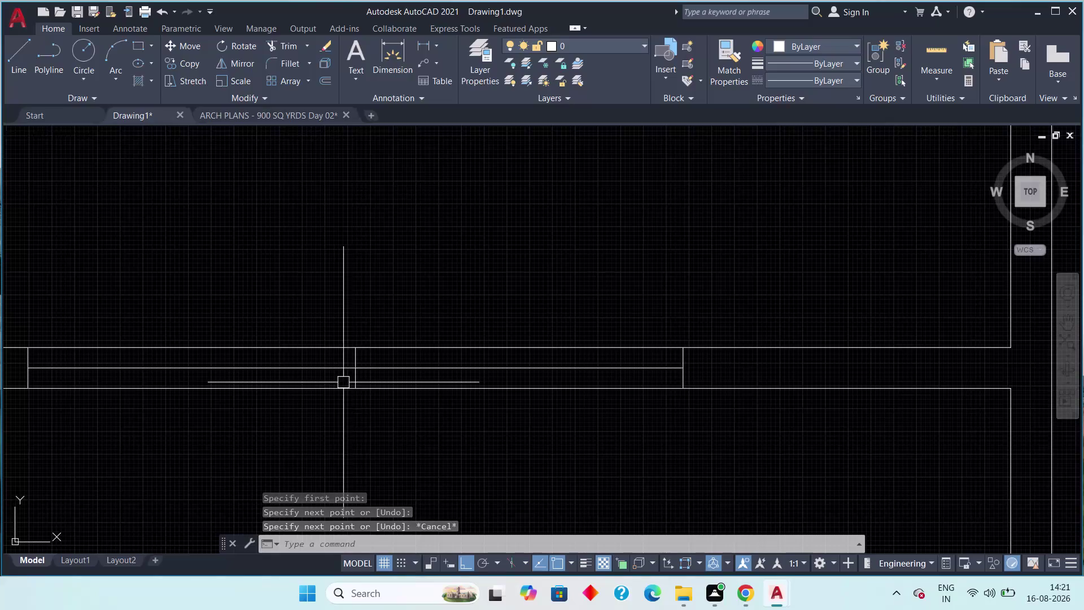
key(Escape)
key(Escape)
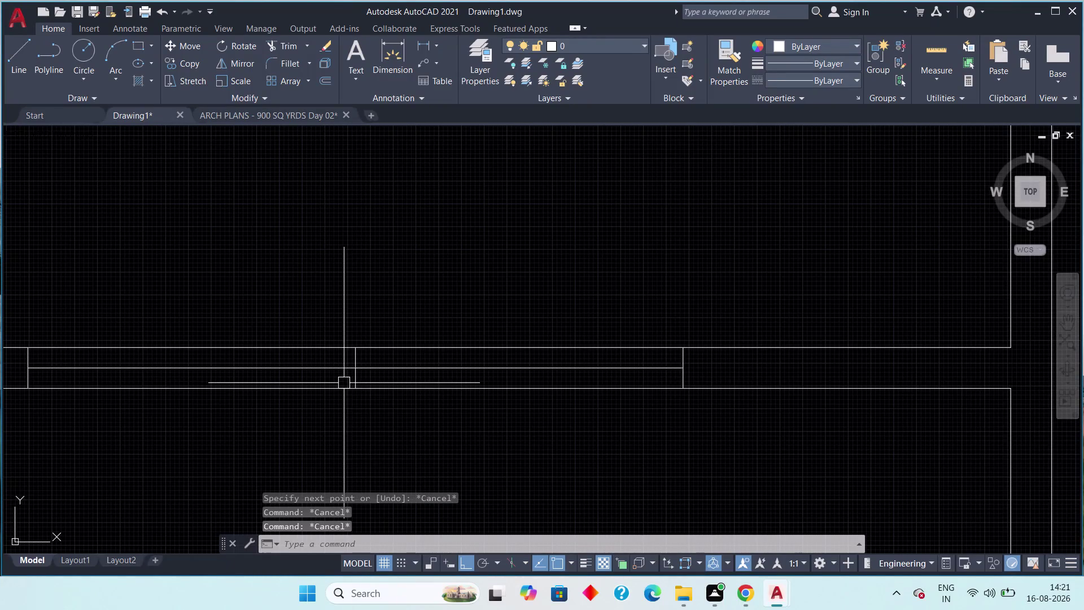
scroll(up, 3)
scroll(down, 3)
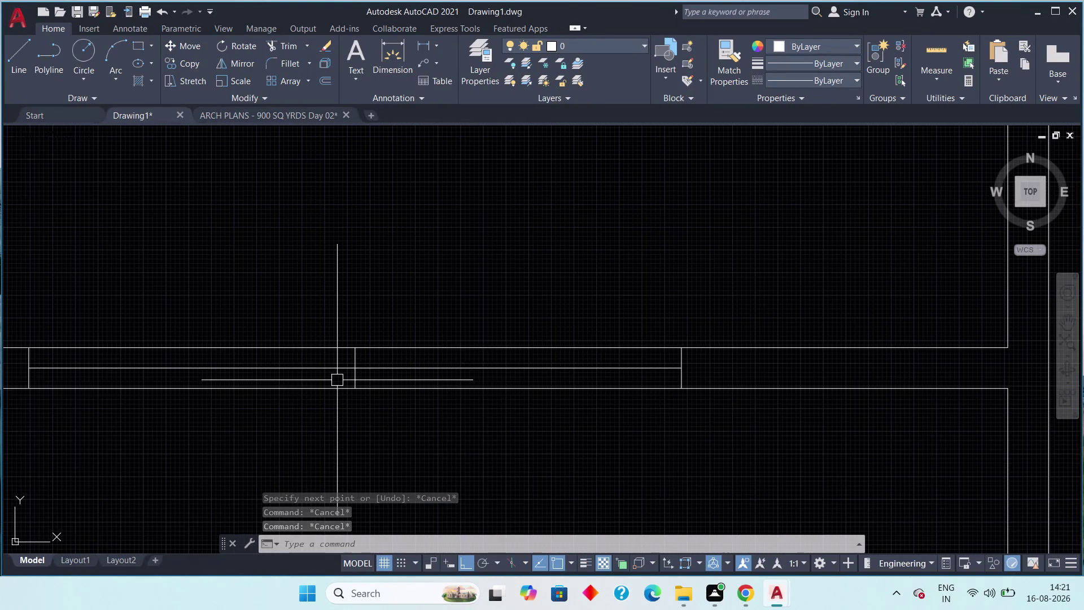
scroll(down, 3)
scroll(up, 3)
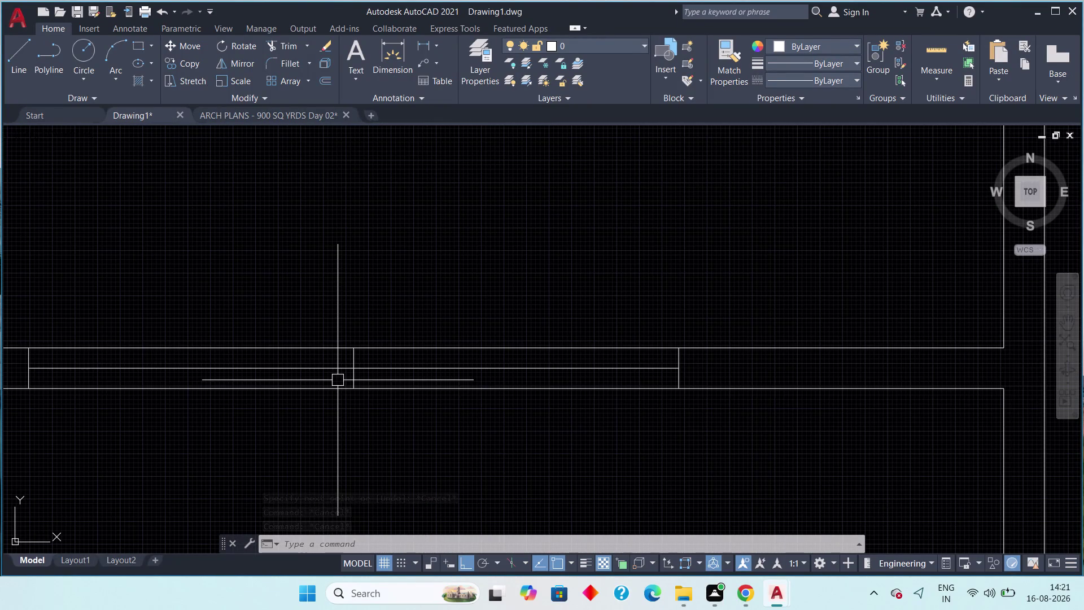
Try a 1-foot offset on the opening's vertical line, then abandon it.
key(o)
text(ff)
key(space)
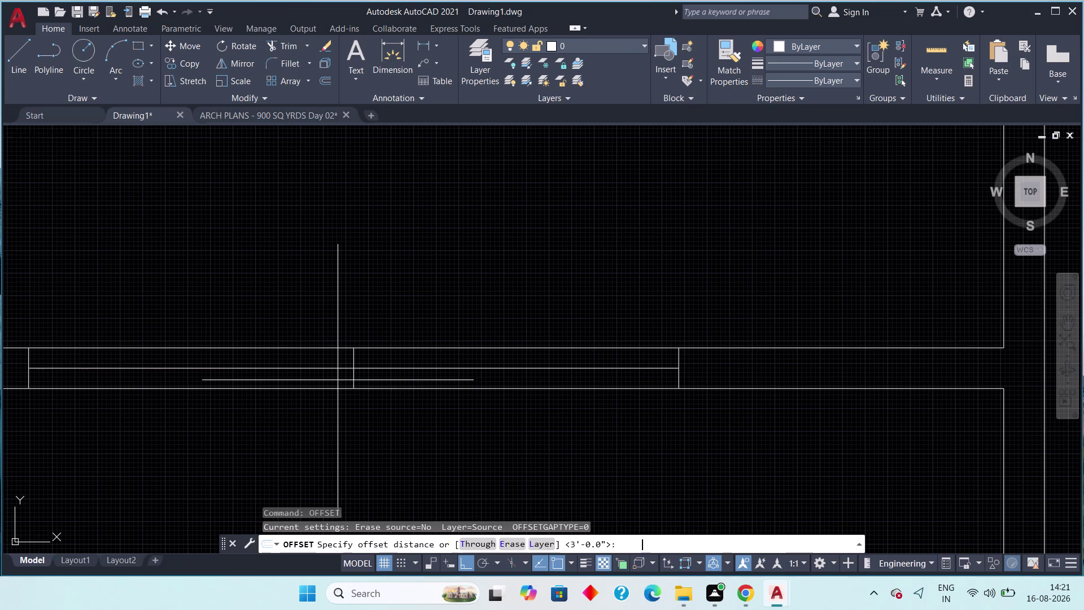
key(1)
text(')
key(space)
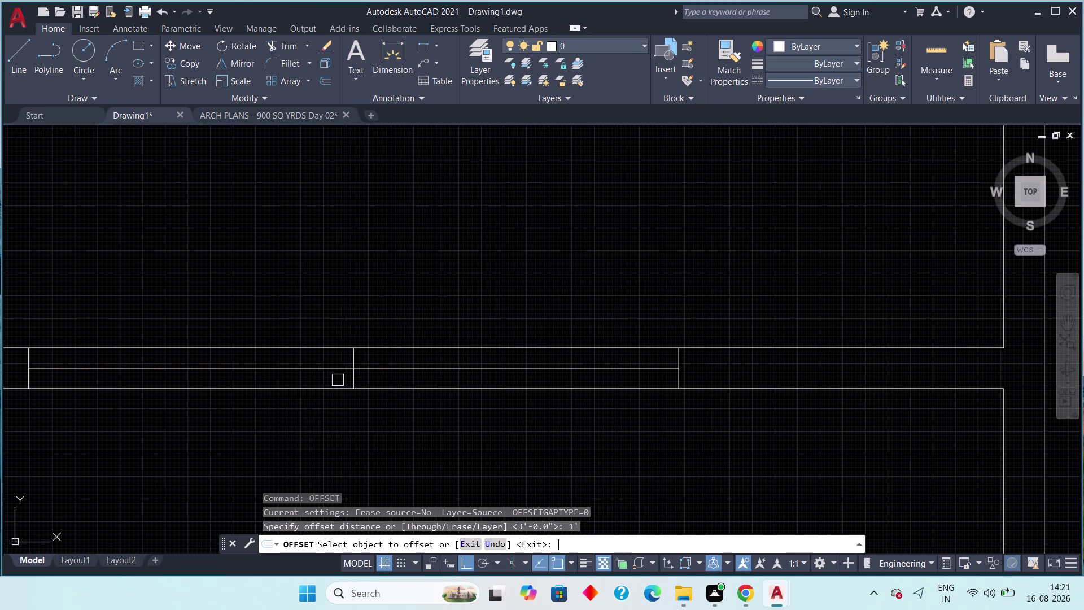
click(355, 358)
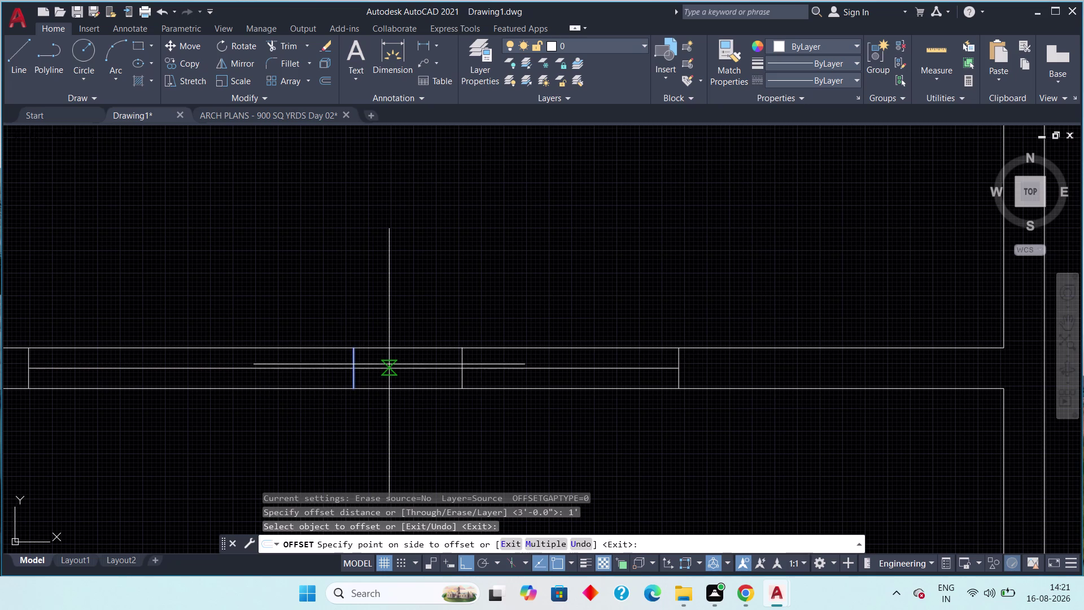
key(Escape)
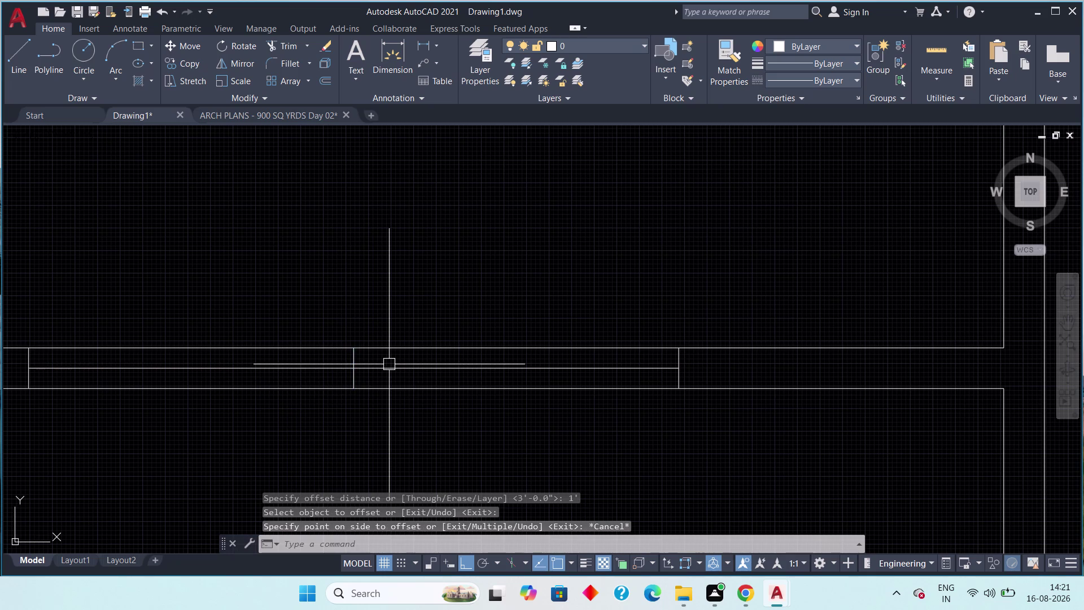
Offset the vertical line in the opening 6 inches to one side.
key(space)
text(6)
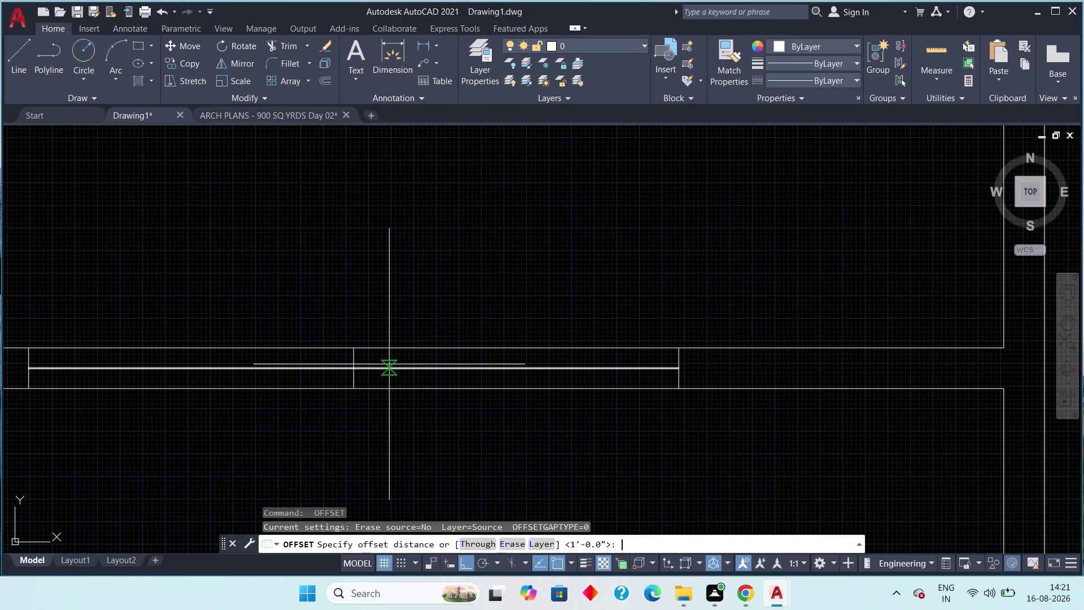
text(")
key(space)
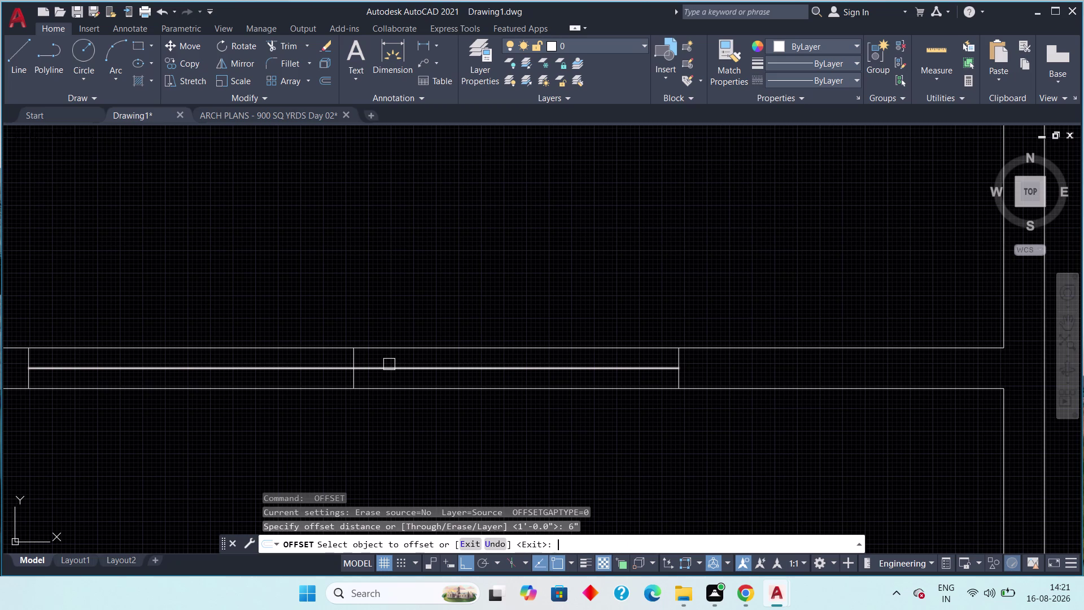
scroll(up, 3)
drag(339, 365, 344, 362)
click(384, 357)
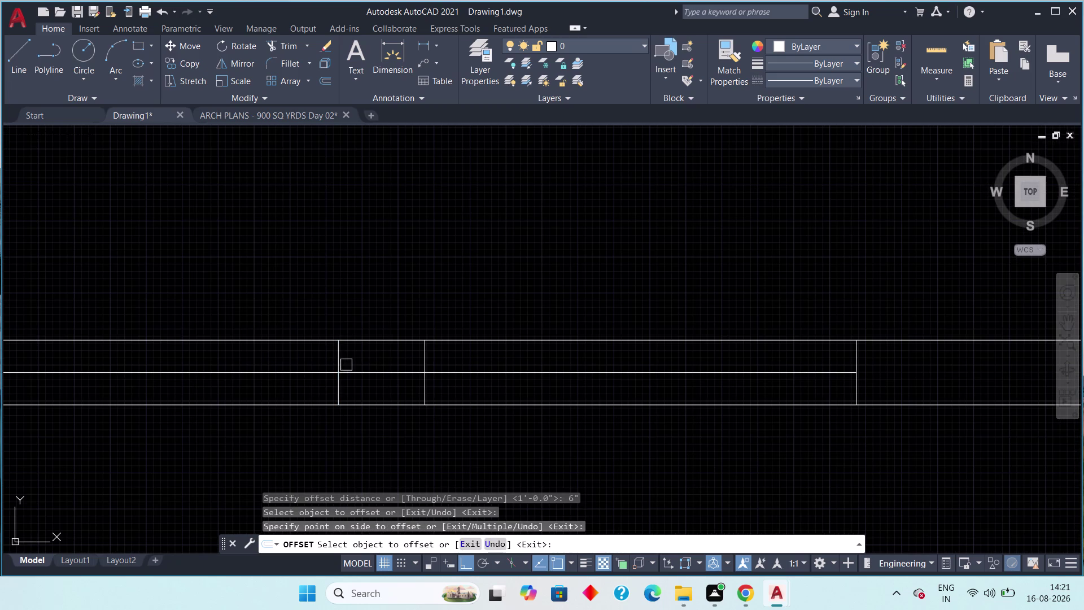
drag(336, 363, 323, 363)
click(240, 353)
scroll(down, 3)
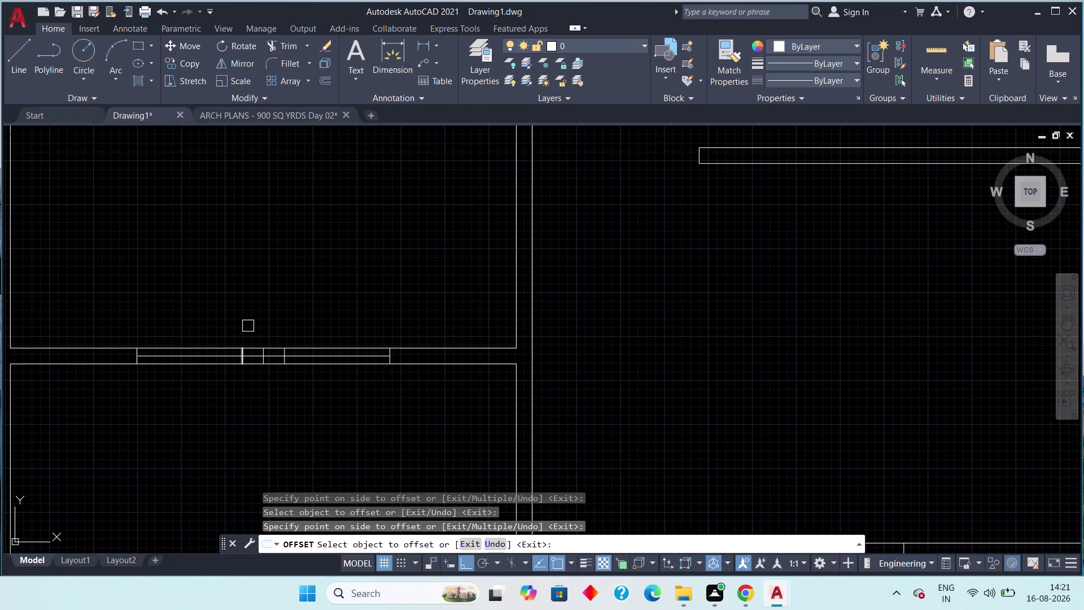
middle_drag(254, 301, 265, 346)
scroll(down, 3)
scroll(down, 3)
middle_drag(263, 298, 262, 365)
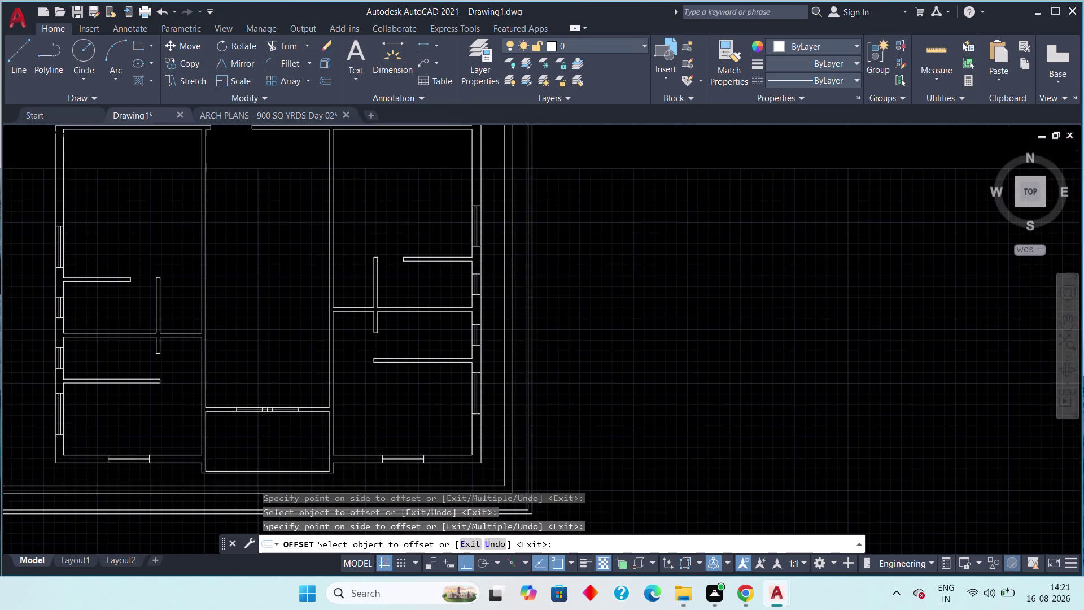
scroll(down, 3)
middle_drag(248, 277, 251, 375)
scroll(up, 3)
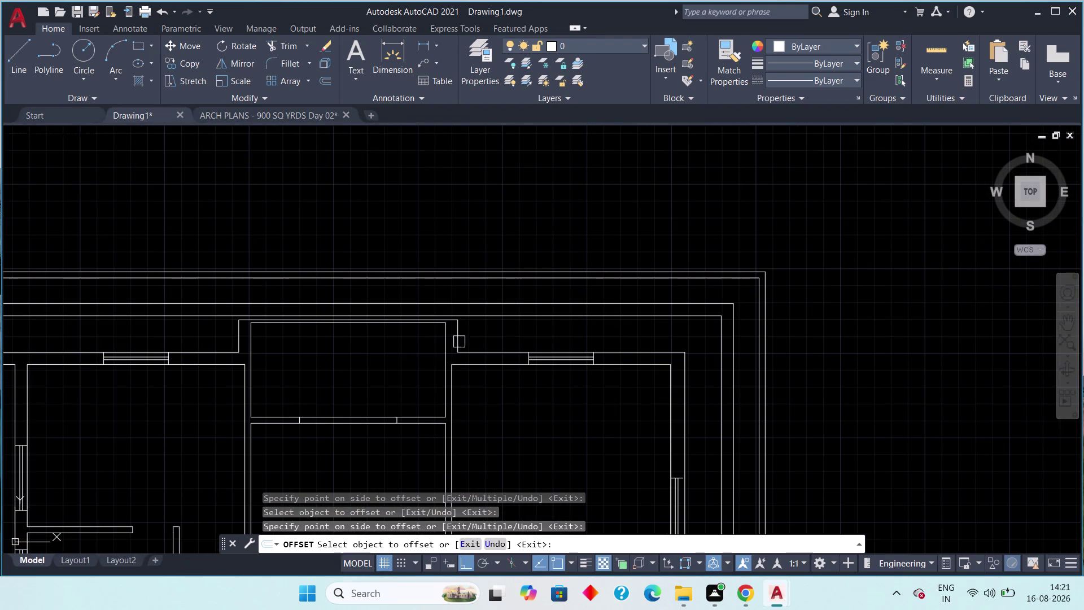
scroll(up, 3)
key(Escape)
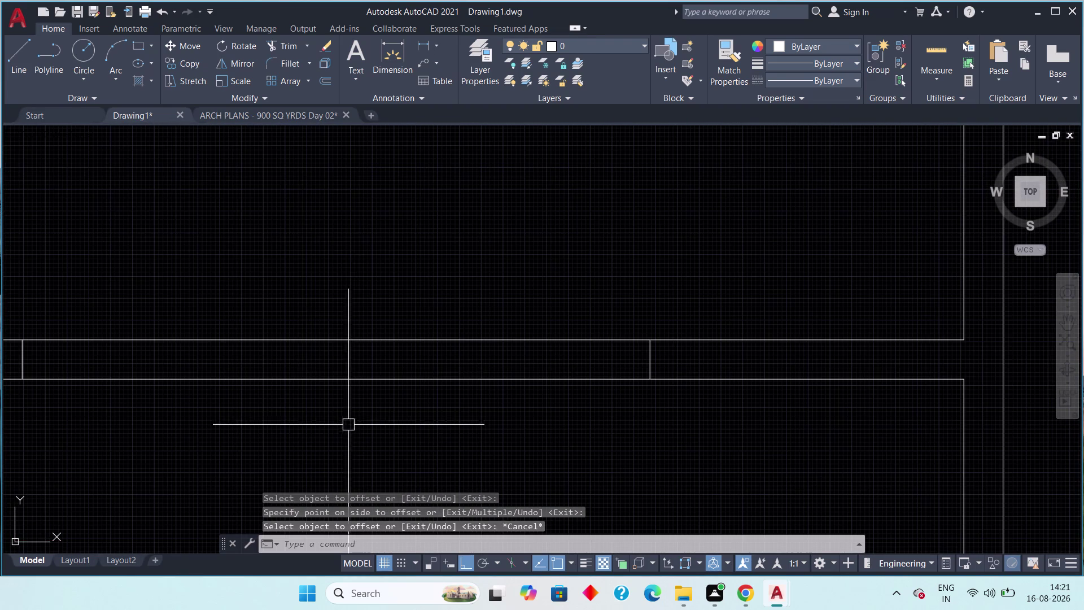
Draw a line across the wall opening from its left edge to its right edge.
click(18, 67)
middle_drag(139, 306, 237, 304)
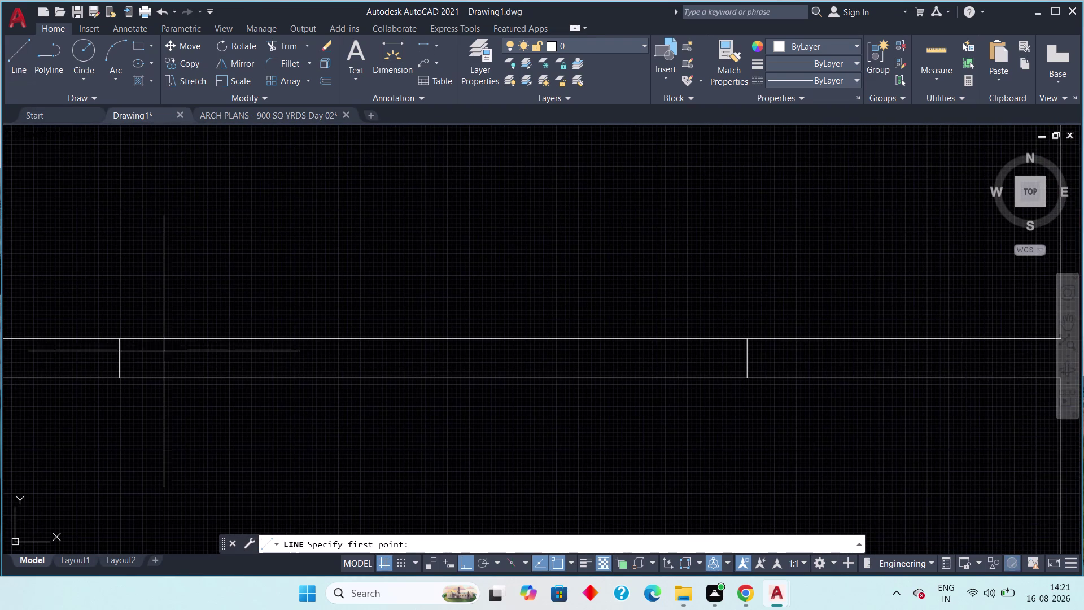
click(119, 361)
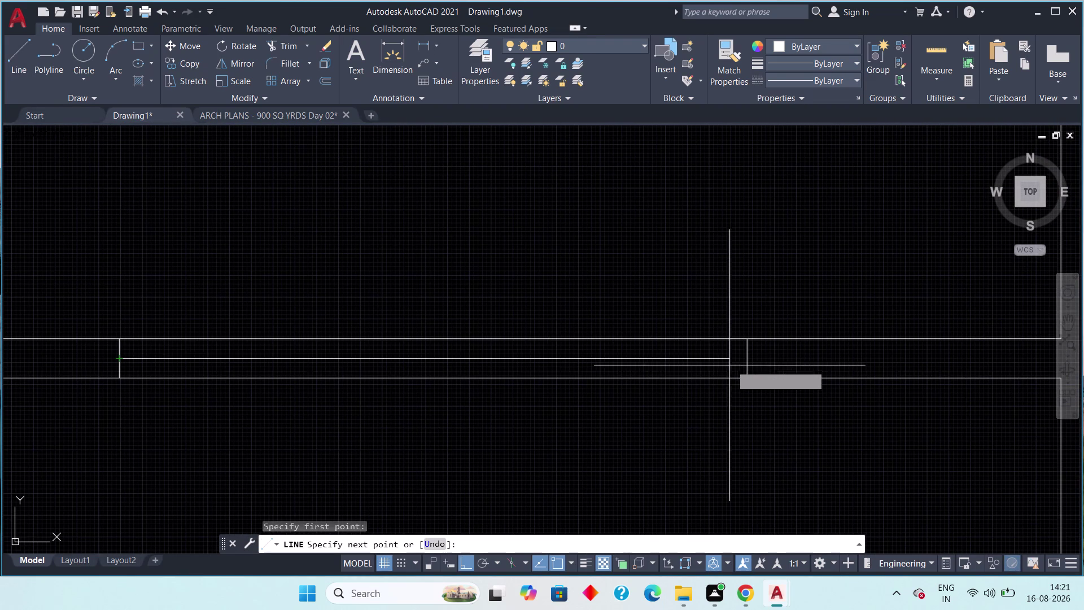
click(749, 361)
key(Escape)
Draw two more short lines across other wall openings in the plan.
scroll(down, 3)
middle_drag(502, 367, 811, 385)
scroll(down, 3)
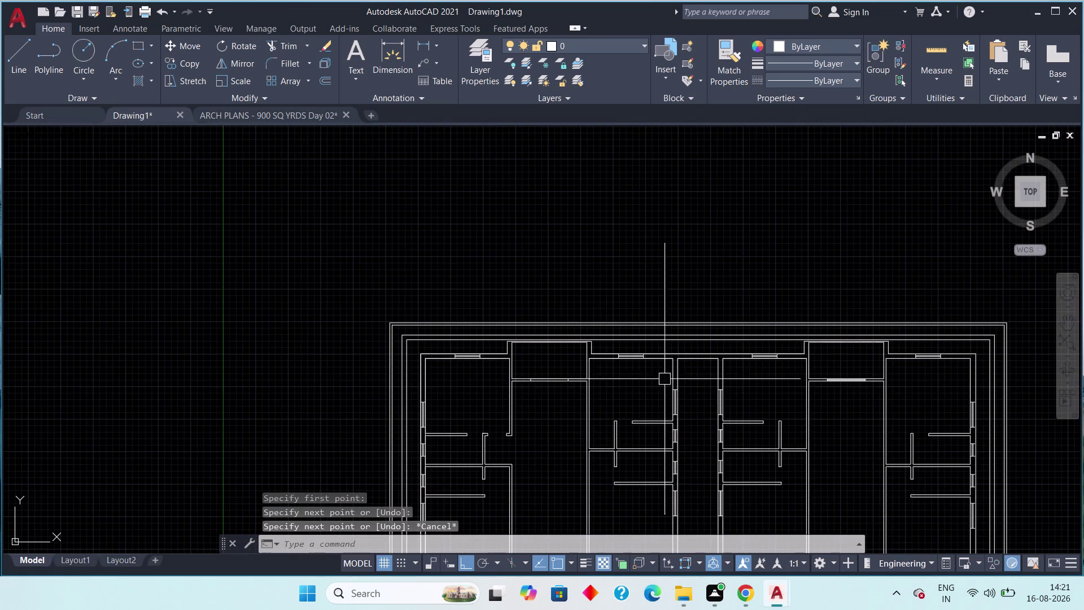
scroll(up, 3)
middle_drag(732, 416, 481, 341)
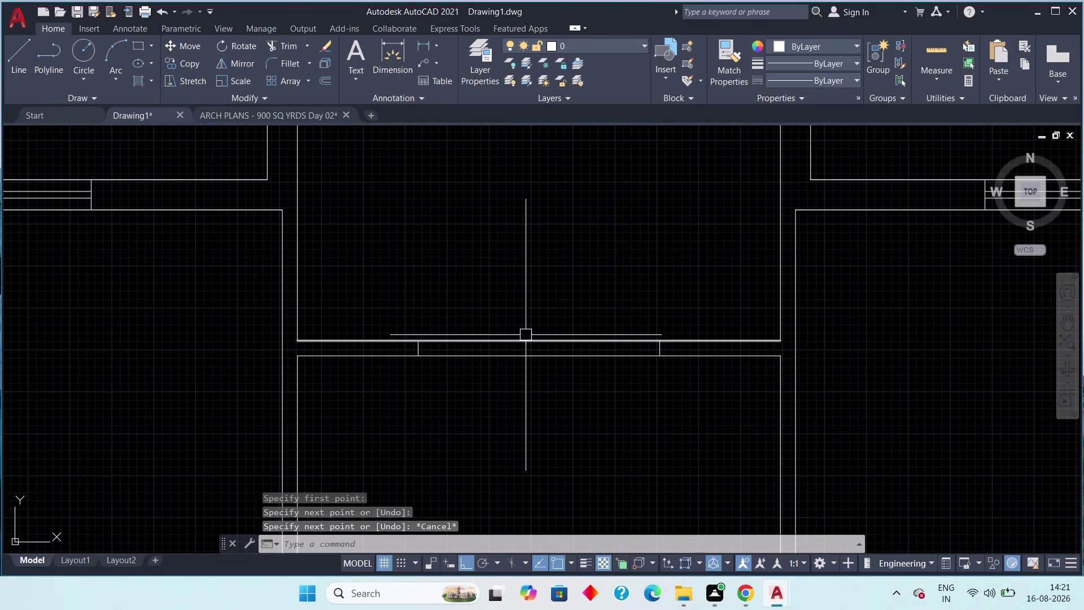
key(space)
scroll(up, 3)
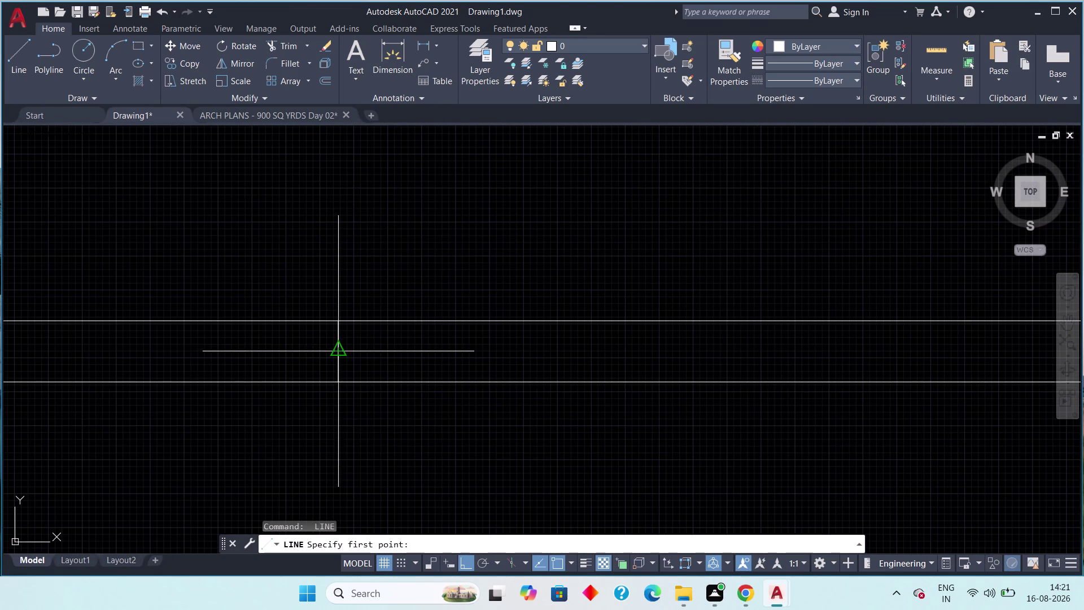
click(340, 353)
scroll(down, 3)
middle_drag(636, 358, 406, 354)
scroll(up, 3)
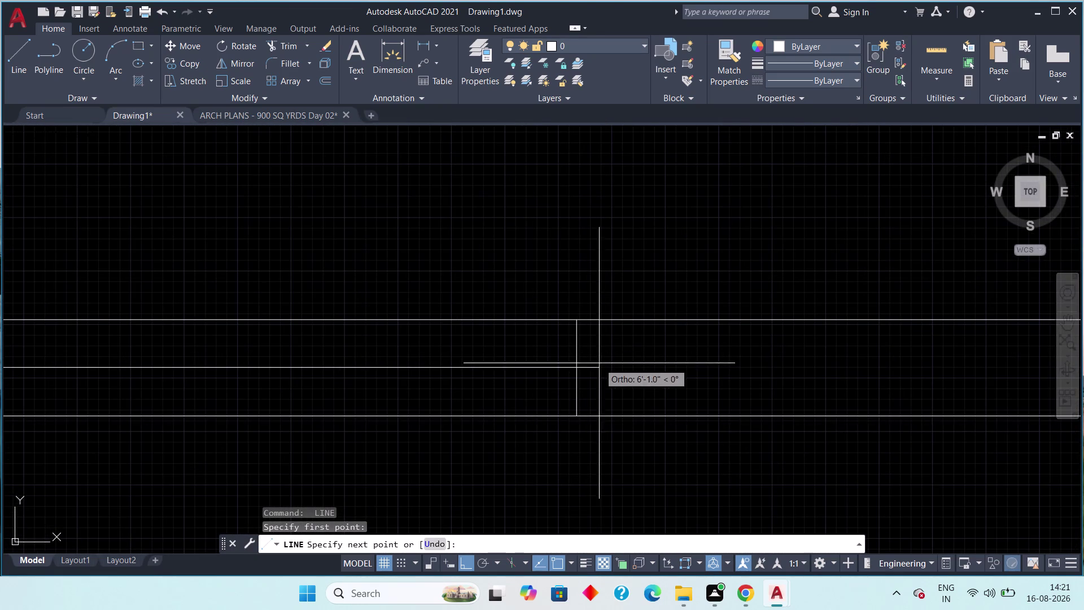
click(571, 368)
key(Escape)
scroll(down, 3)
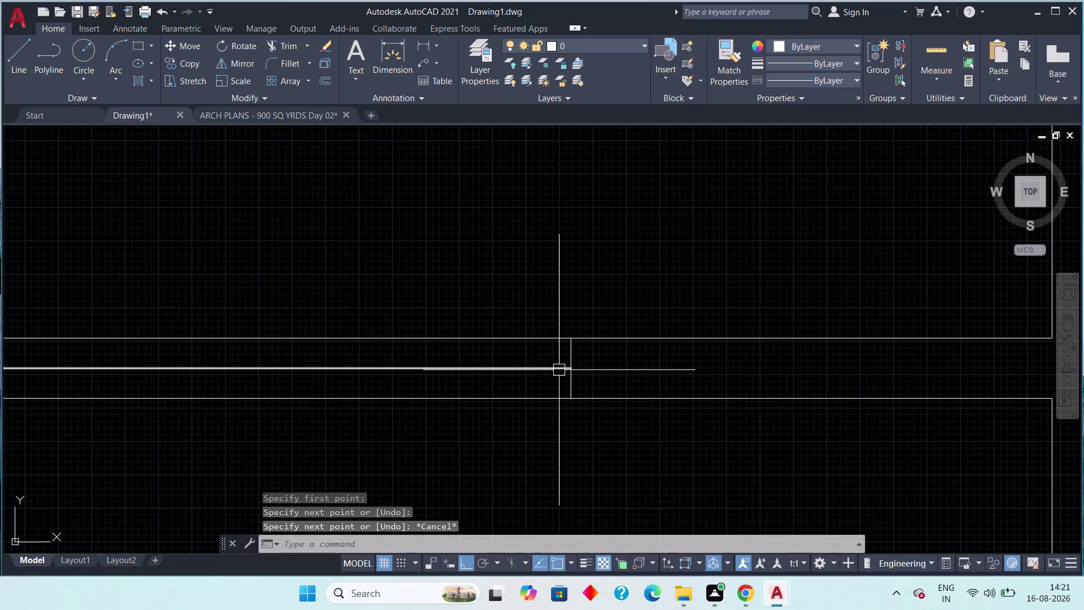
middle_drag(368, 367, 487, 355)
key(space)
middle_drag(338, 339, 408, 334)
scroll(down, 3)
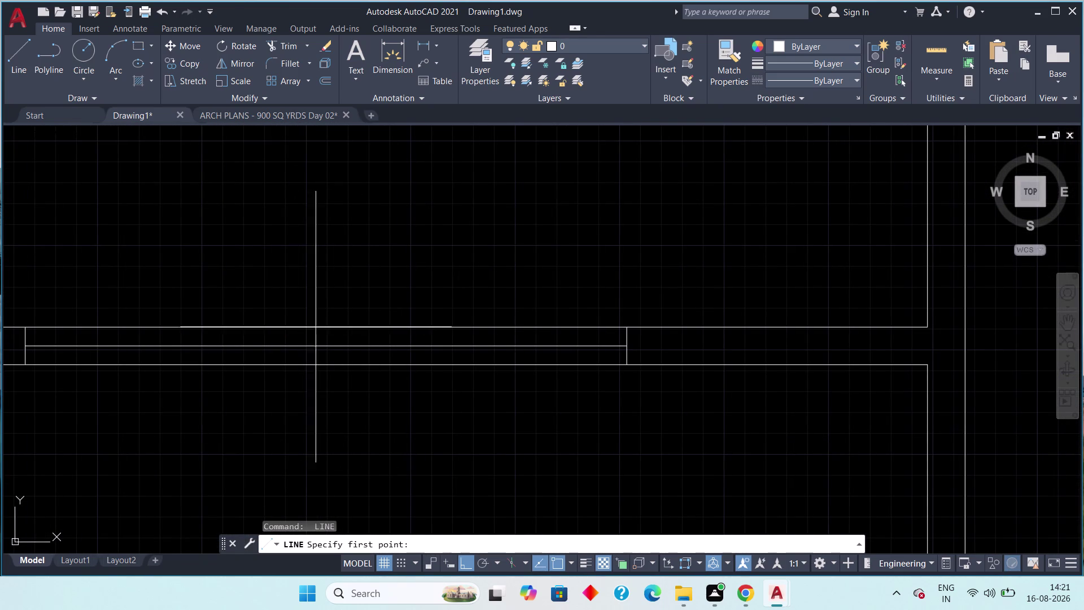
click(327, 326)
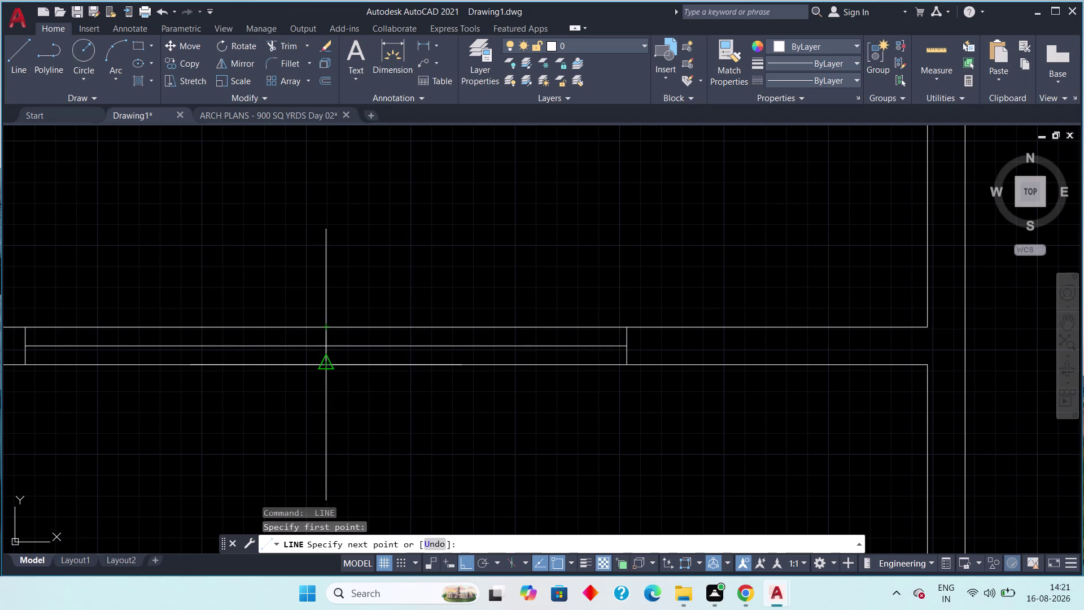
click(326, 363)
key(Escape)
Cancel a new line in the top rooms and start OFF instead.
scroll(down, 3)
middle_drag(478, 365, 119, 331)
scroll(down, 3)
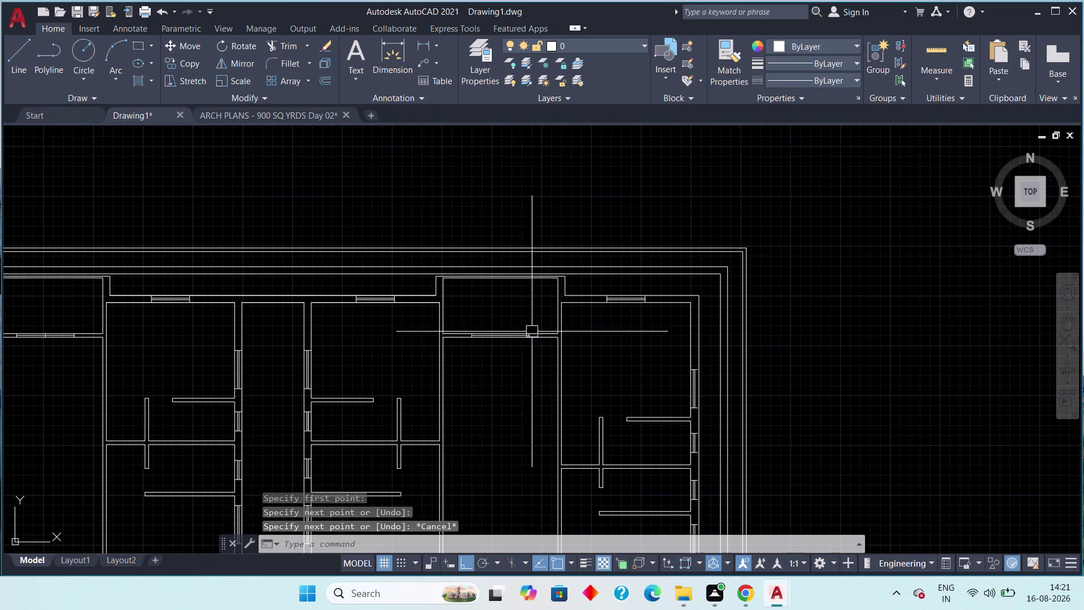
scroll(up, 3)
key(space)
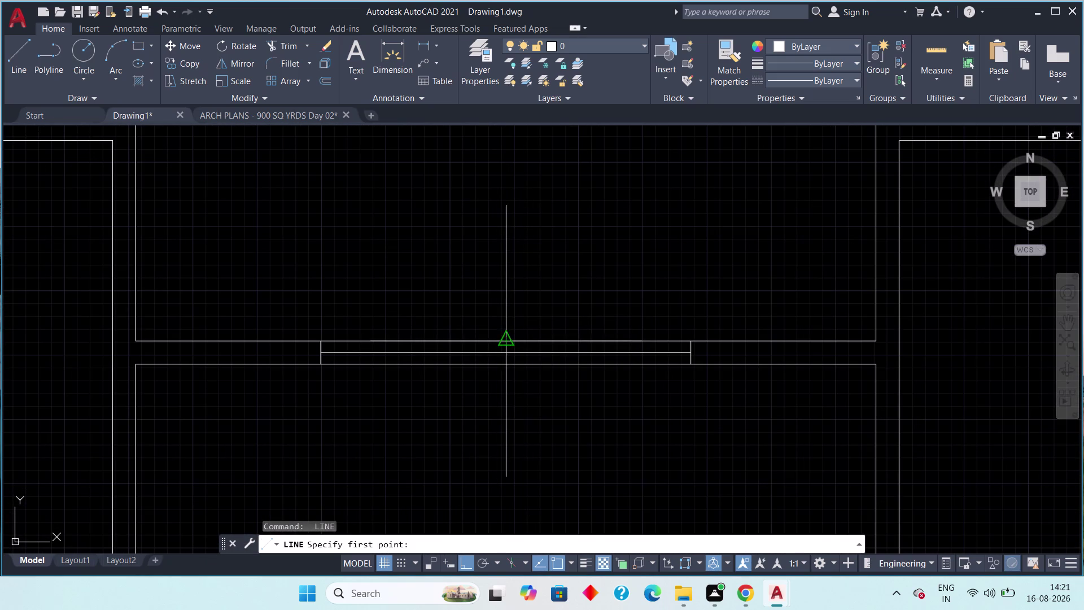
click(503, 337)
click(505, 362)
key(Escape)
scroll(down, 3)
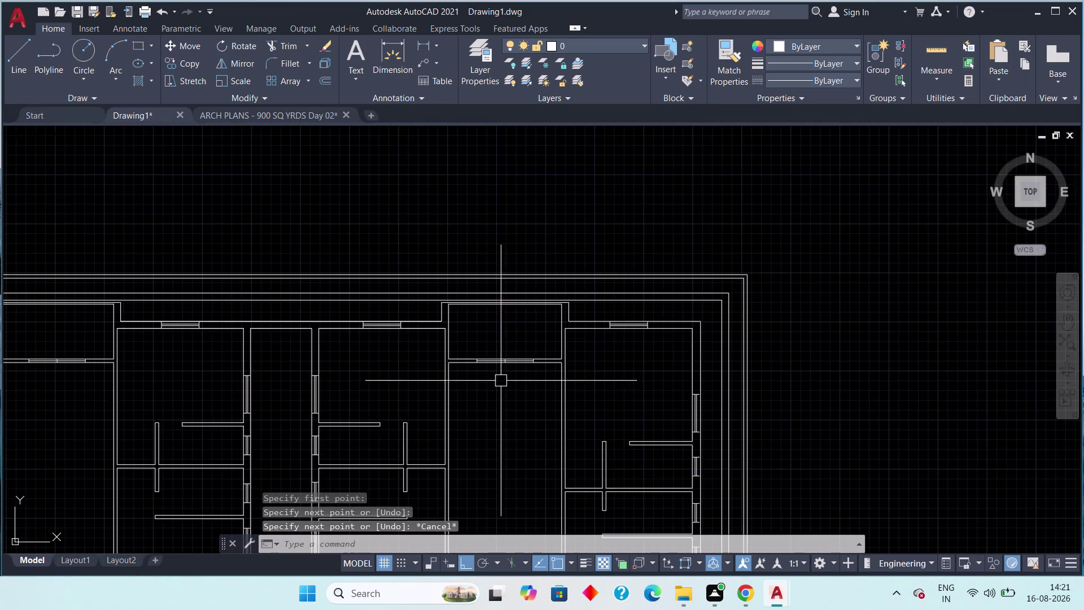
scroll(up, 3)
key(Escape)
text(o)
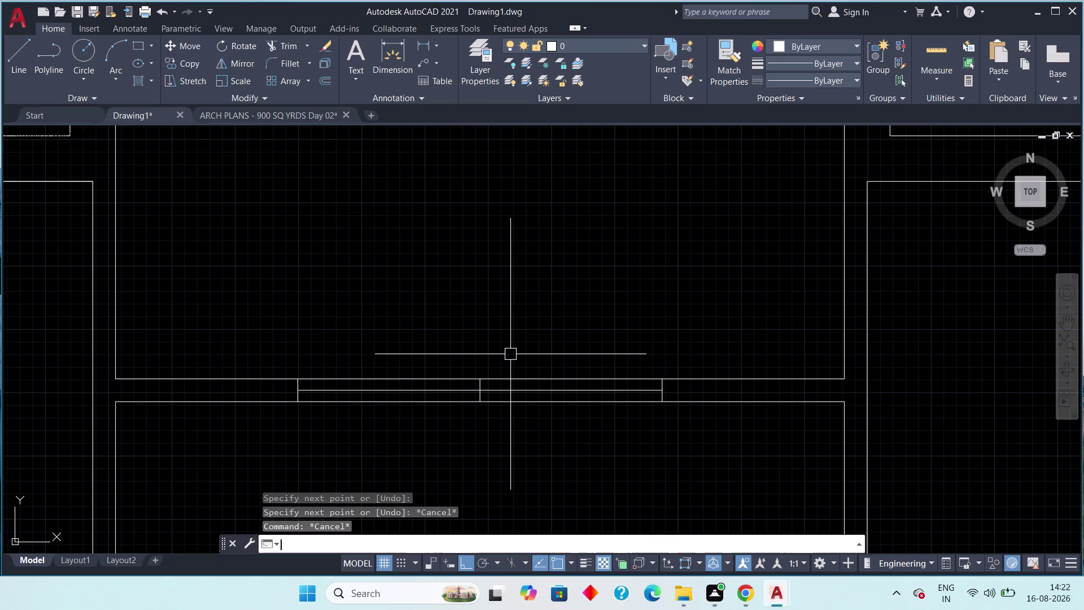
text(ff)
key(space)
Set a 6-inch offset distance and place a copy on one side of the opening.
text(6)
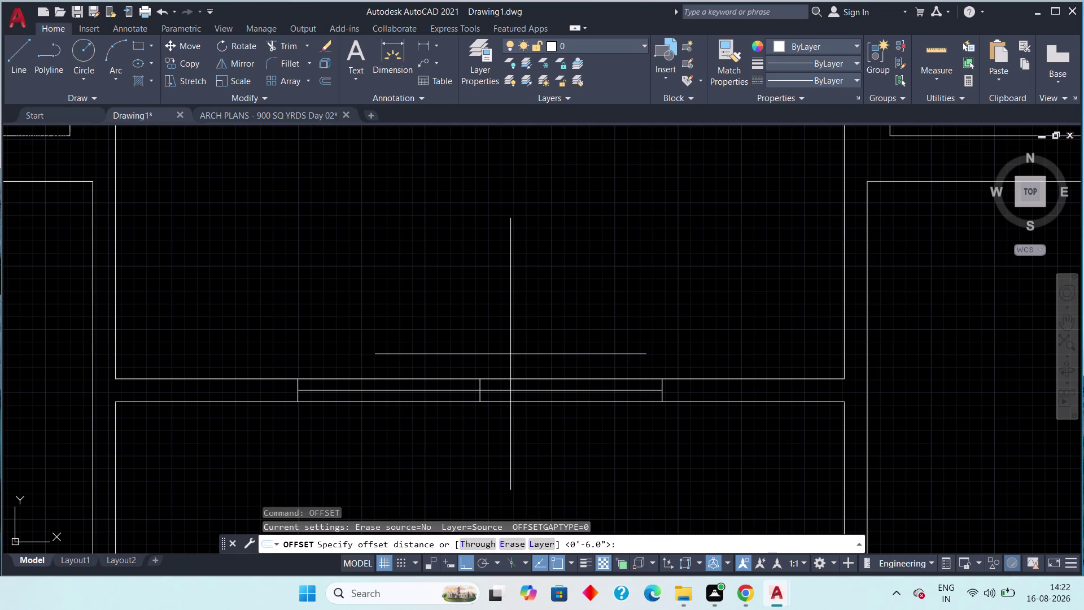
text(")
key(space)
scroll(up, 3)
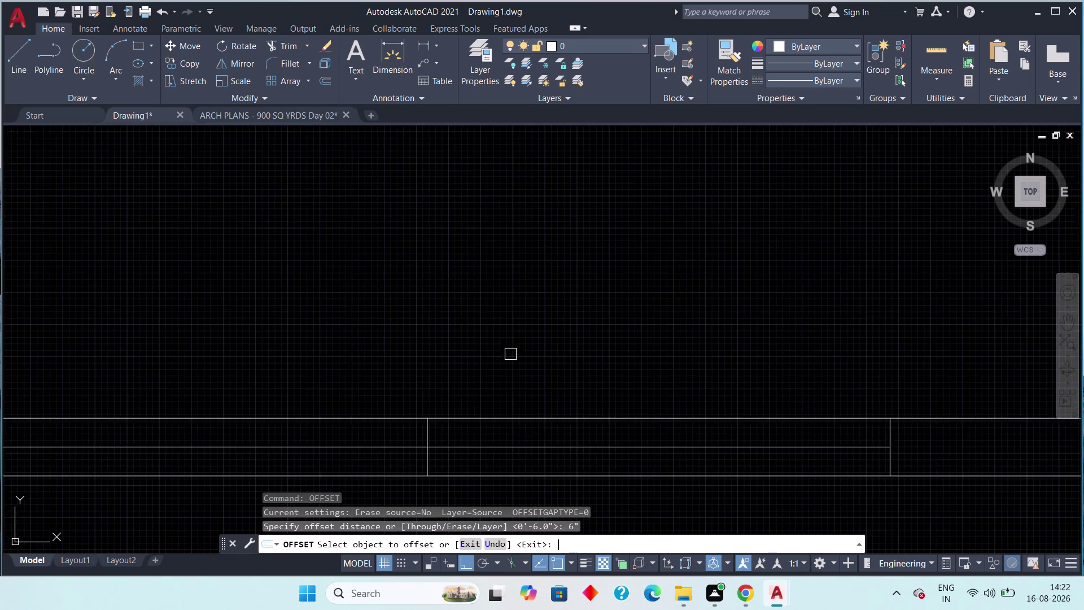
scroll(up, 3)
middle_drag(484, 416, 491, 230)
drag(384, 302, 385, 303)
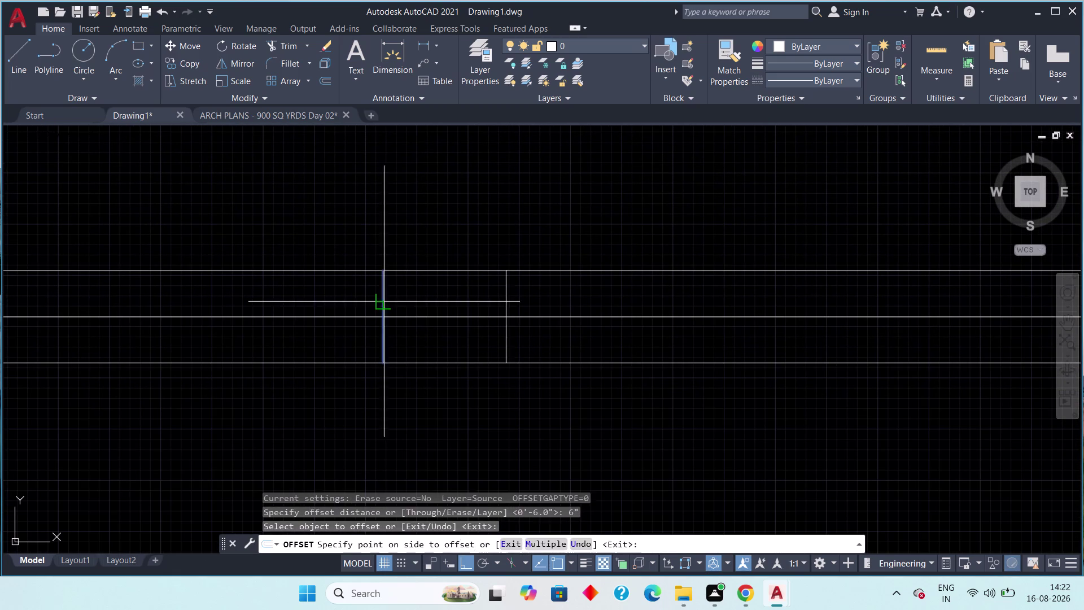
drag(385, 303, 400, 302)
click(425, 306)
drag(382, 297, 370, 298)
drag(357, 299, 348, 301)
scroll(down, 3)
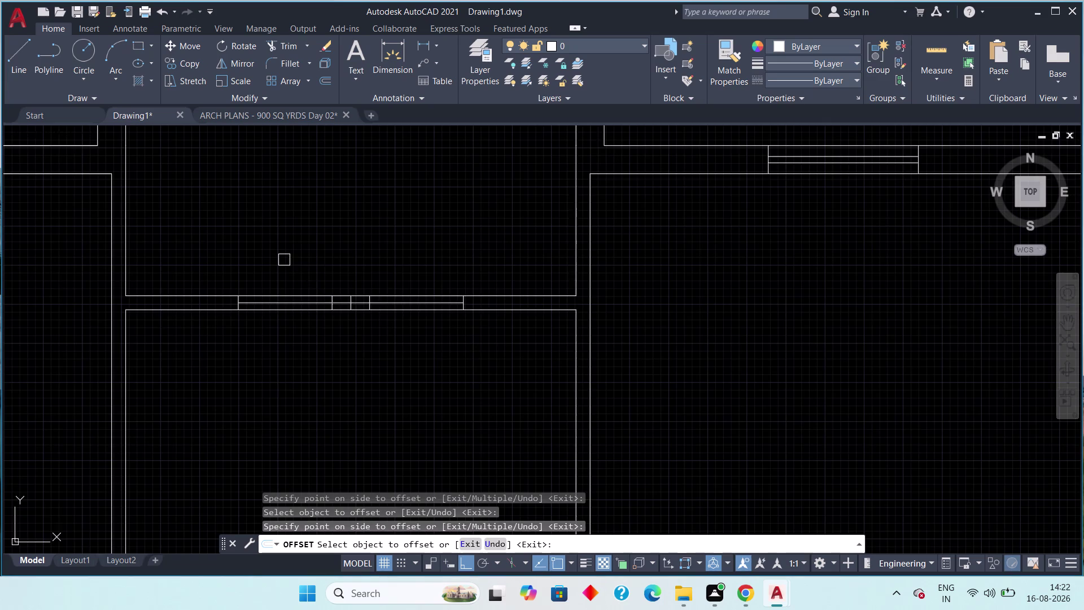
scroll(down, 3)
Offset the opening's middle line 6 inches to the other side, then select it.
middle_drag(296, 257, 676, 303)
scroll(up, 3)
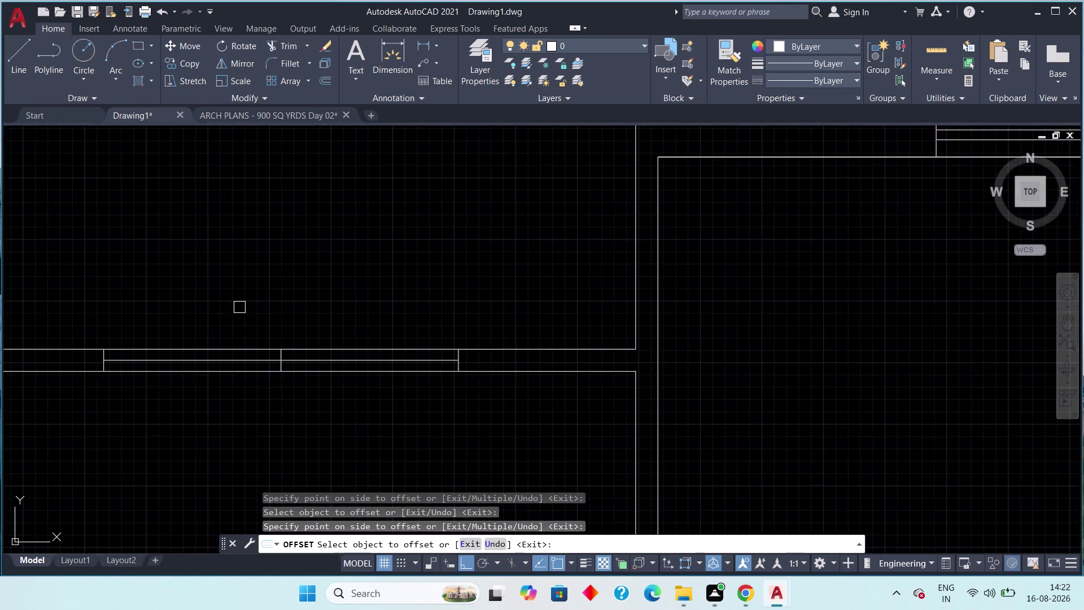
middle_drag(268, 317, 358, 272)
scroll(up, 3)
drag(362, 290, 383, 292)
click(403, 288)
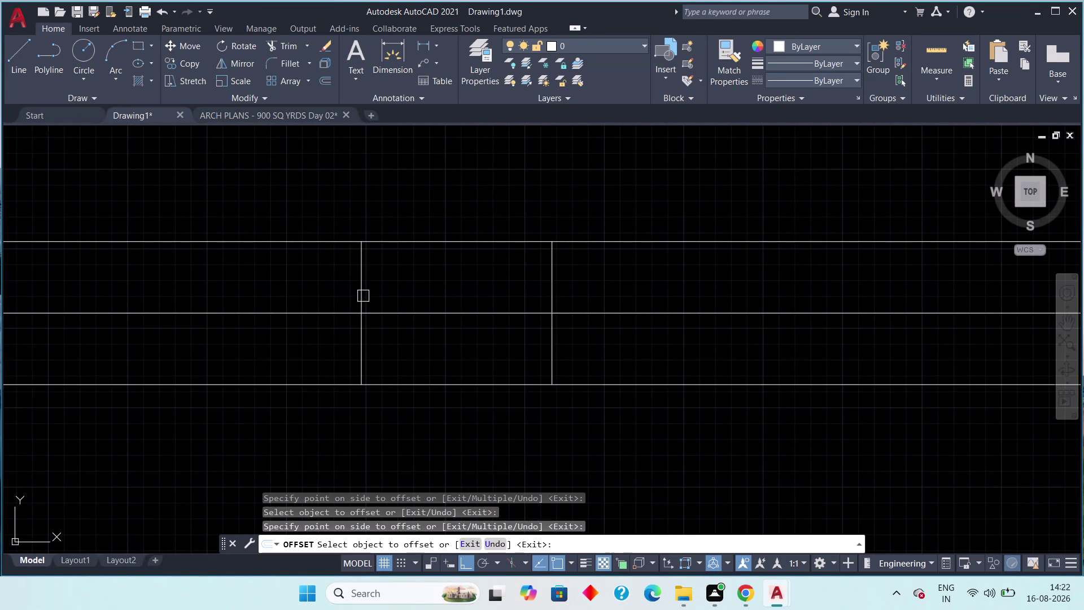
drag(354, 296, 330, 300)
click(297, 298)
drag(364, 287, 331, 292)
click(321, 293)
scroll(down, 3)
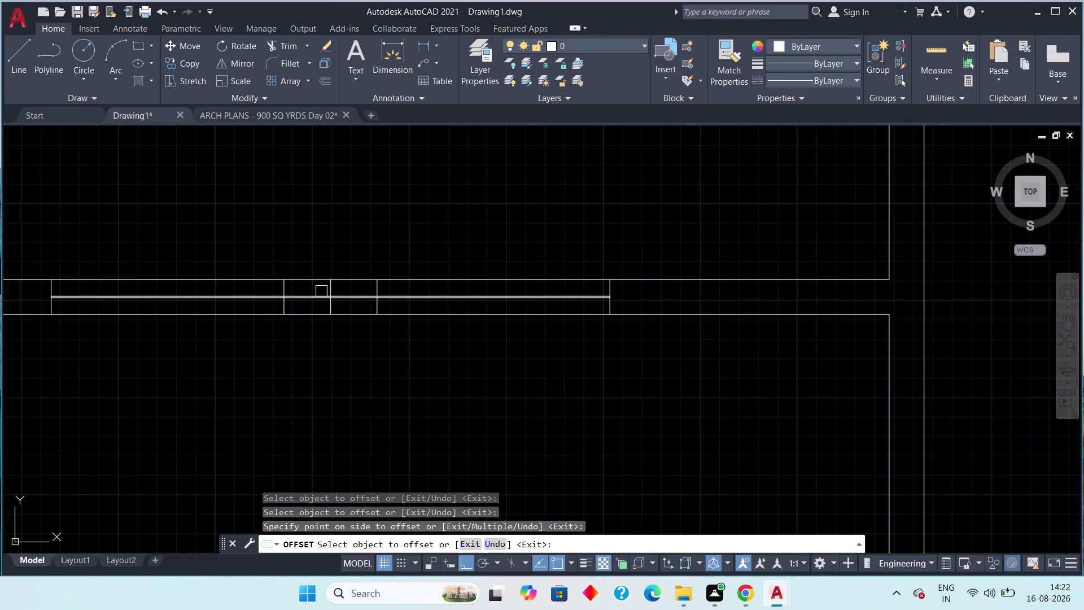
key(Escape)
key(Escape)
middle_drag(323, 307, 367, 313)
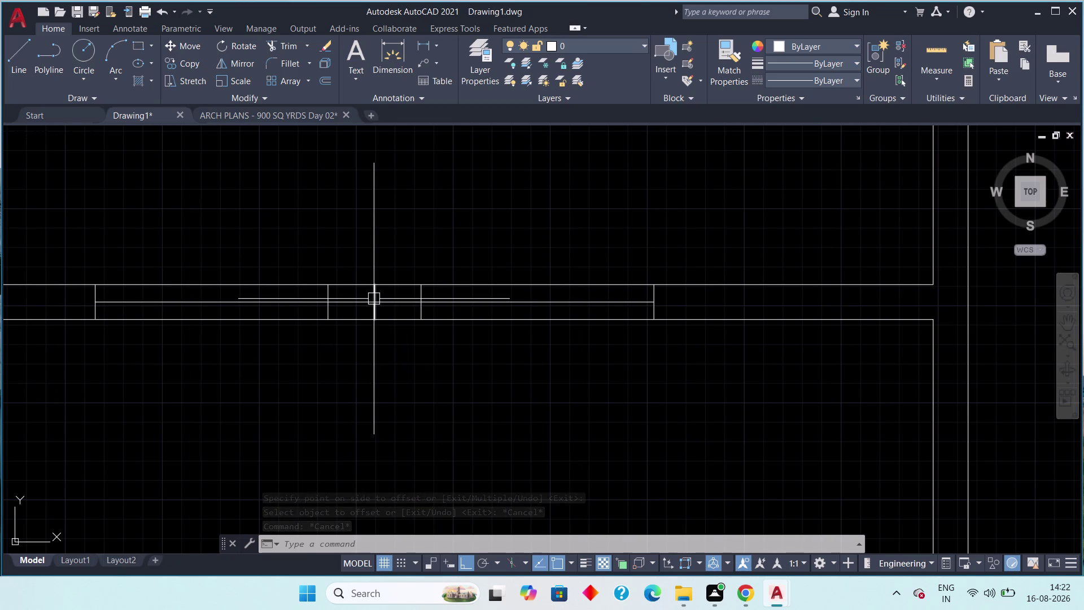
click(374, 296)
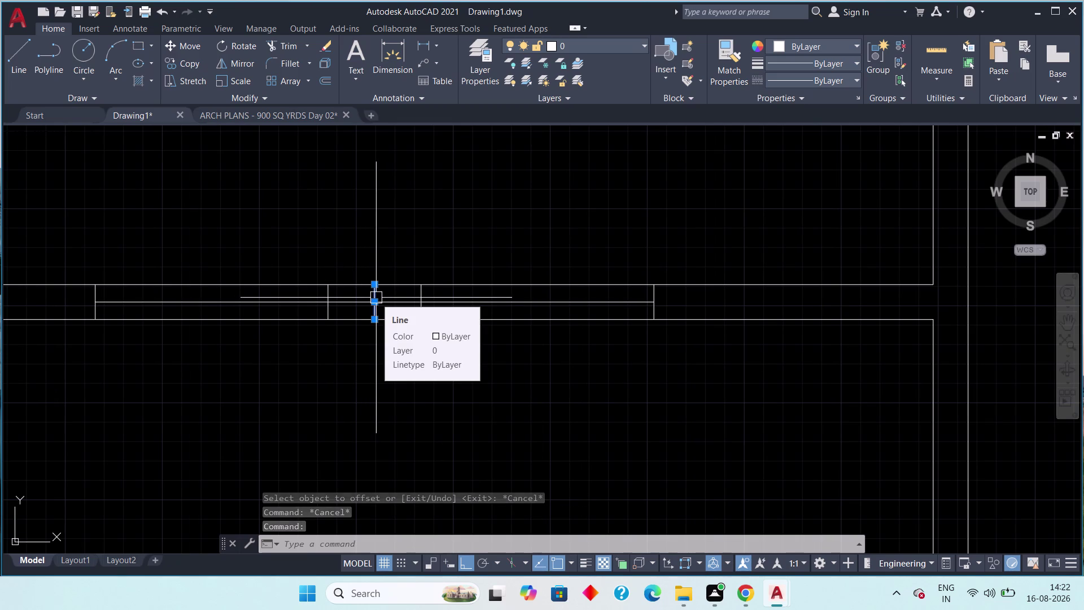
Erase the selected middle guide line of the opening.
key(Delete)
scroll(down, 3)
middle_drag(447, 277, 306, 255)
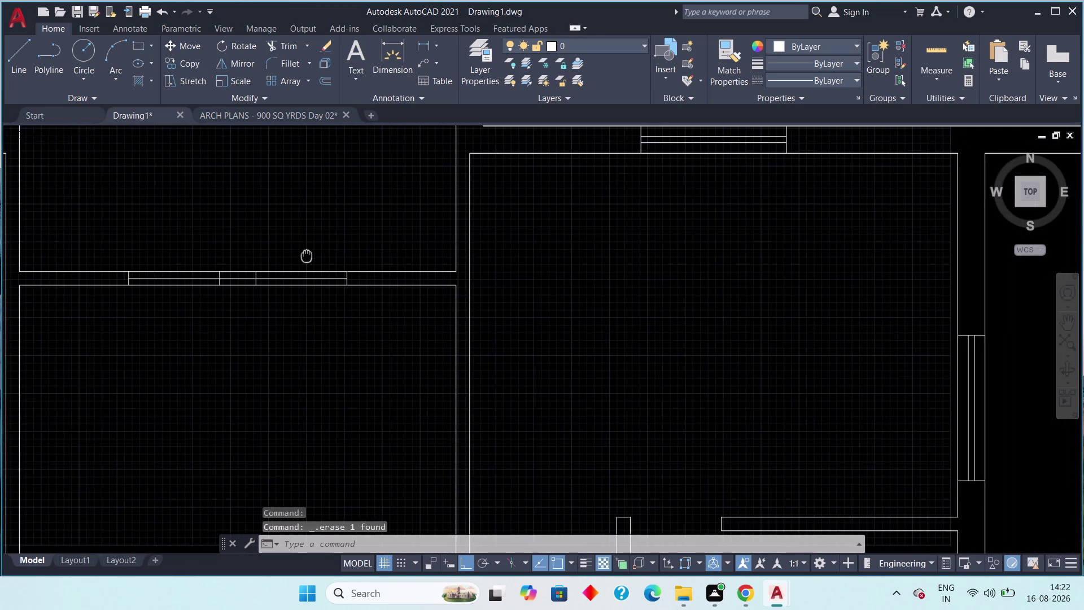
middle_drag(306, 255, 199, 301)
middle_drag(616, 224, 281, 277)
scroll(down, 3)
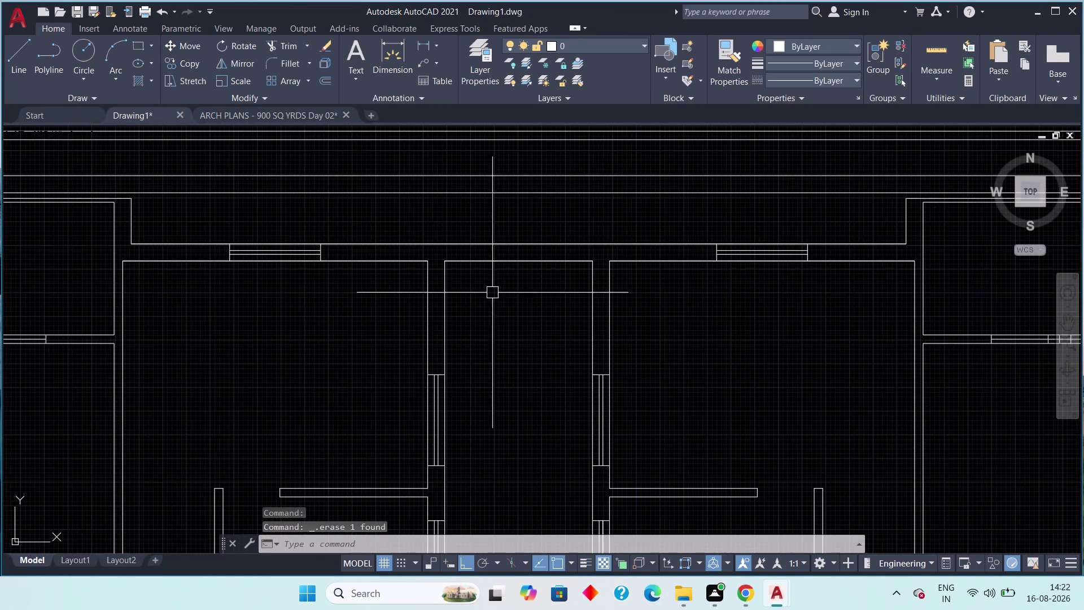
middle_drag(740, 273, 327, 256)
scroll(up, 3)
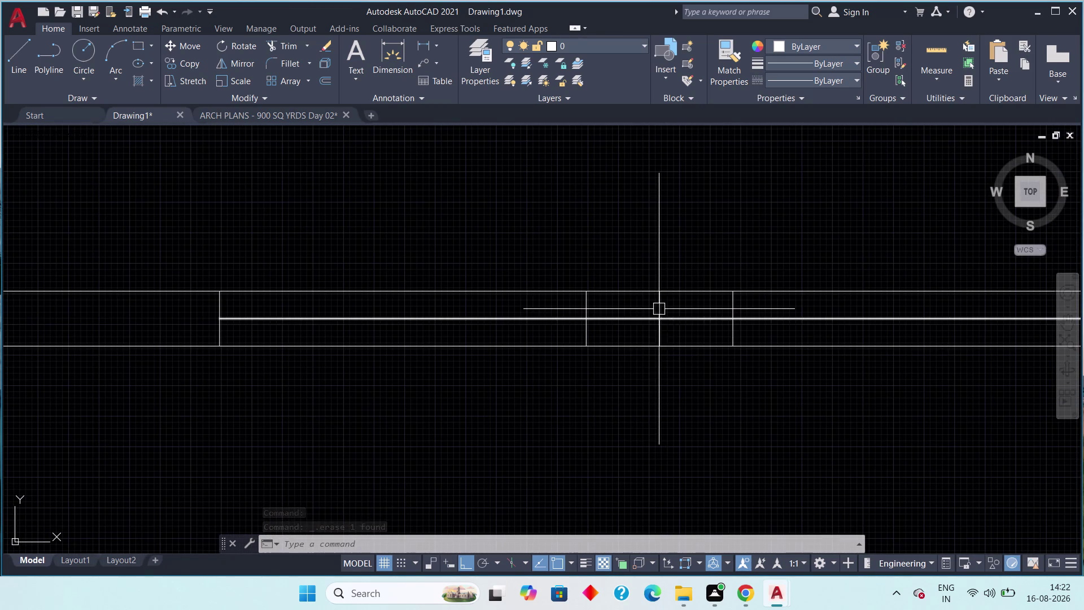
Delete a selected line at another wall opening.
click(659, 309)
key(Delete)
scroll(down, 3)
middle_drag(646, 395, 615, 299)
scroll(down, 3)
middle_drag(588, 388, 567, 241)
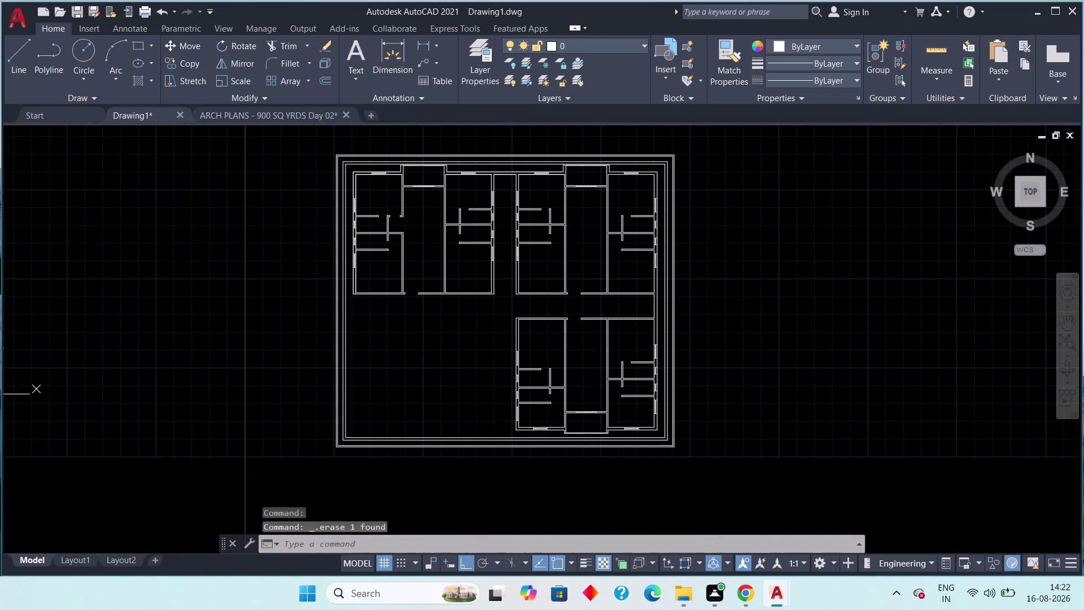
middle_drag(581, 403, 568, 332)
scroll(up, 3)
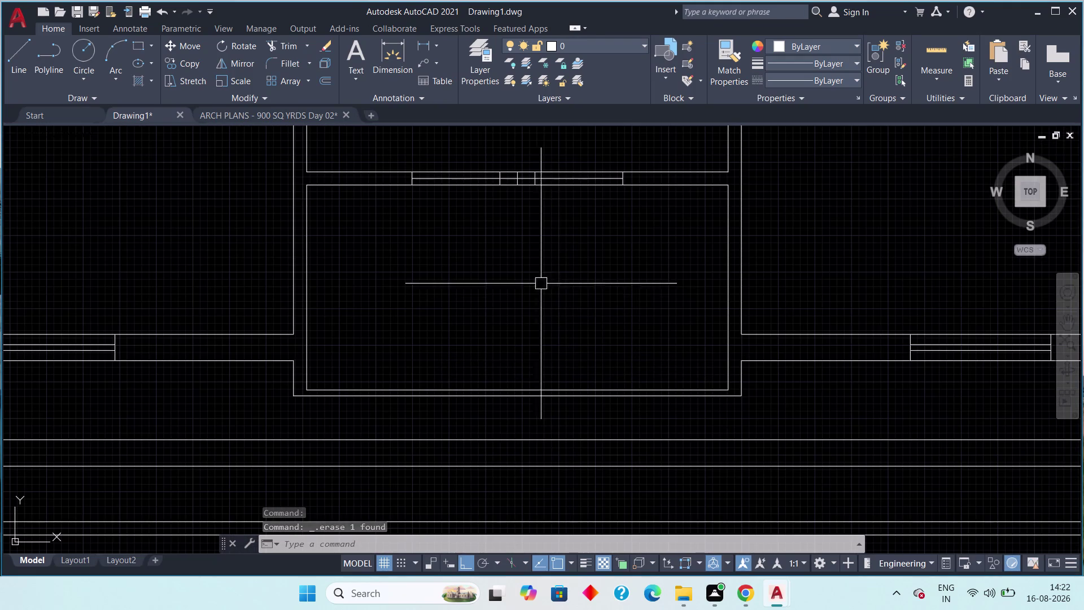
middle_drag(531, 274, 518, 362)
scroll(up, 3)
Window-select and delete leftover lines inside the offset opening.
click(471, 295)
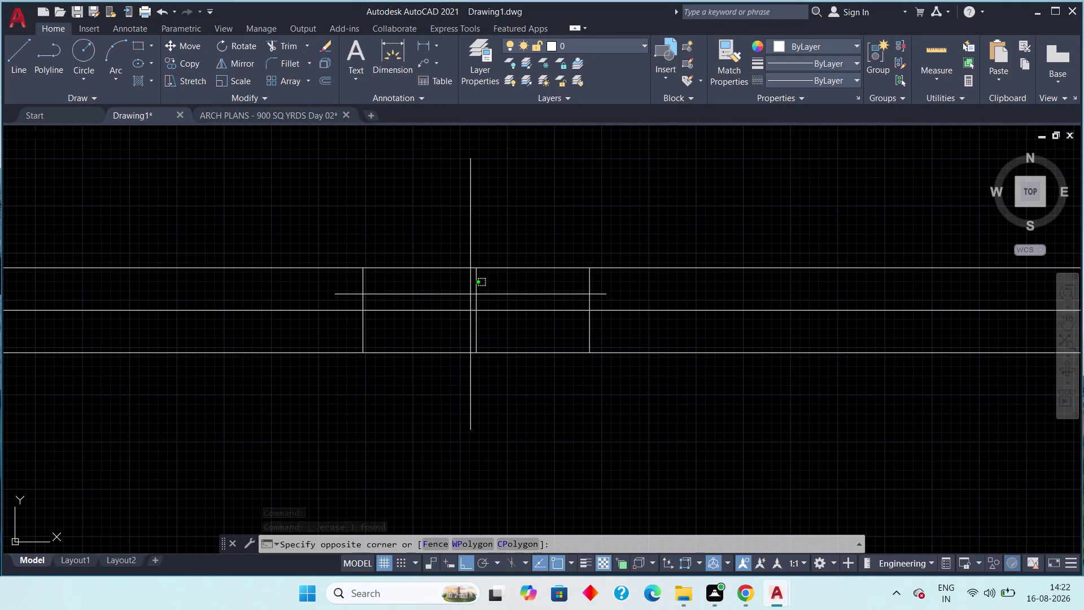
click(485, 289)
click(476, 292)
key(Delete)
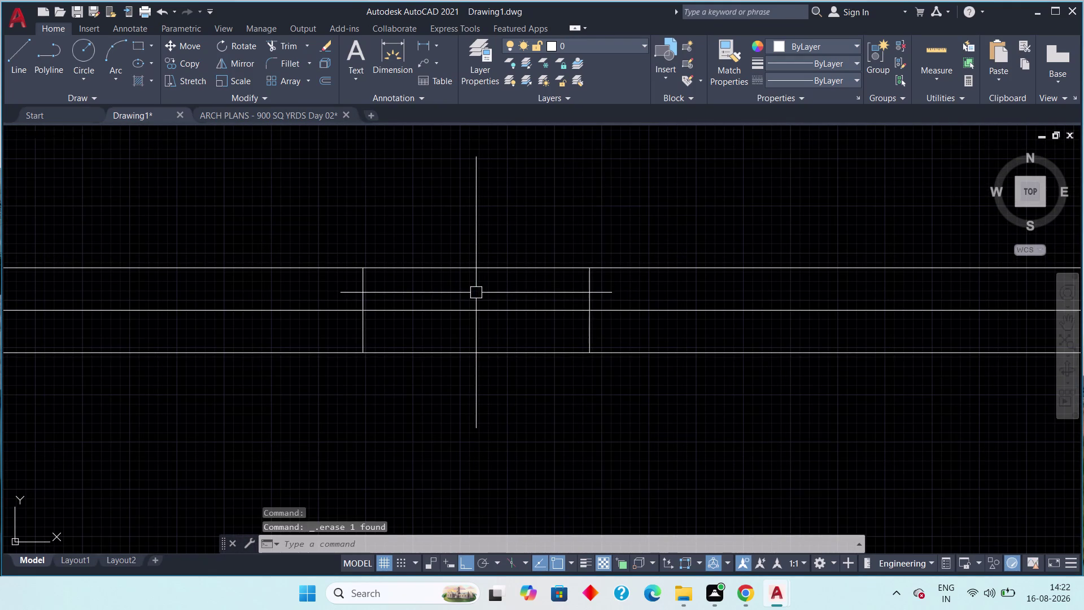
Recenter the opening and start the TRIM command with TR.
middle_drag(460, 300, 527, 303)
scroll(down, 3)
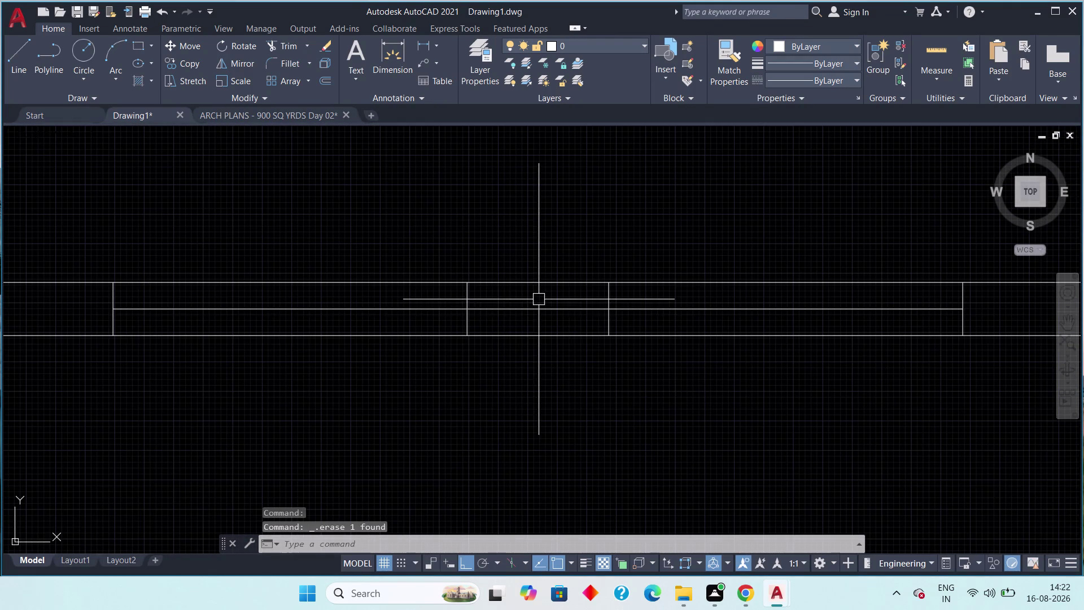
key(t)
text(r)
key(space)
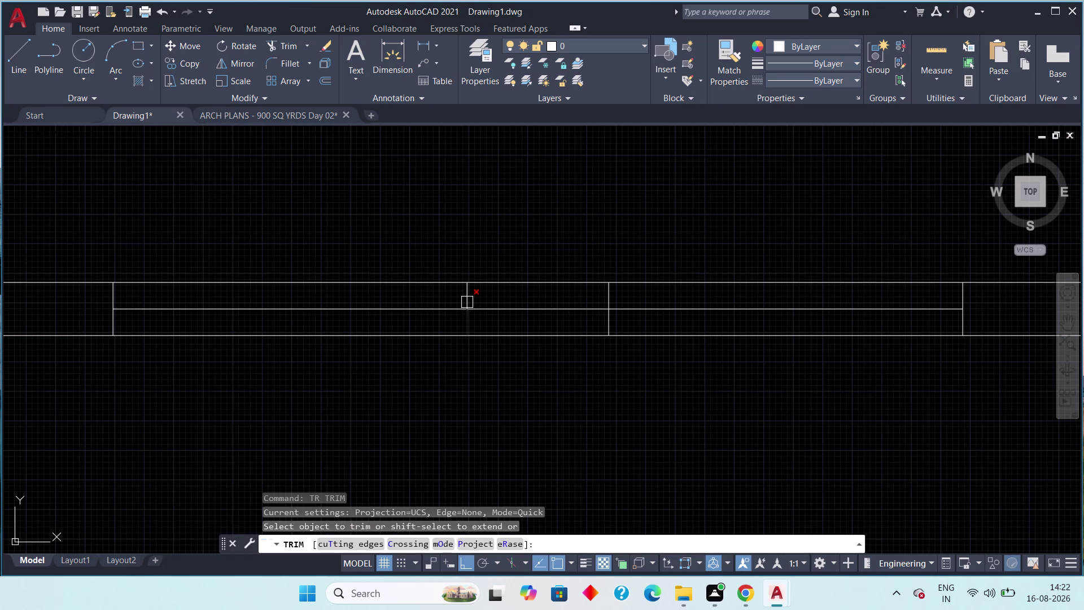
click(469, 298)
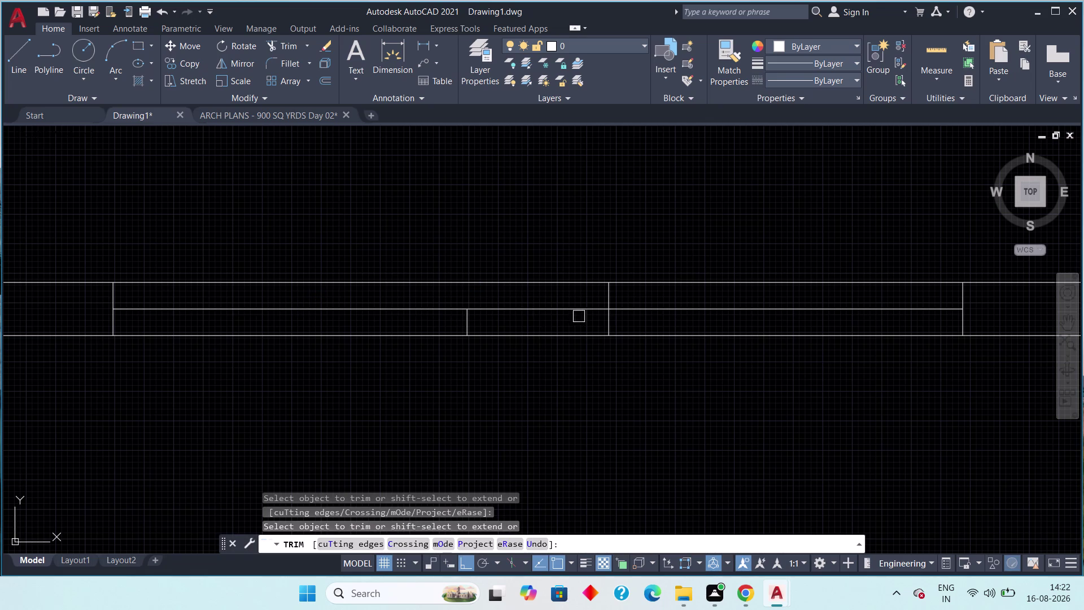
click(612, 317)
scroll(down, 3)
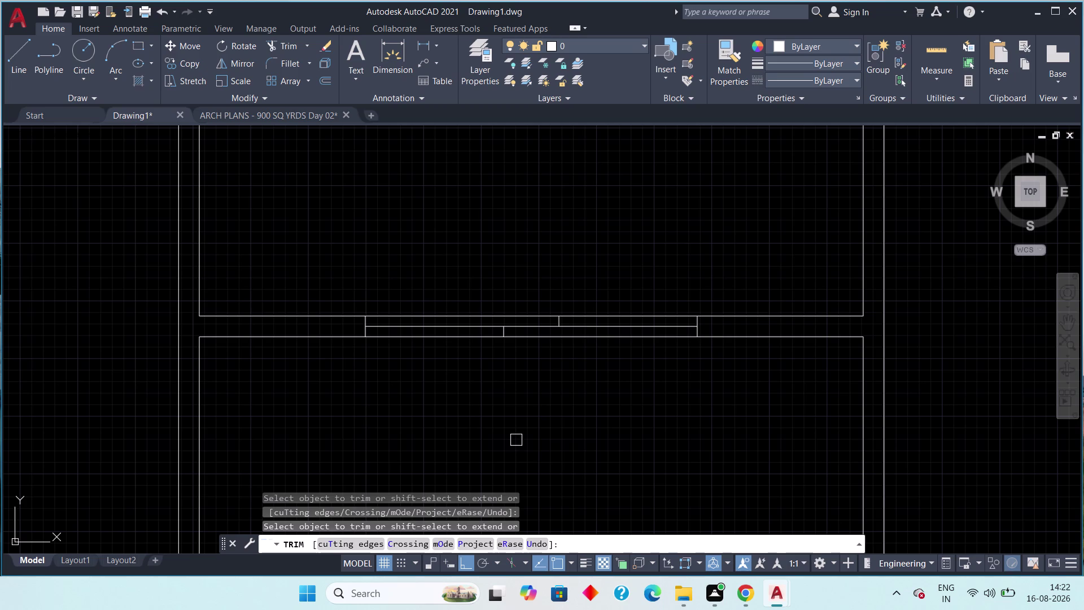
scroll(down, 3)
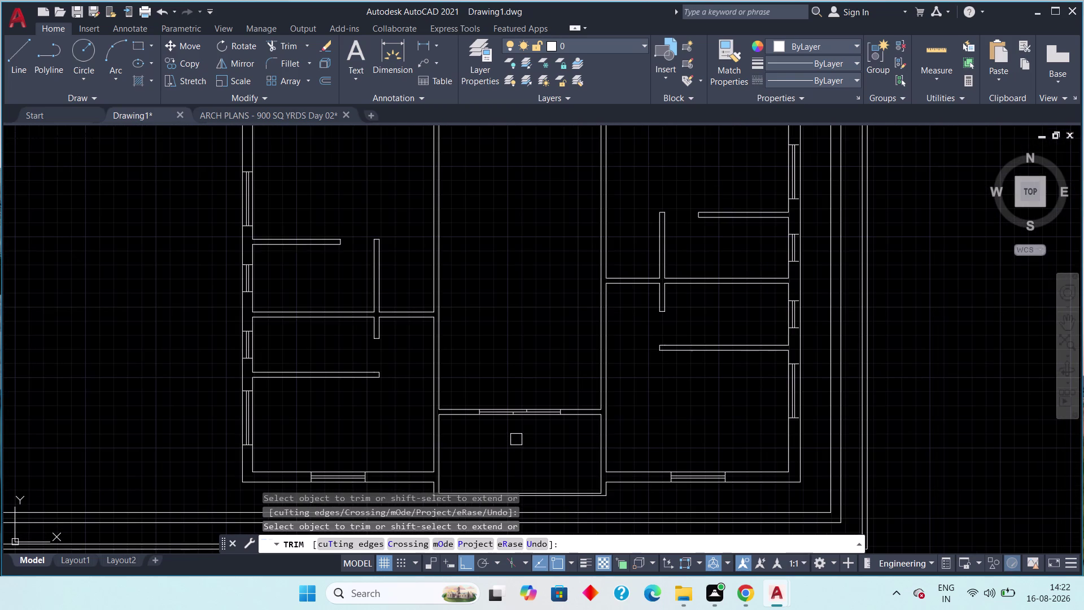
middle_drag(497, 244, 458, 537)
middle_drag(448, 312, 449, 501)
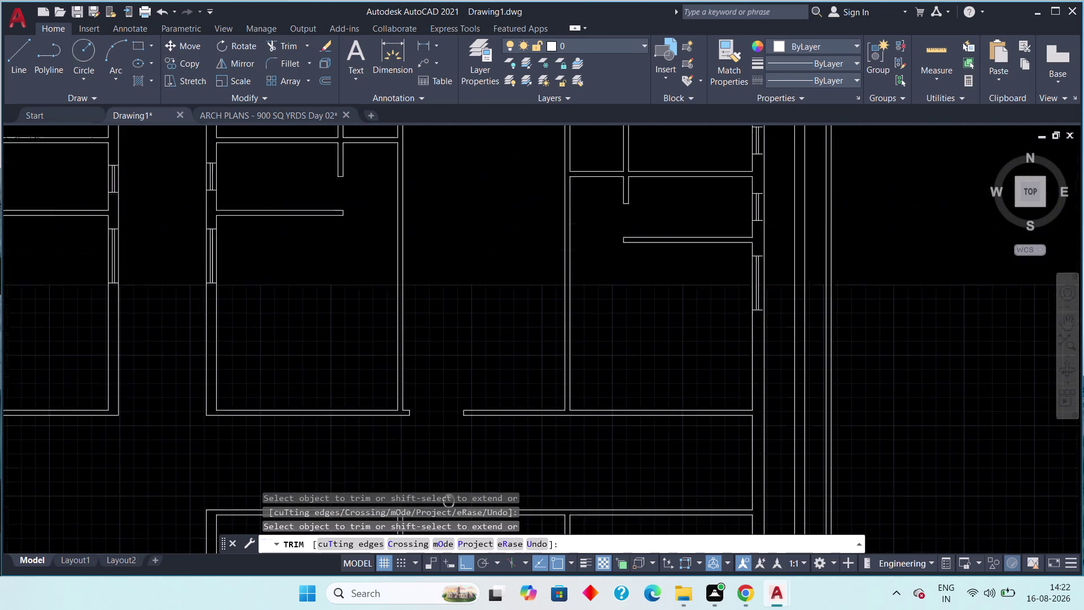
middle_drag(449, 501, 449, 514)
middle_drag(515, 275, 510, 530)
middle_drag(485, 420, 485, 530)
scroll(up, 3)
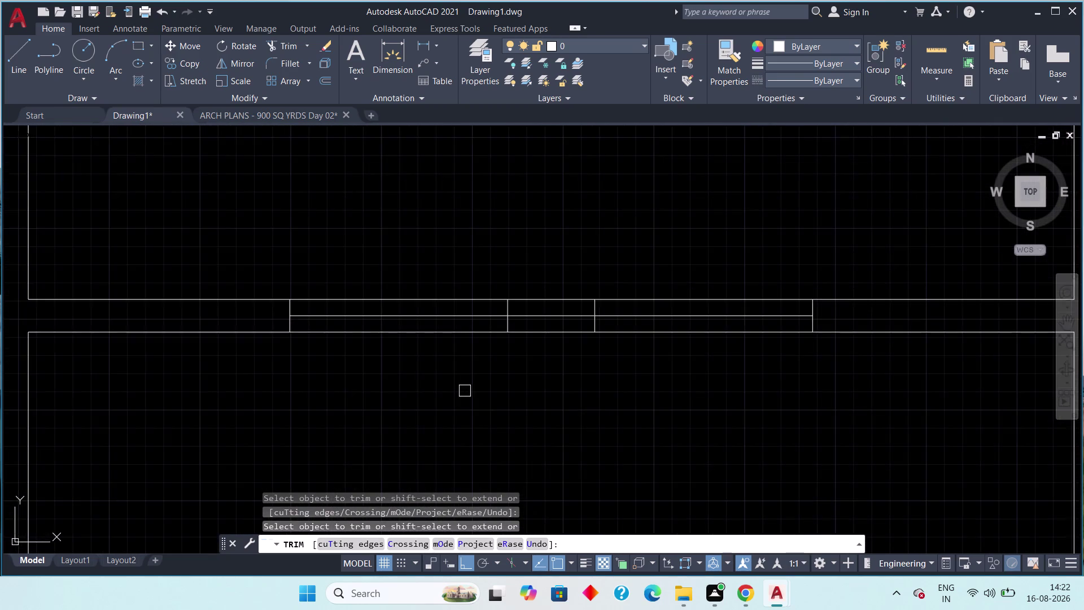
middle_drag(491, 417, 464, 478)
scroll(up, 3)
click(426, 368)
scroll(down, 3)
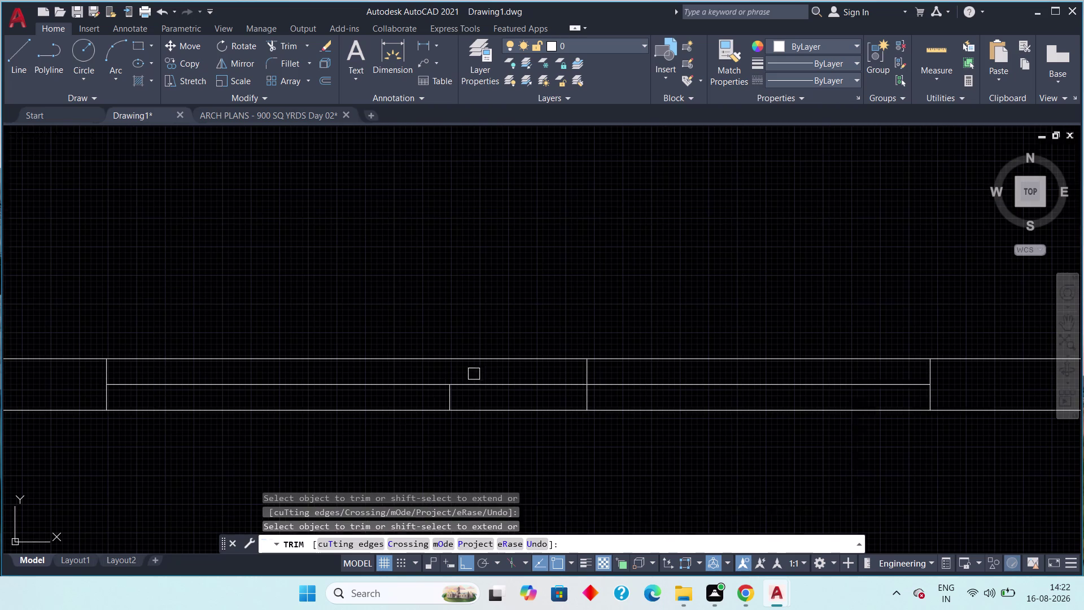
click(585, 400)
scroll(down, 3)
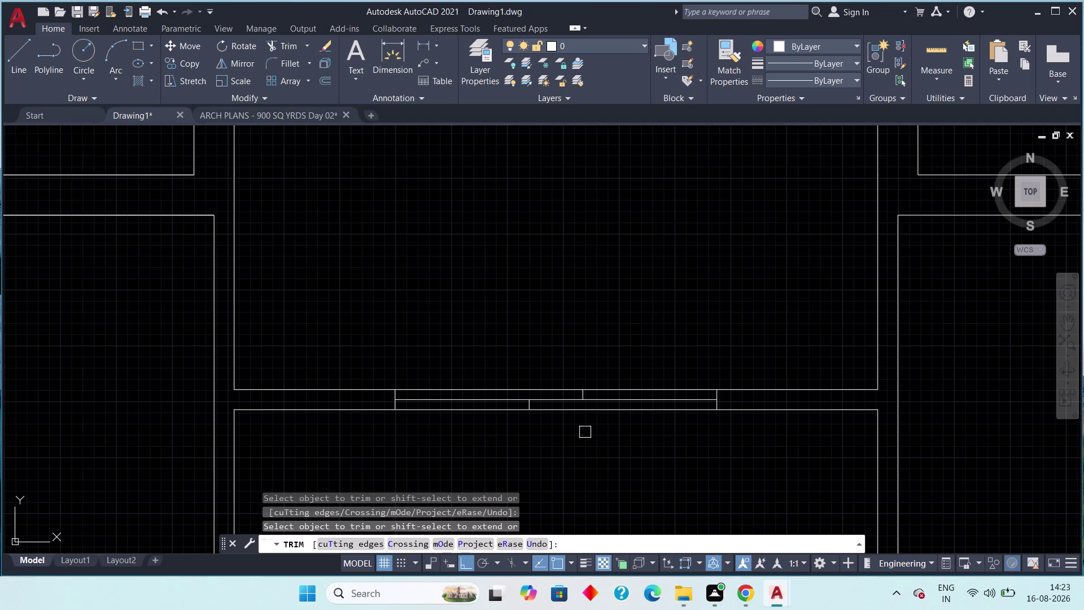
scroll(down, 3)
middle_drag(567, 471, 541, 386)
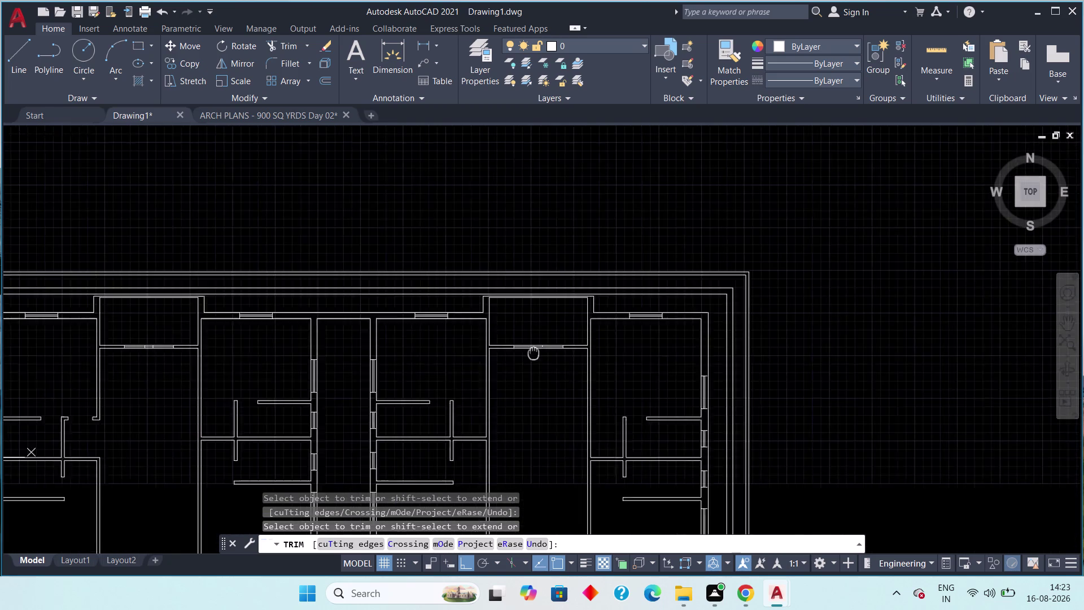
middle_drag(541, 387, 505, 151)
middle_drag(509, 402, 494, 165)
middle_drag(490, 349, 488, 285)
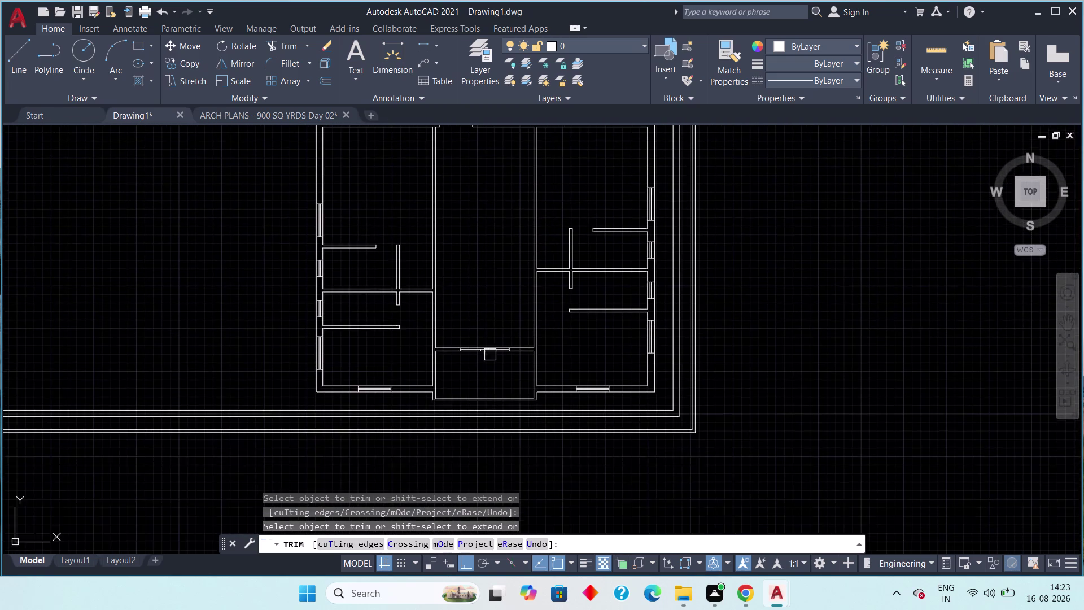
scroll(up, 3)
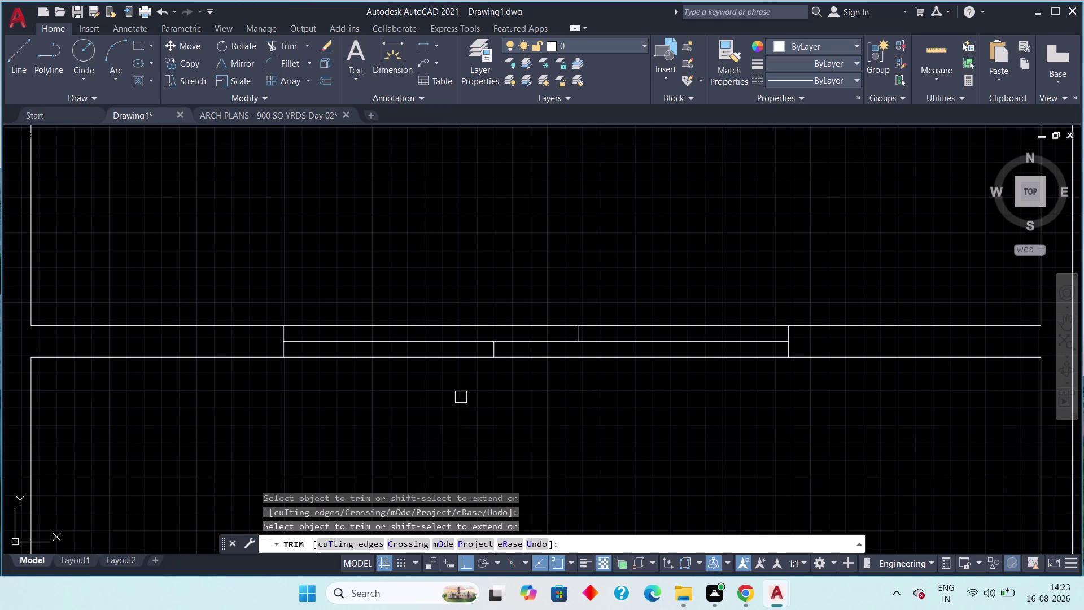
click(449, 363)
click(634, 322)
scroll(down, 3)
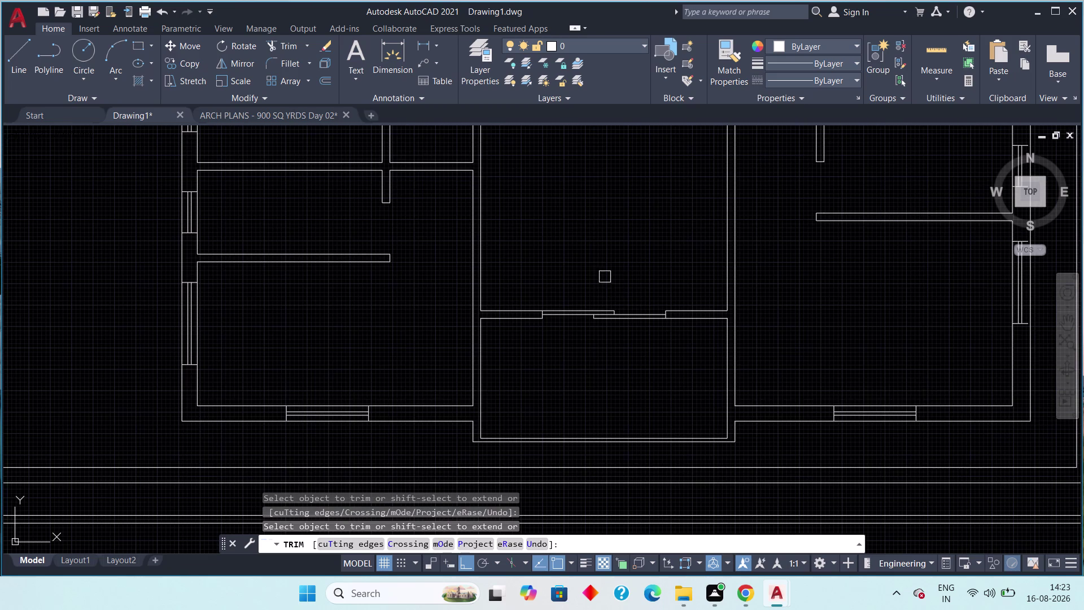
middle_drag(600, 222, 594, 305)
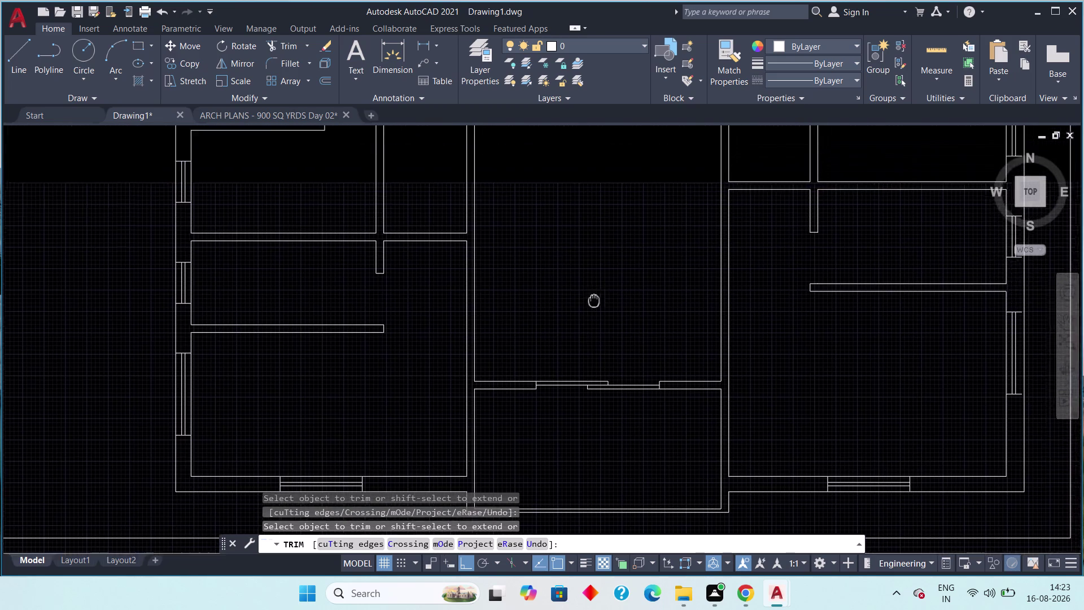
middle_drag(594, 305, 586, 482)
scroll(down, 3)
middle_drag(558, 283, 546, 480)
scroll(down, 3)
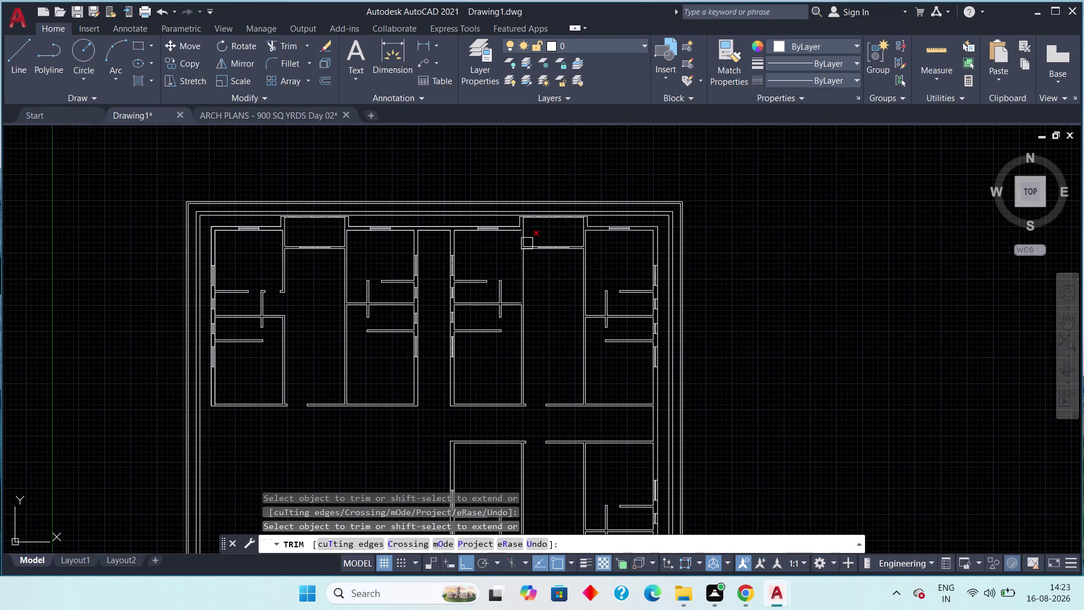
middle_drag(533, 266, 547, 337)
scroll(up, 3)
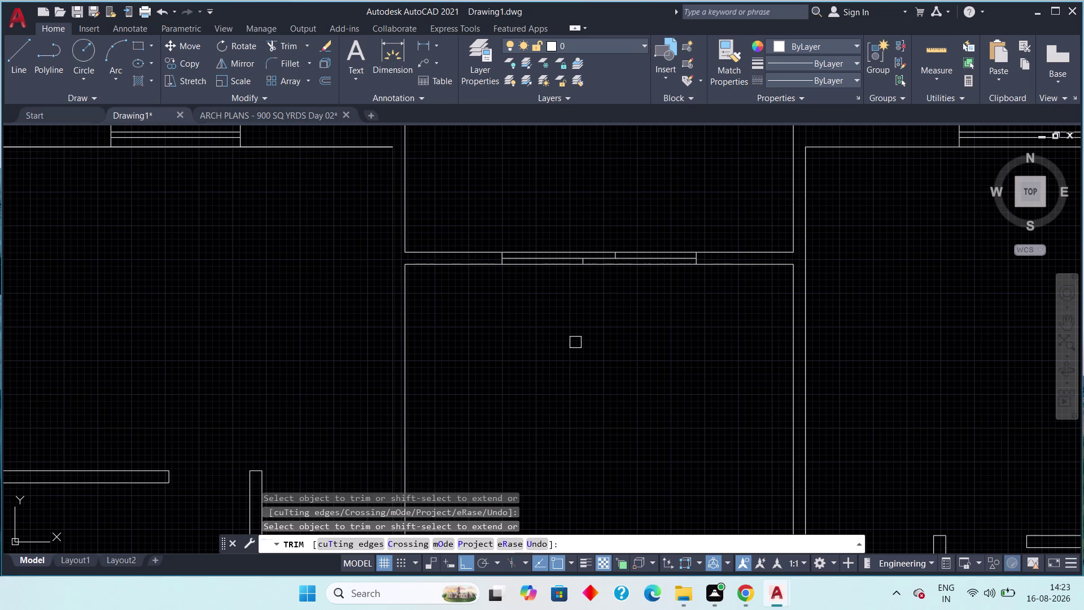
scroll(up, 3)
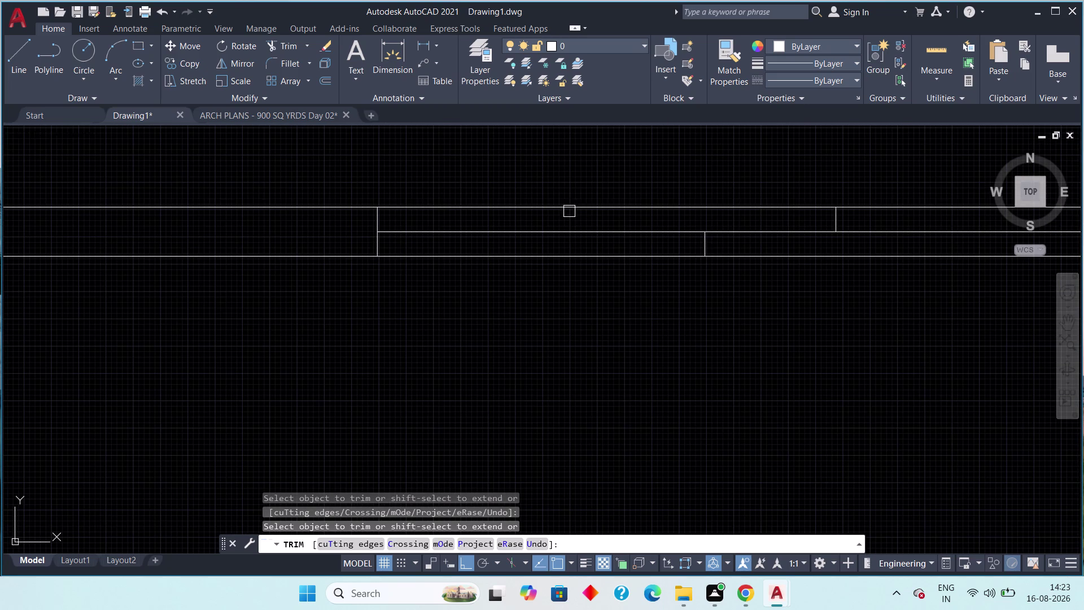
click(565, 207)
click(805, 256)
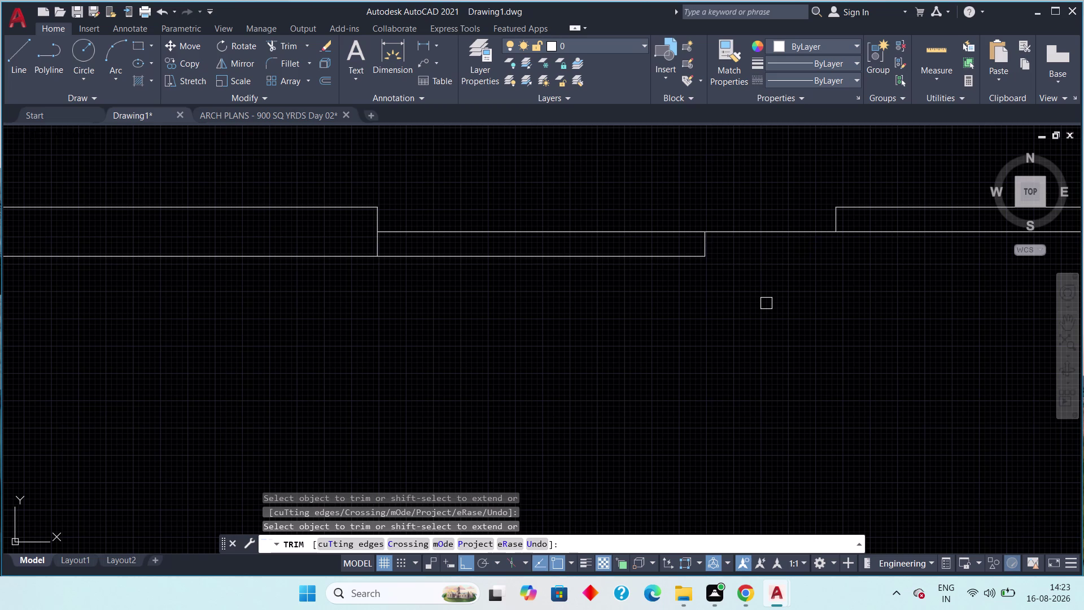
key(ctrl+shift+z)
key(Escape)
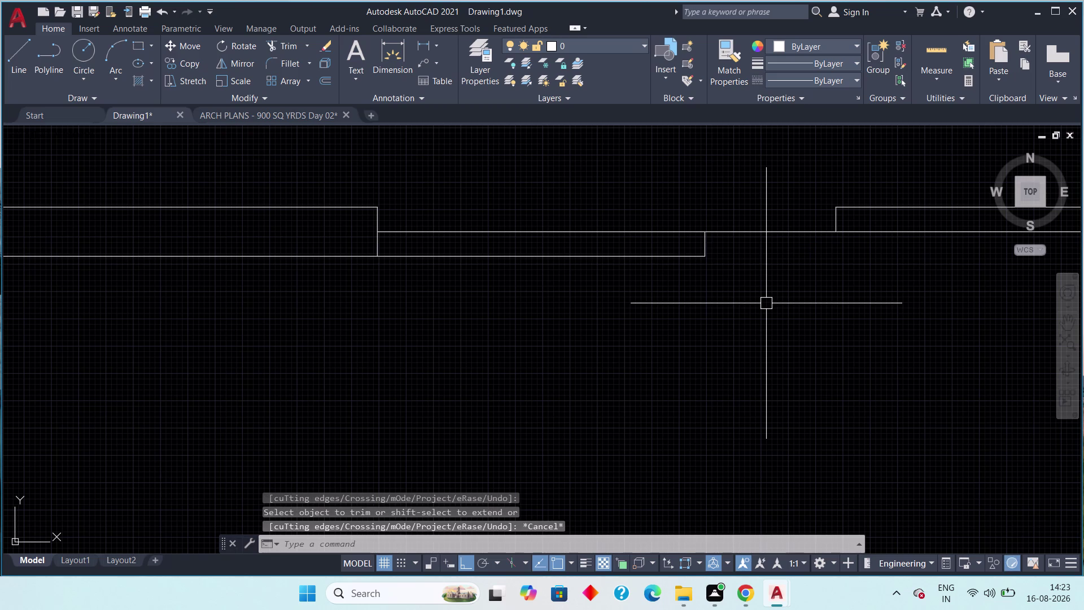
key(ctrl+z)
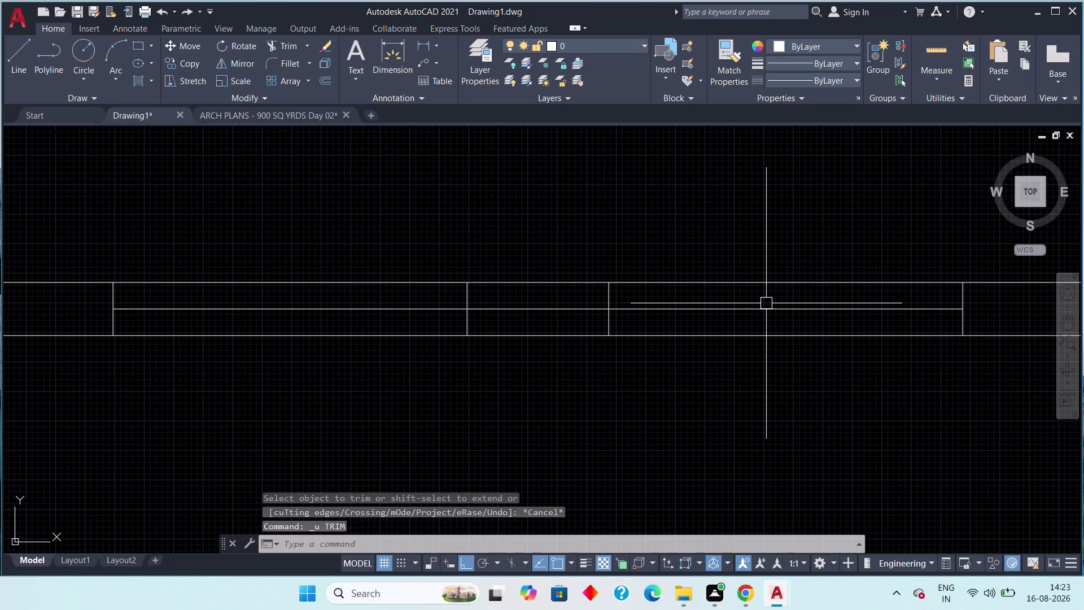
Start Trim (TR) and cut away the wall line pieces inside the first door opening.
scroll(down, 3)
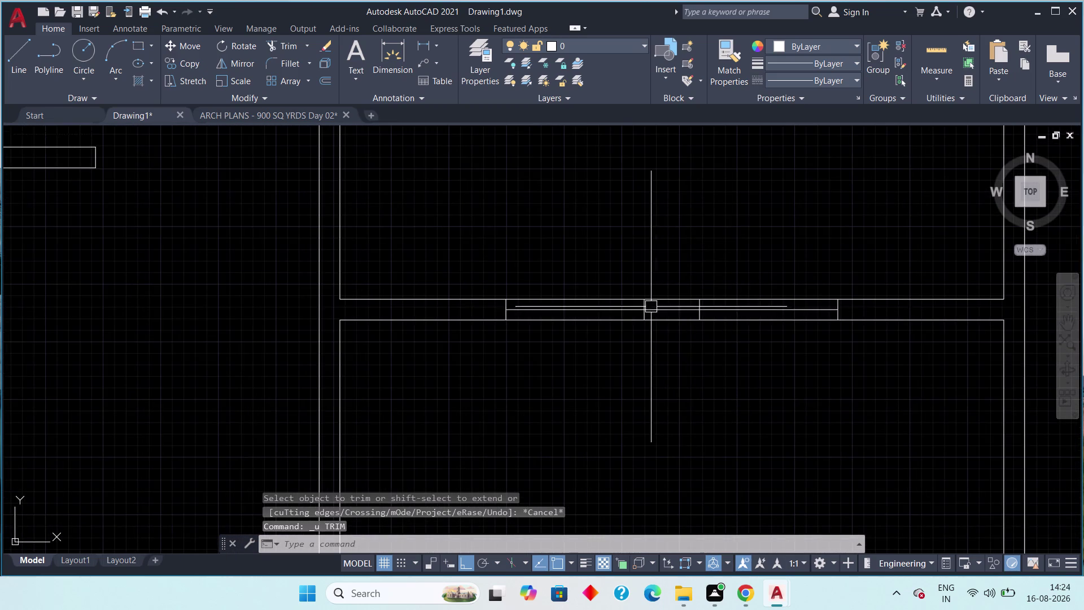
scroll(up, 3)
text(tr)
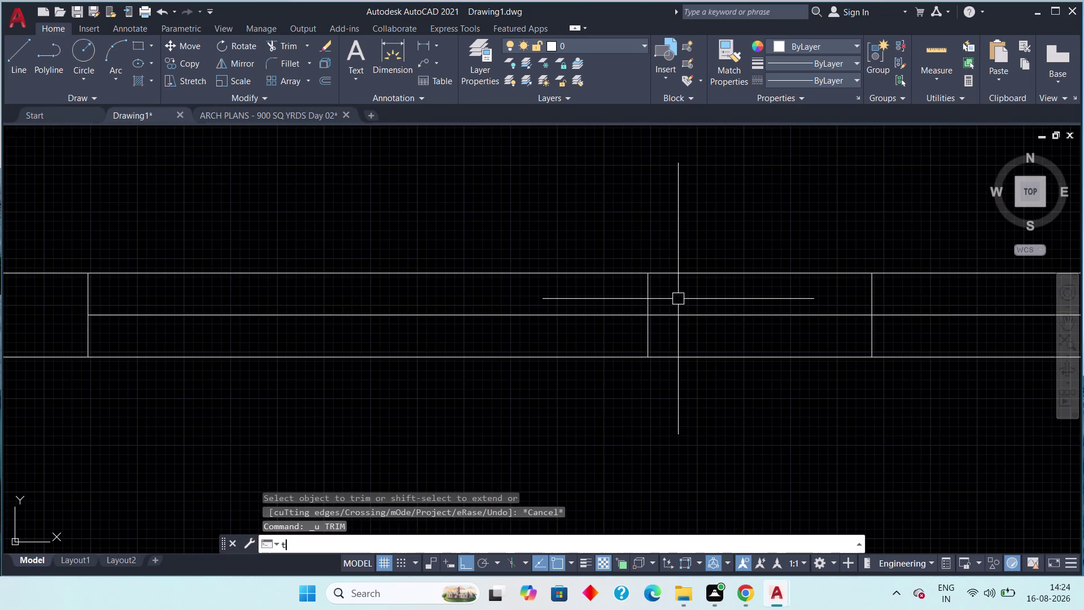
key(space)
scroll(down, 3)
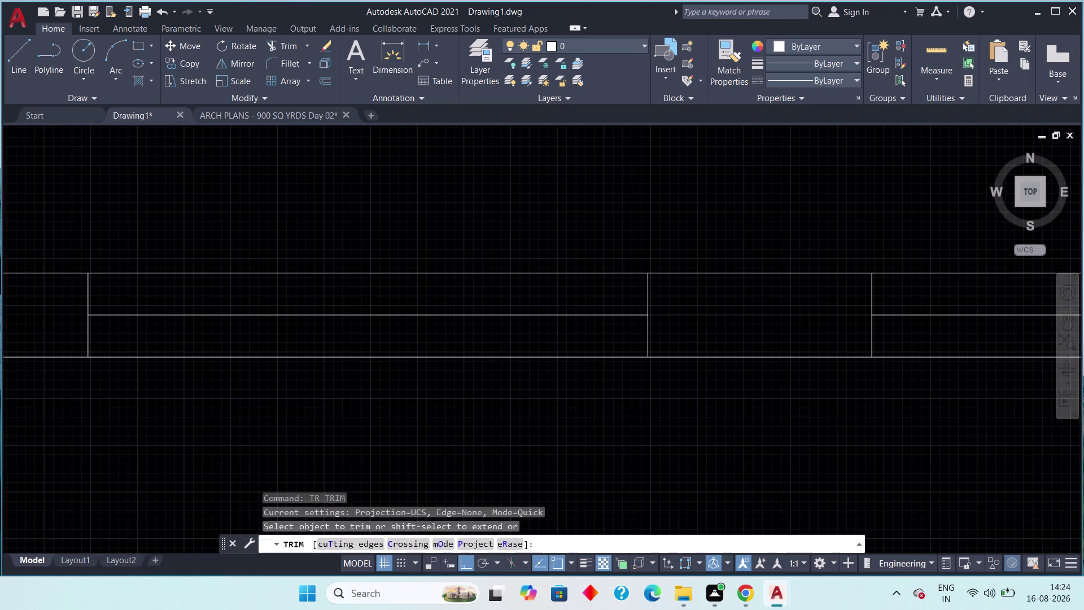
click(806, 301)
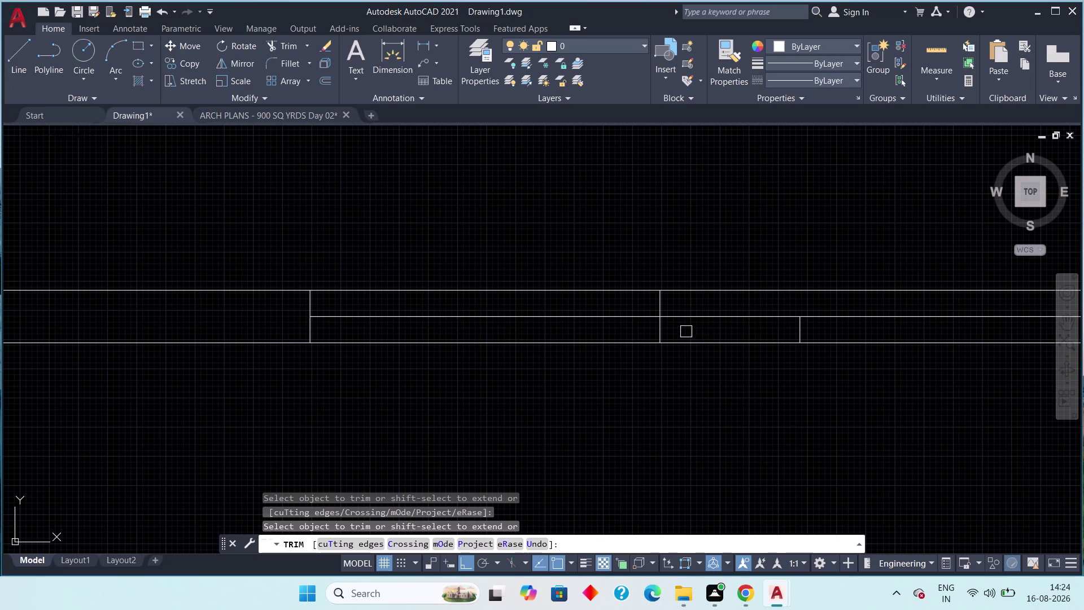
click(666, 333)
click(655, 332)
scroll(down, 3)
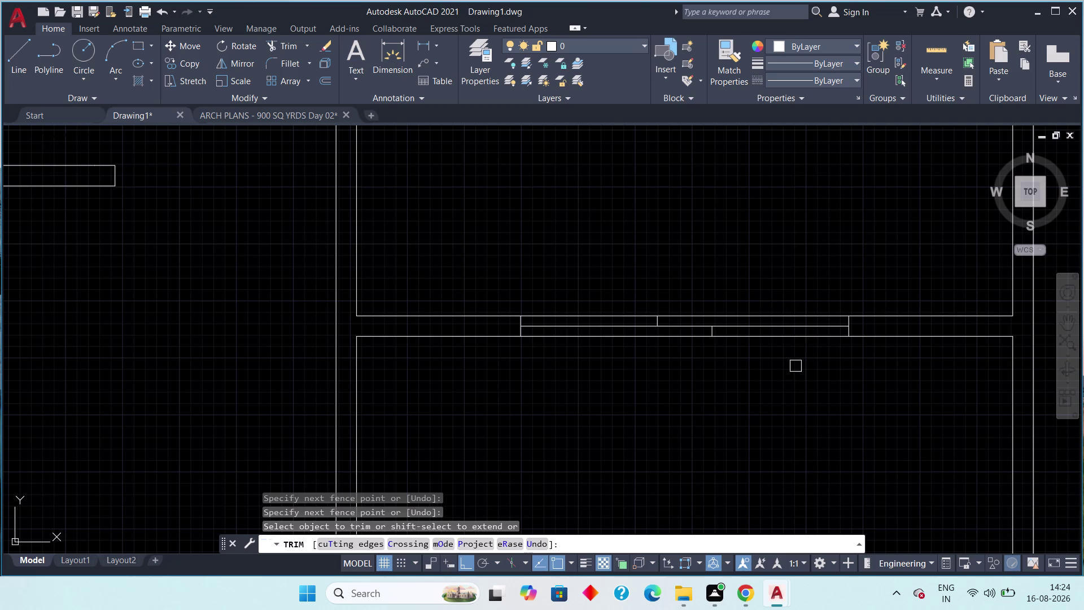
click(776, 342)
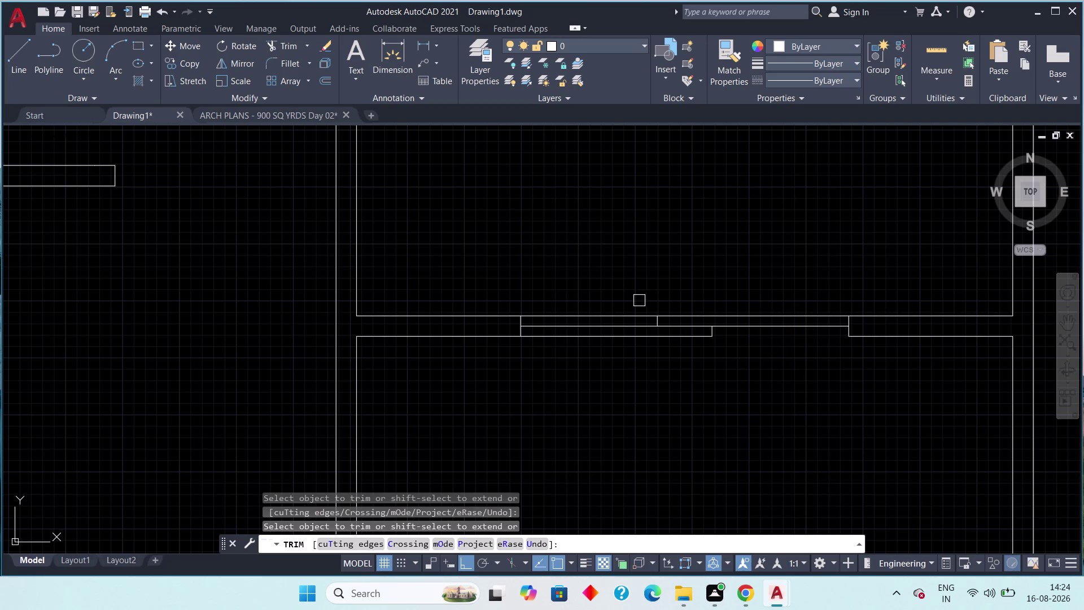
click(636, 312)
scroll(down, 3)
Move to the second opening near the top wall and trim its overlapping wall lines.
middle_drag(637, 287, 671, 301)
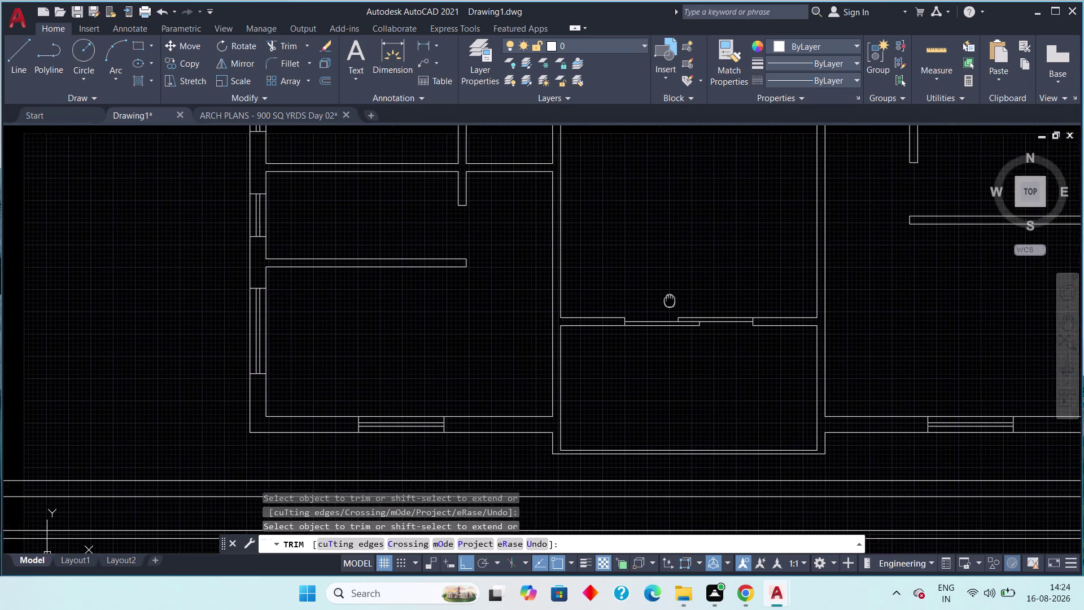
middle_drag(670, 301, 677, 310)
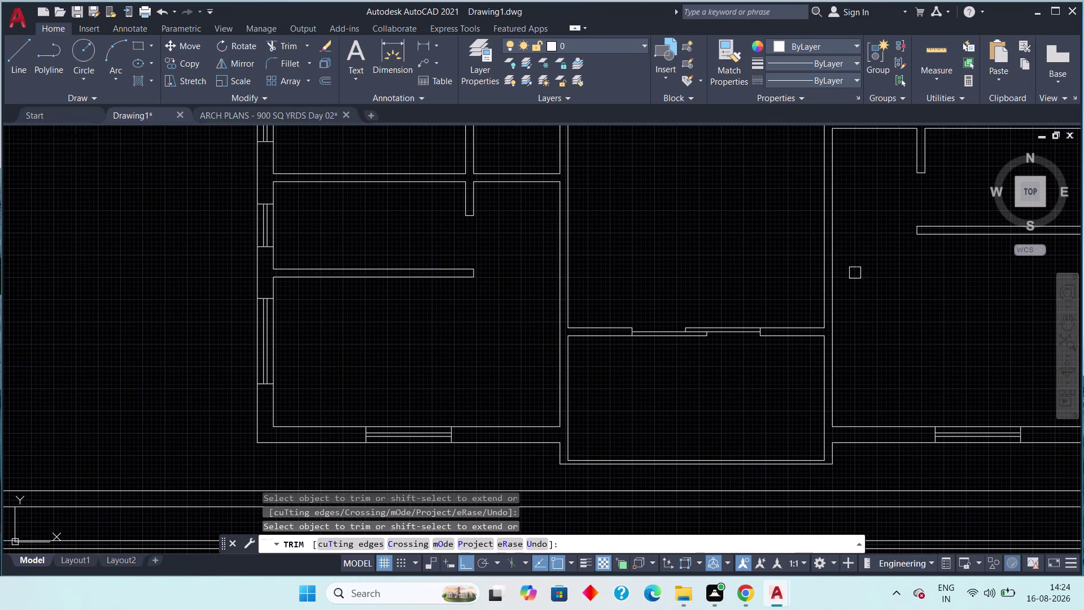
scroll(up, 3)
scroll(down, 3)
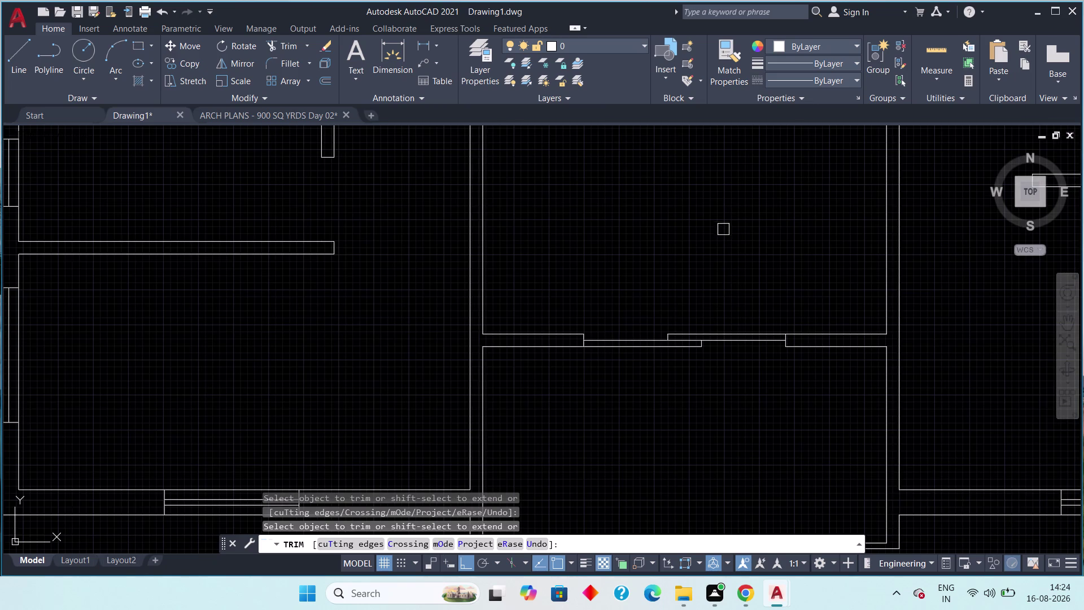
middle_drag(726, 219, 669, 385)
scroll(down, 3)
middle_drag(671, 284, 649, 439)
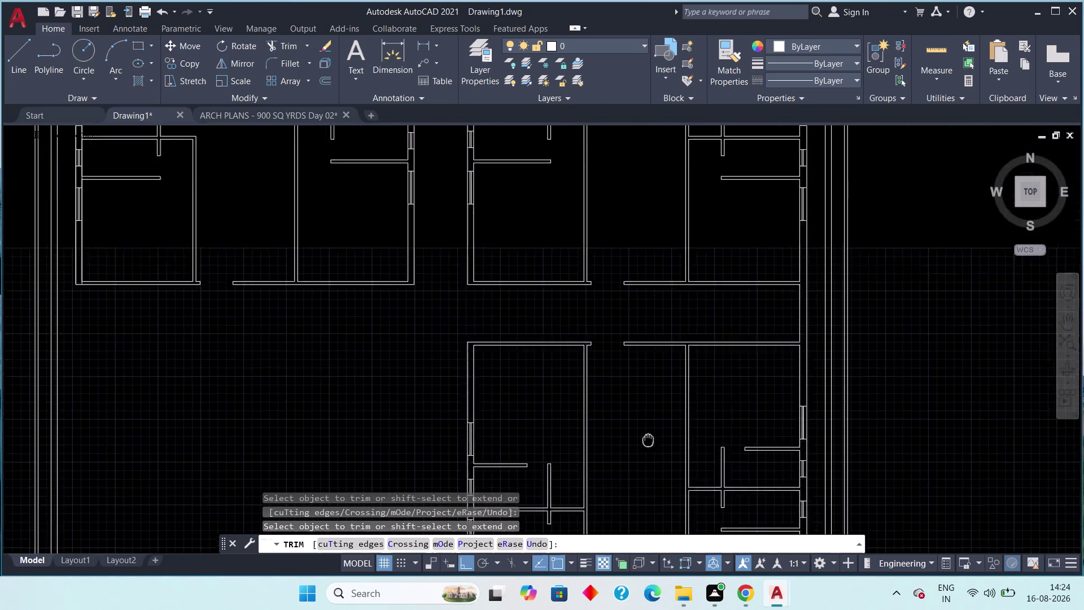
middle_drag(648, 439, 638, 490)
scroll(down, 3)
middle_drag(636, 364, 610, 426)
scroll(up, 3)
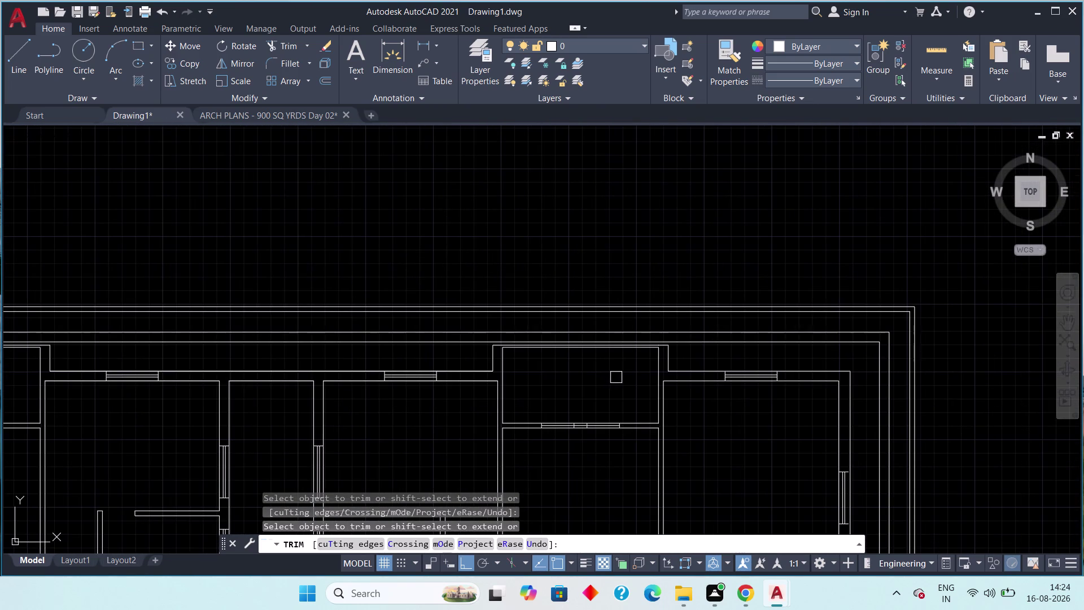
scroll(up, 3)
middle_drag(596, 413, 613, 317)
scroll(up, 3)
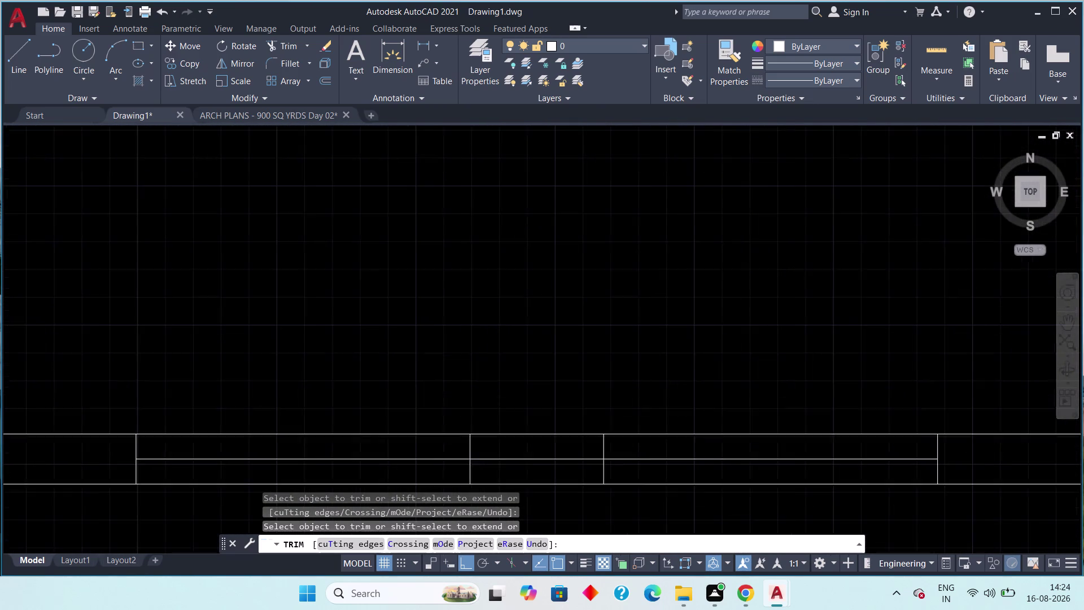
middle_drag(584, 373, 650, 315)
click(534, 388)
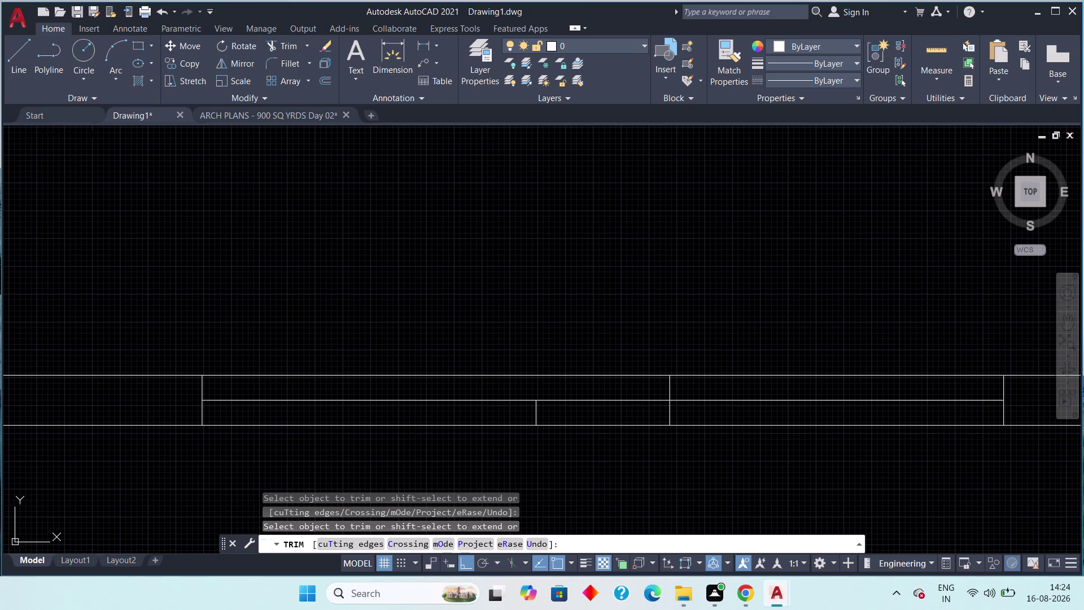
click(670, 414)
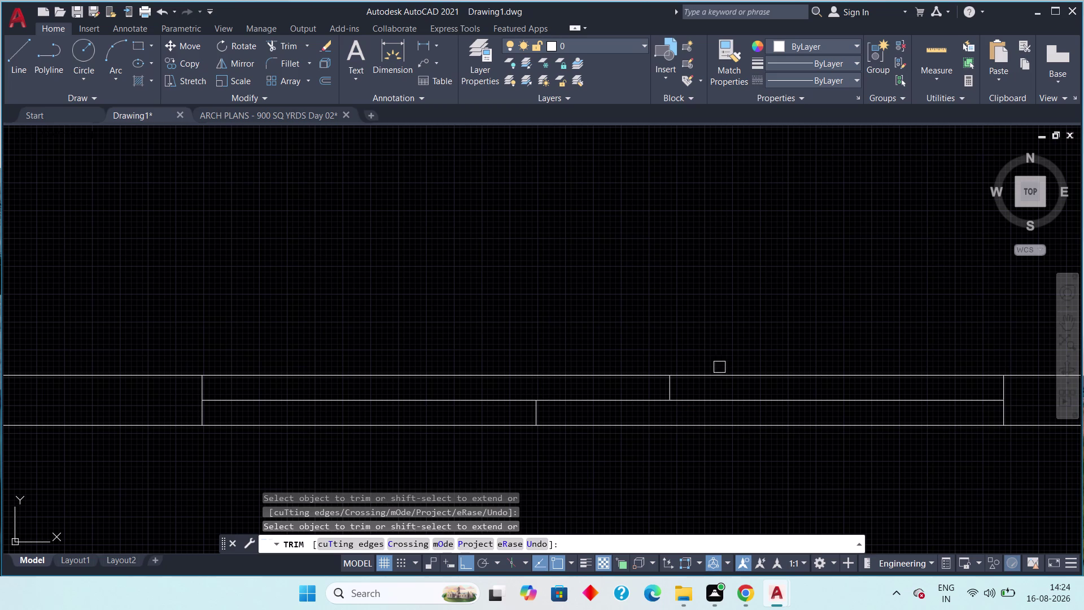
click(722, 372)
click(455, 427)
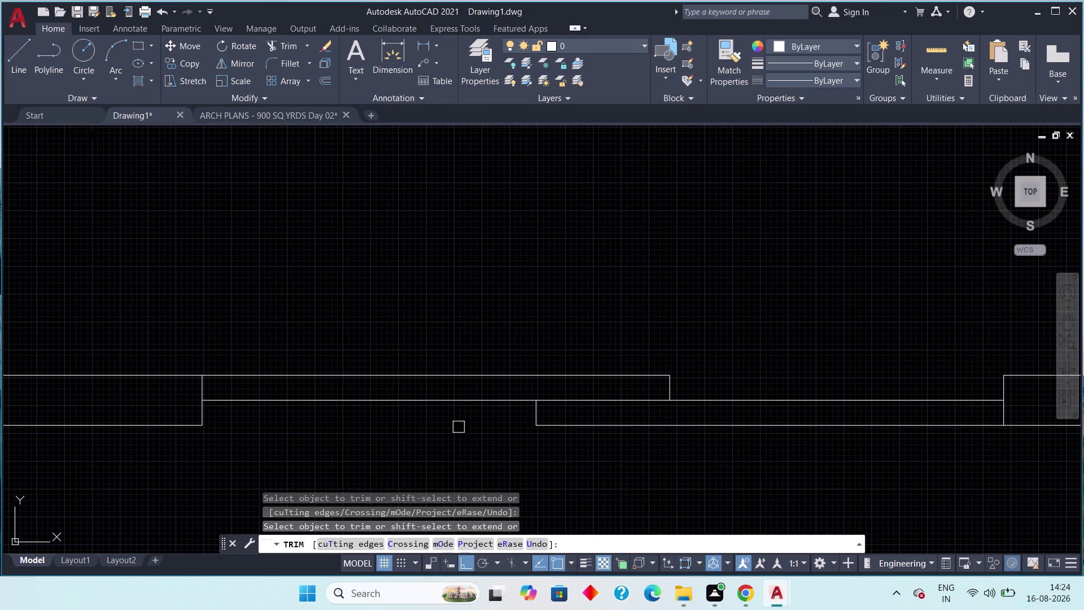
Move to the third opening and trim away its remaining wall segments.
scroll(down, 3)
middle_drag(459, 430, 585, 423)
scroll(down, 3)
middle_drag(417, 439, 746, 454)
middle_drag(486, 454, 777, 398)
scroll(down, 3)
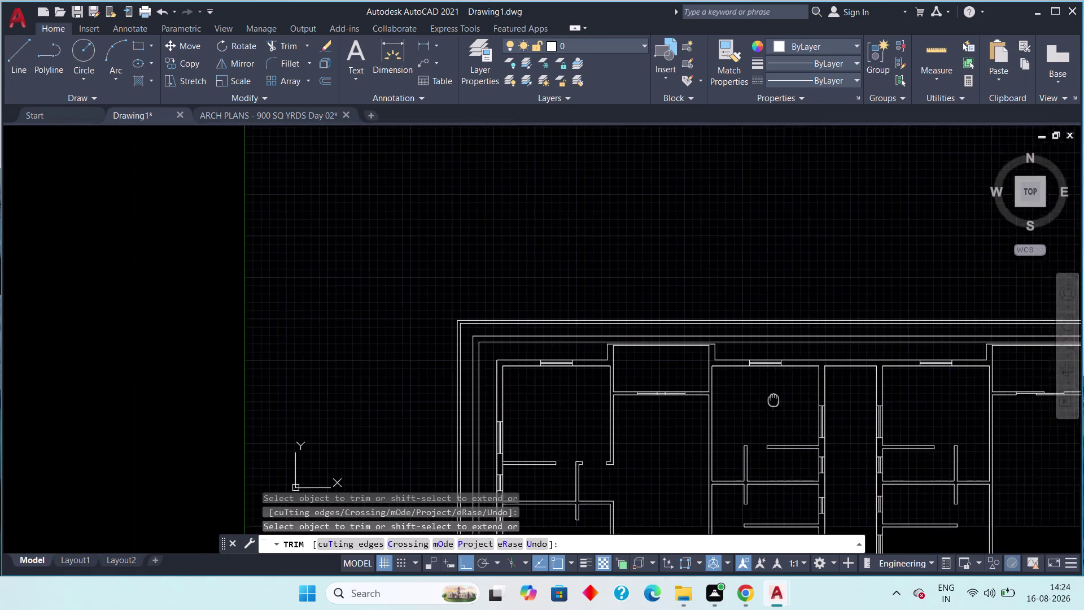
middle_drag(778, 398, 791, 395)
scroll(up, 3)
scroll(up, 3)
middle_drag(835, 439, 459, 477)
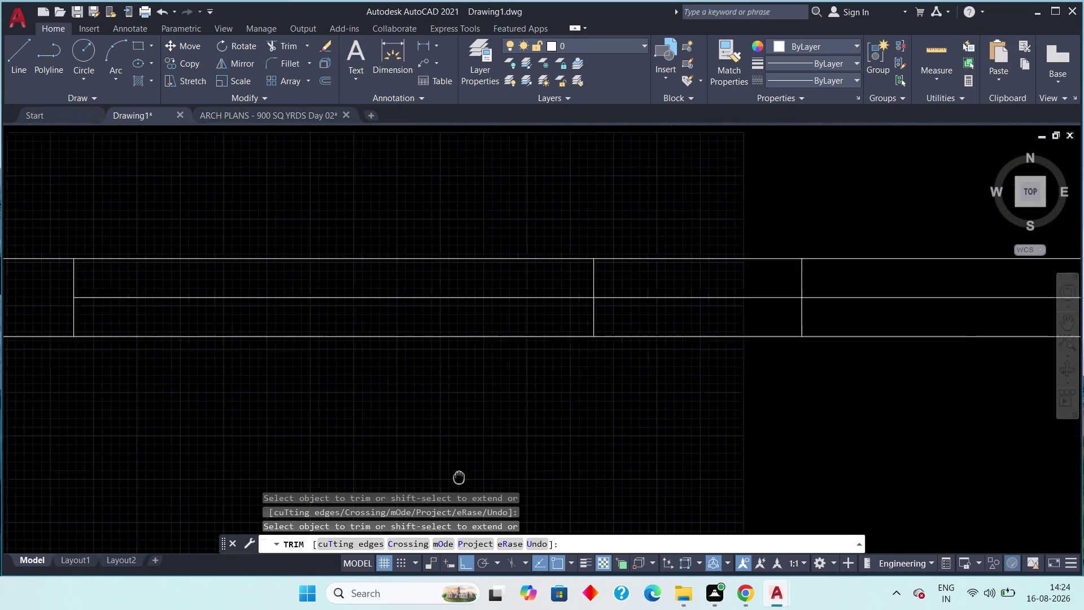
middle_drag(459, 477, 433, 499)
click(559, 303)
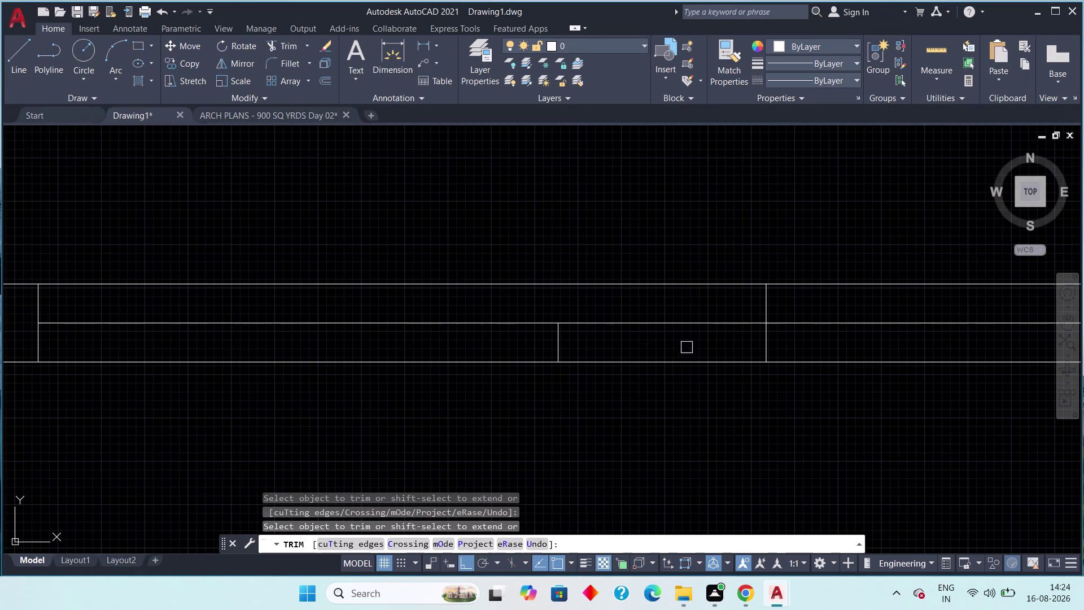
click(768, 344)
scroll(down, 3)
click(493, 383)
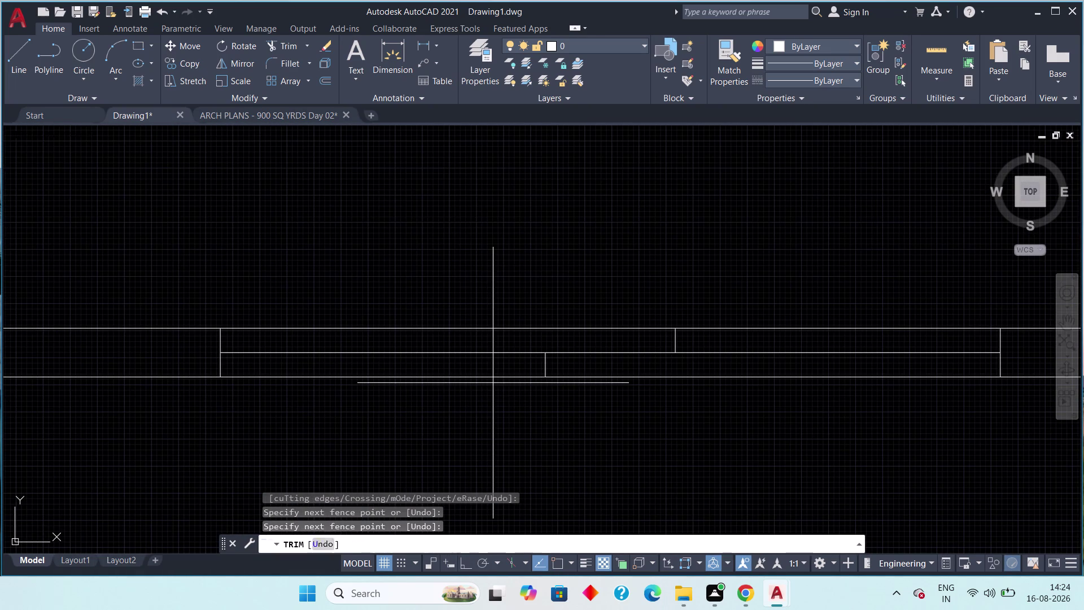
click(493, 374)
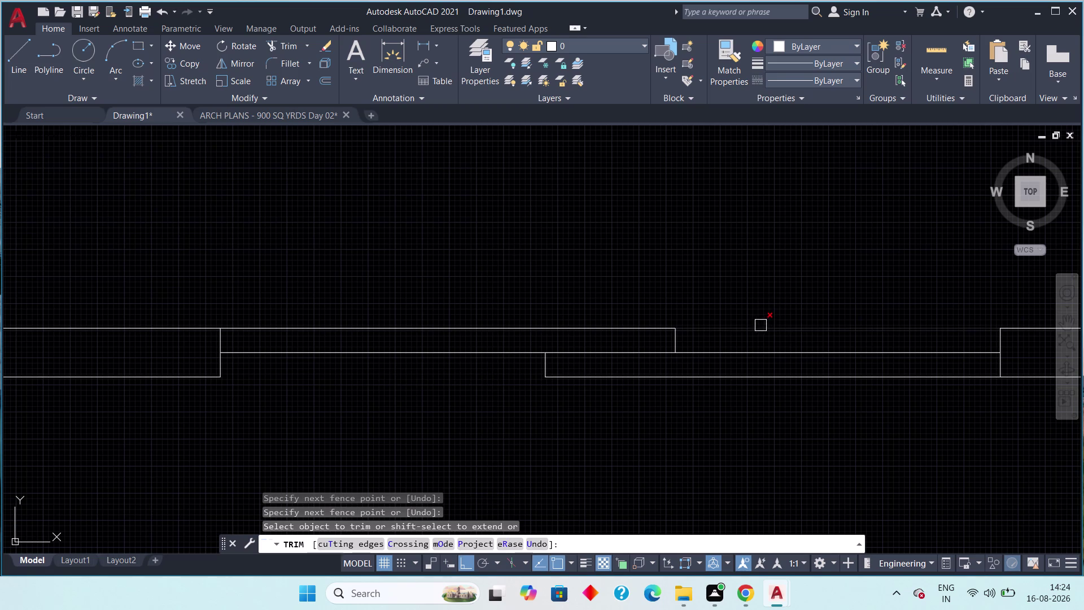
click(756, 331)
Look over the trimmed openings in the upper rooms and end the Trim command.
scroll(down, 3)
middle_drag(676, 410, 617, 374)
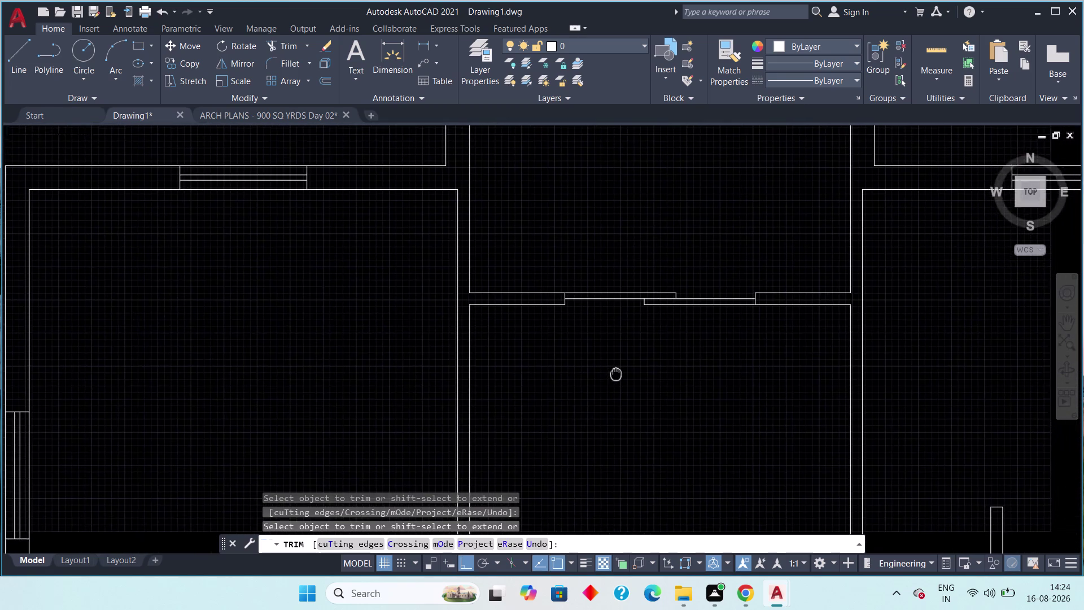
middle_drag(616, 374, 615, 385)
scroll(down, 3)
middle_drag(661, 408, 604, 390)
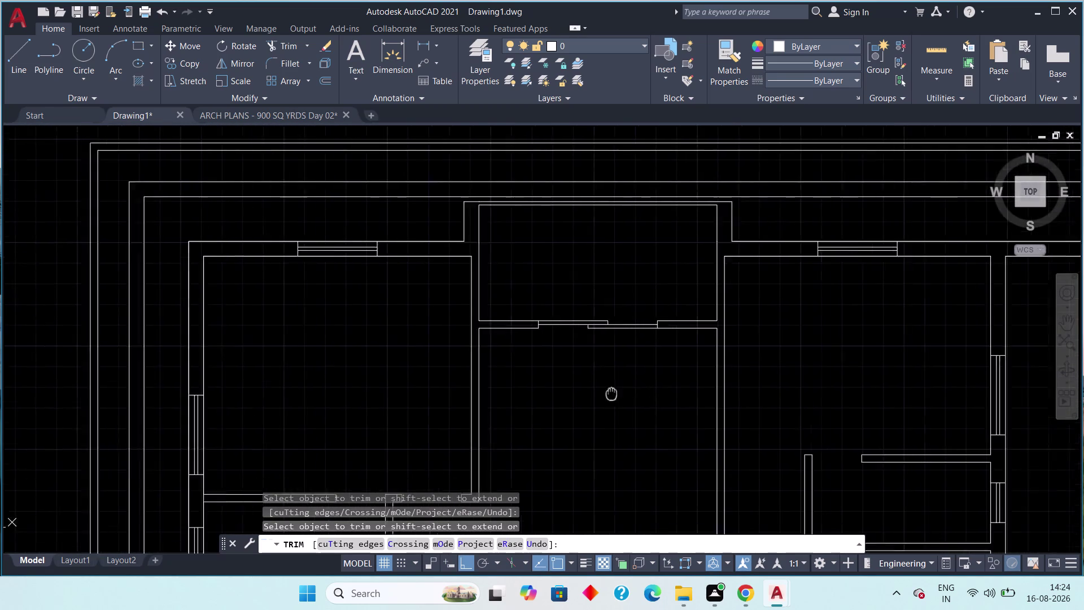
middle_drag(605, 390, 516, 367)
scroll(down, 3)
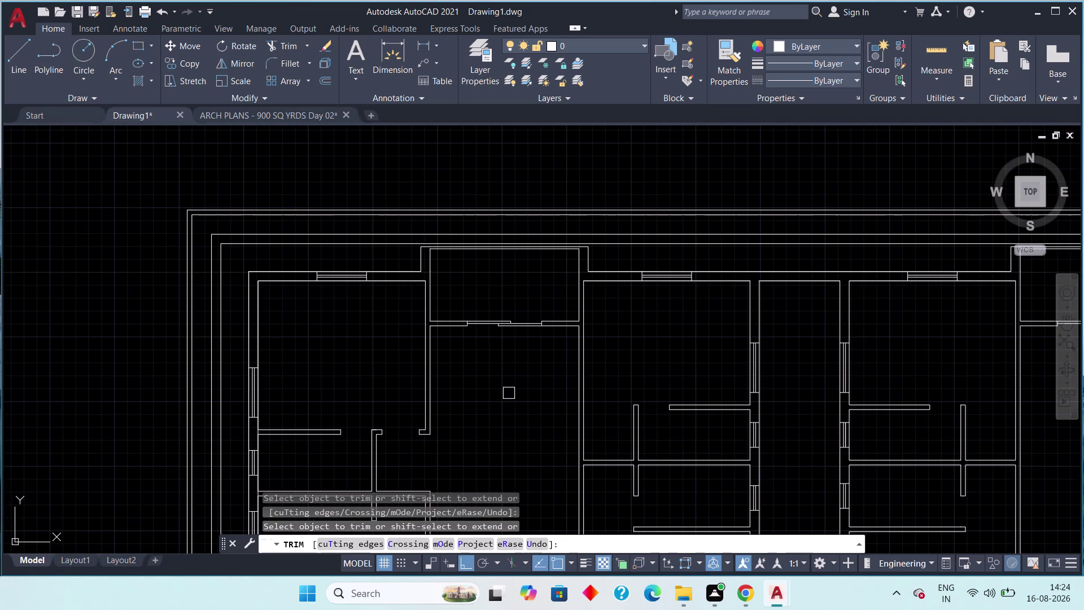
key(Escape)
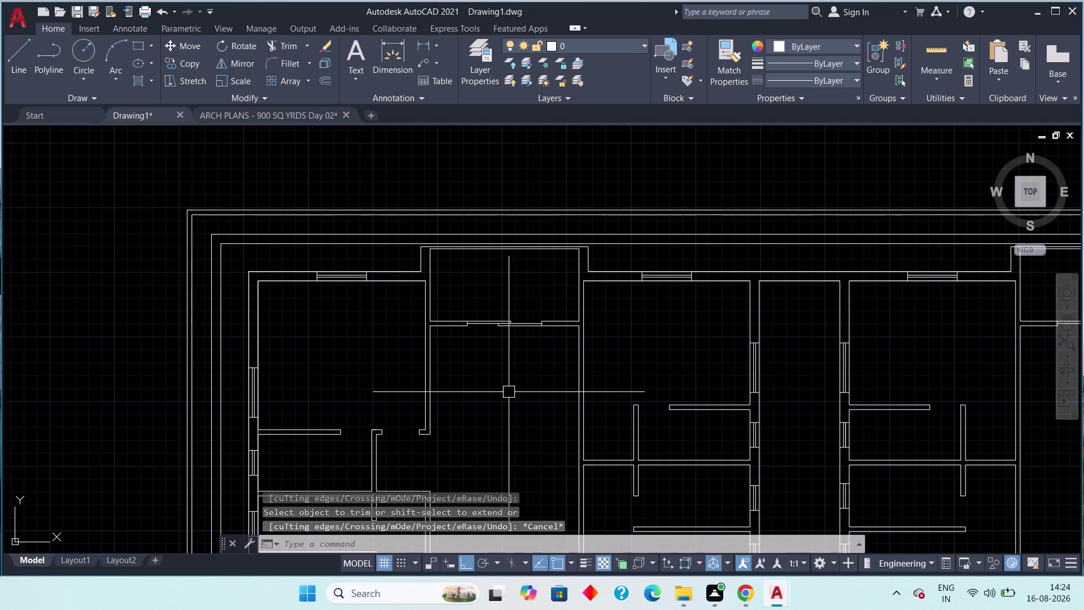
Inspect the trimmed doorway openings and frame the whole Drawing1 floor plan.
key(Escape)
scroll(up, 3)
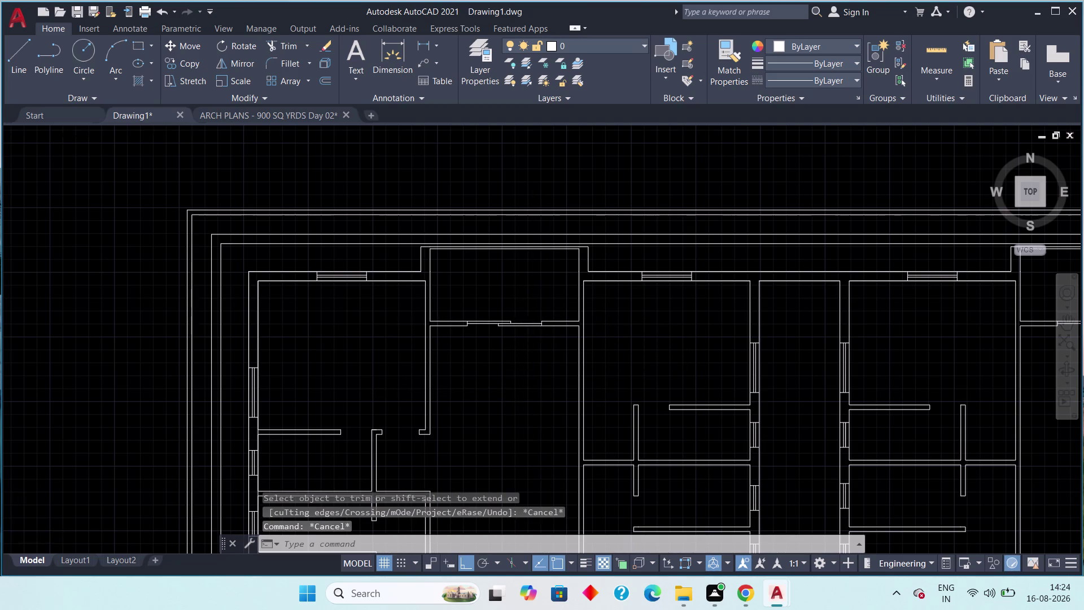
scroll(up, 3)
scroll(up, 3)
middle_drag(492, 348, 495, 365)
scroll(down, 3)
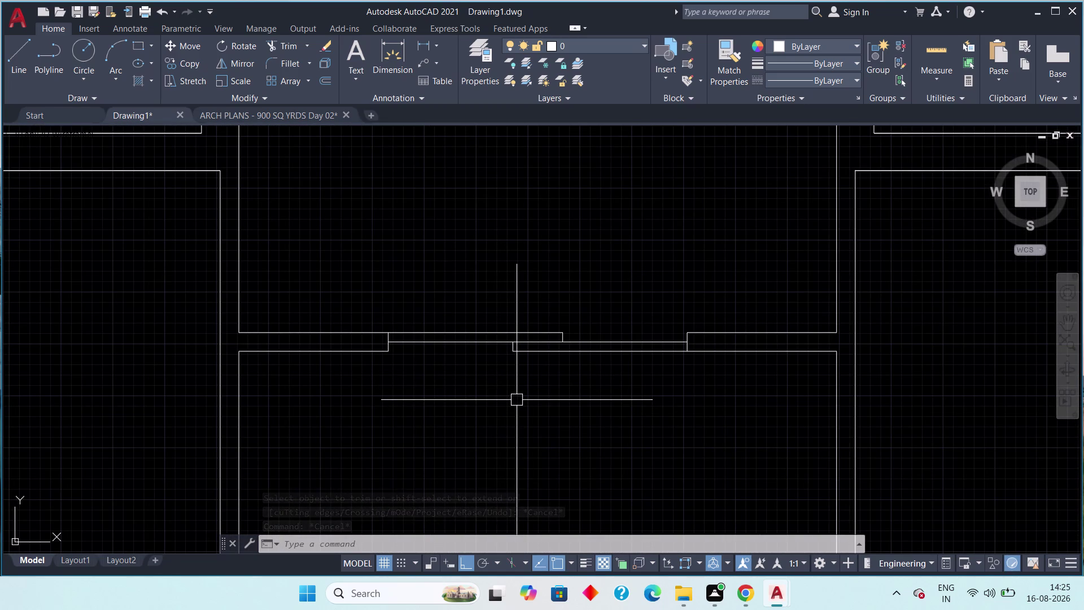
scroll(up, 3)
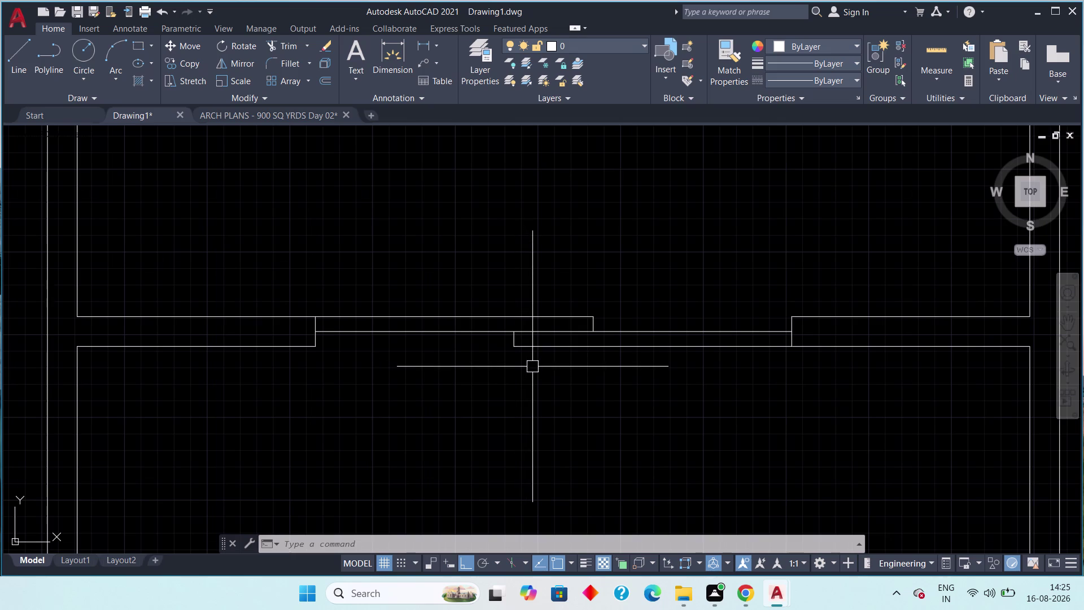
scroll(down, 3)
middle_drag(570, 373, 458, 356)
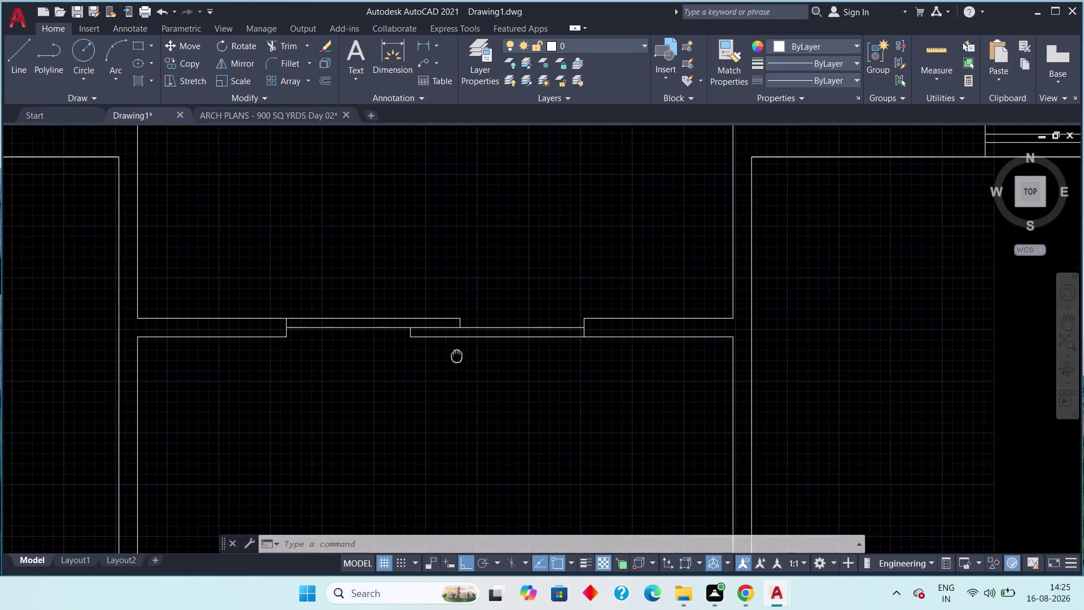
middle_drag(459, 356, 438, 355)
scroll(down, 3)
middle_drag(453, 382, 325, 360)
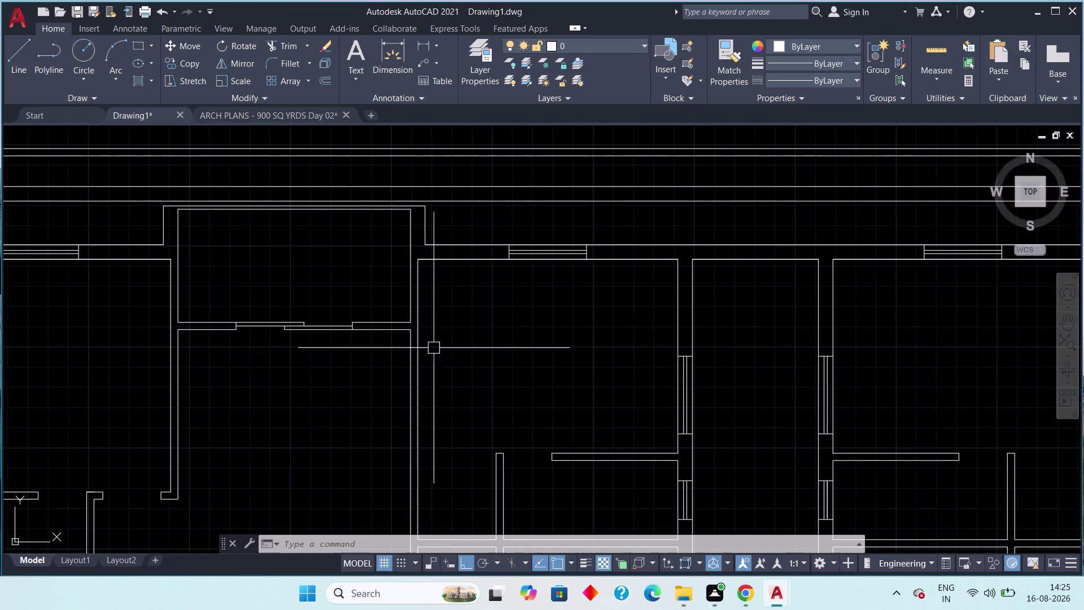
scroll(down, 3)
middle_drag(551, 345, 420, 312)
scroll(down, 3)
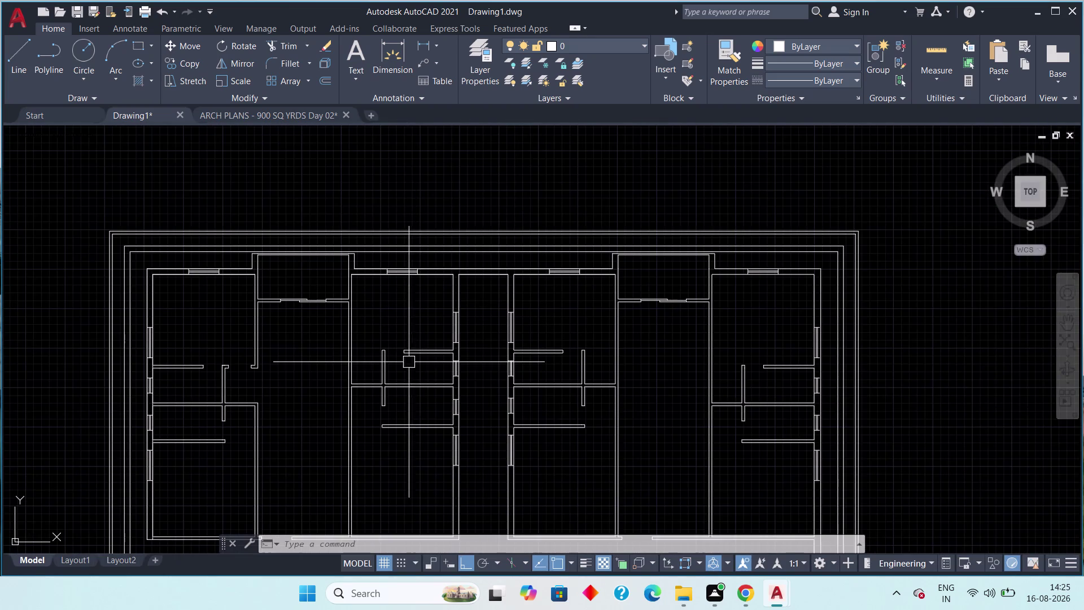
middle_drag(411, 363, 419, 302)
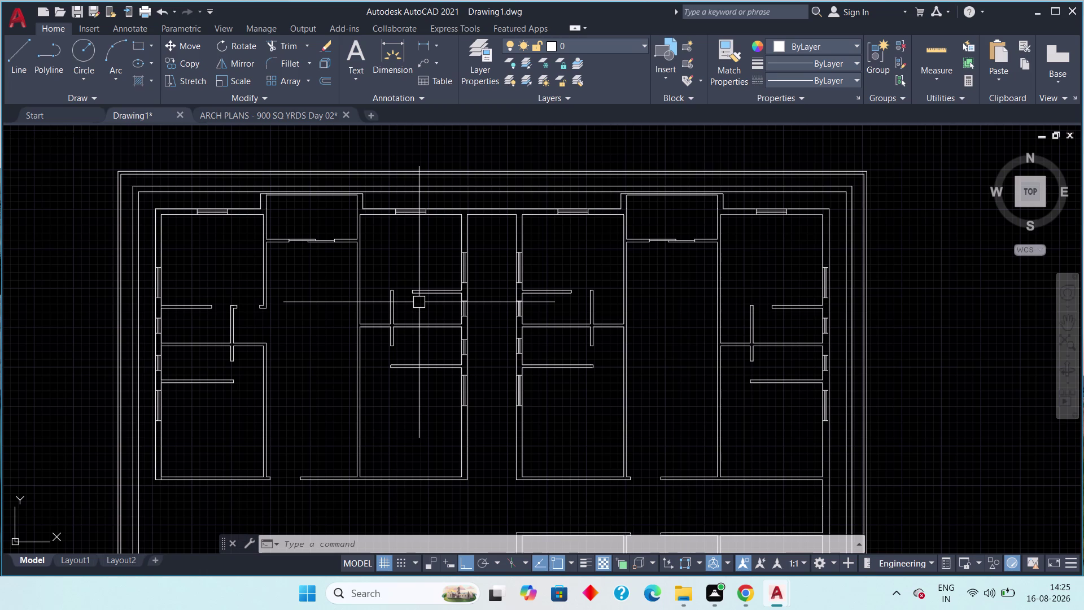
Check the lower and left rooms, then switch to the ARCH PLANS - 900 SQ YRDS Day 02 drawing.
scroll(up, 3)
middle_drag(306, 479, 480, 491)
scroll(down, 3)
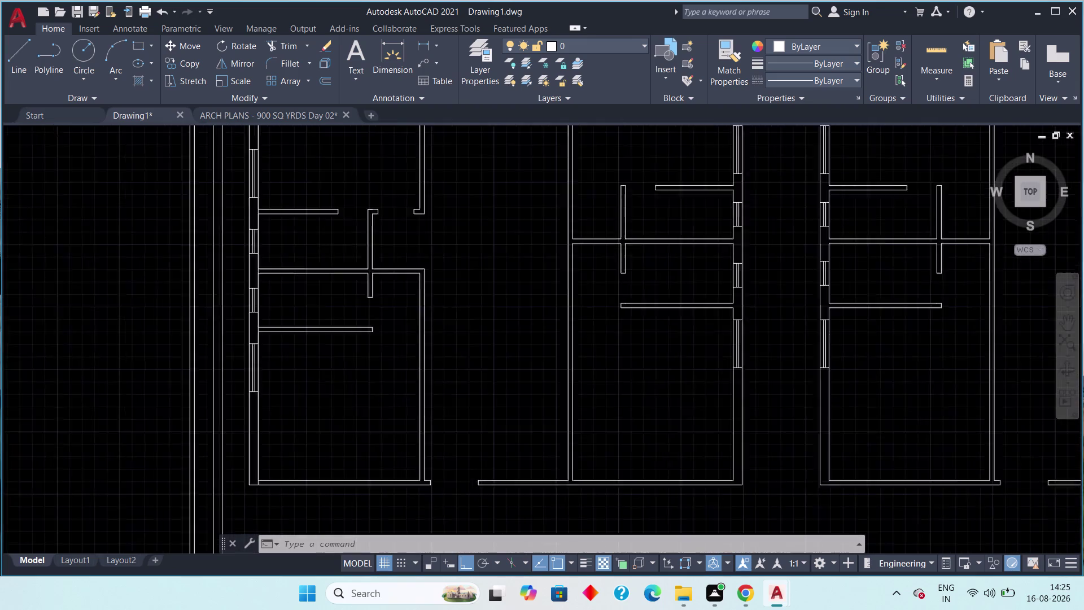
middle_drag(467, 423, 472, 456)
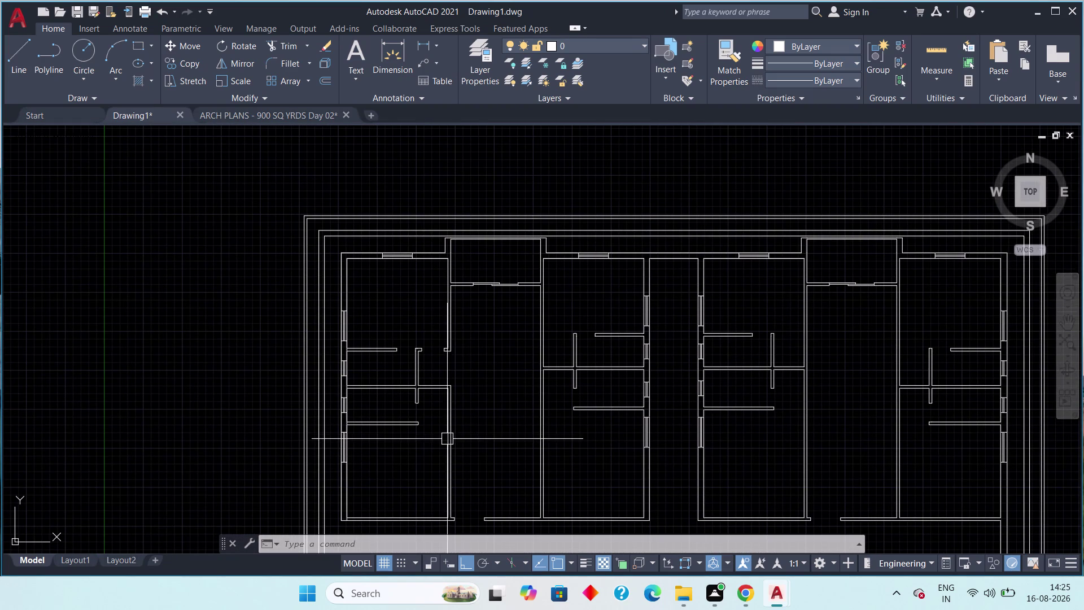
click(280, 116)
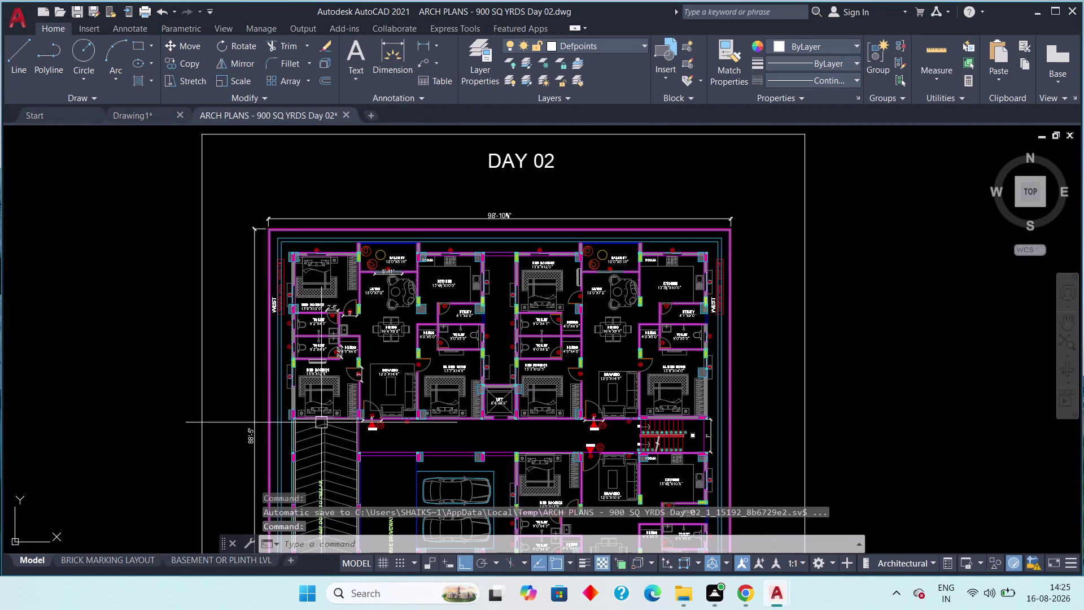
Compare the reference plan's bedroom area with Drawing1's left bedroom walls.
middle_drag(352, 369, 345, 334)
scroll(up, 3)
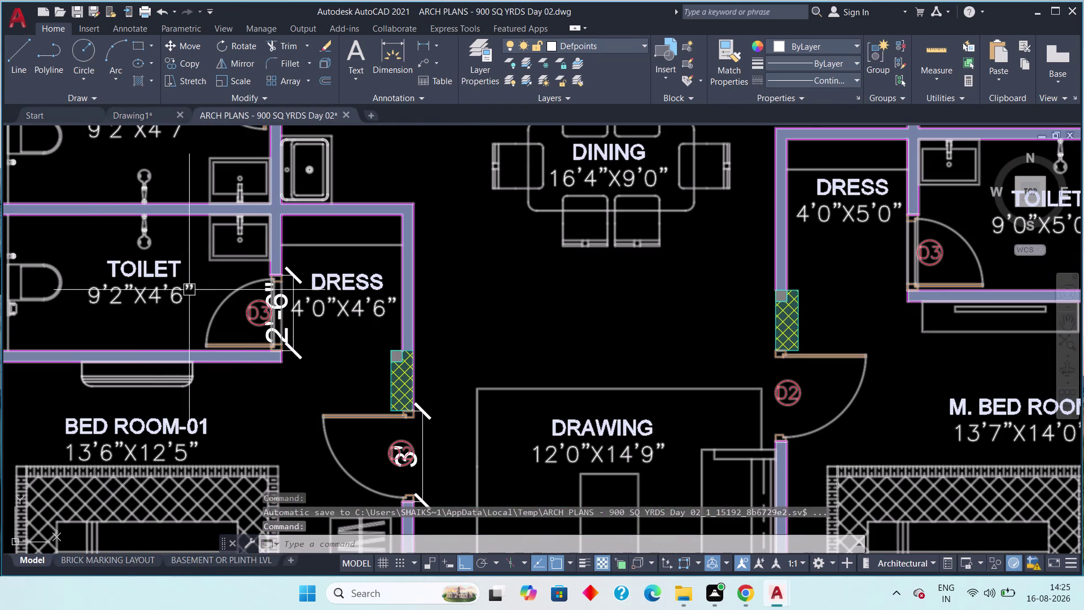
click(153, 112)
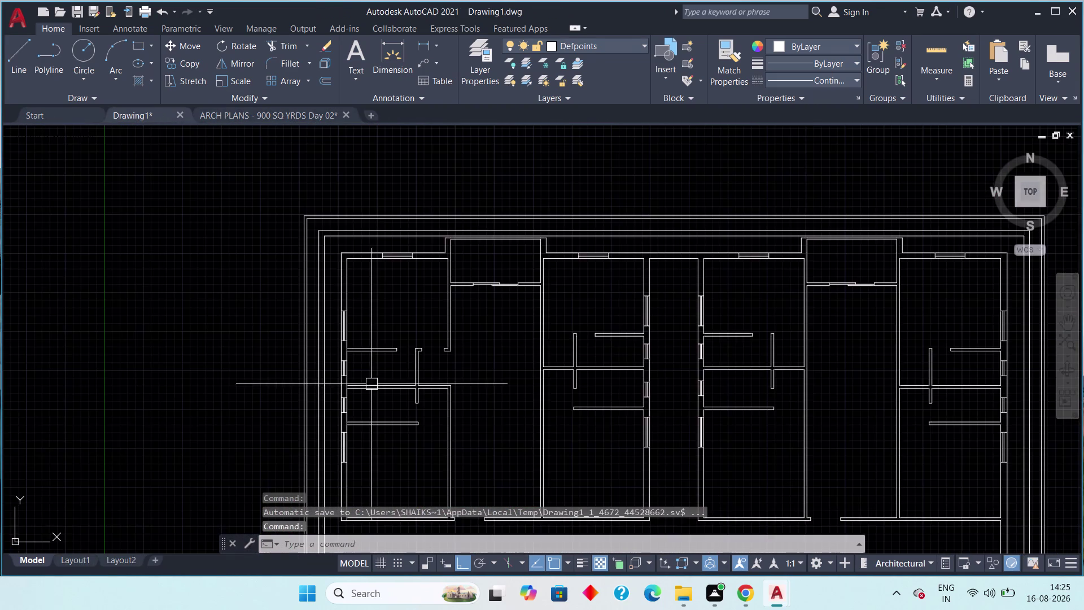
middle_drag(372, 384, 278, 229)
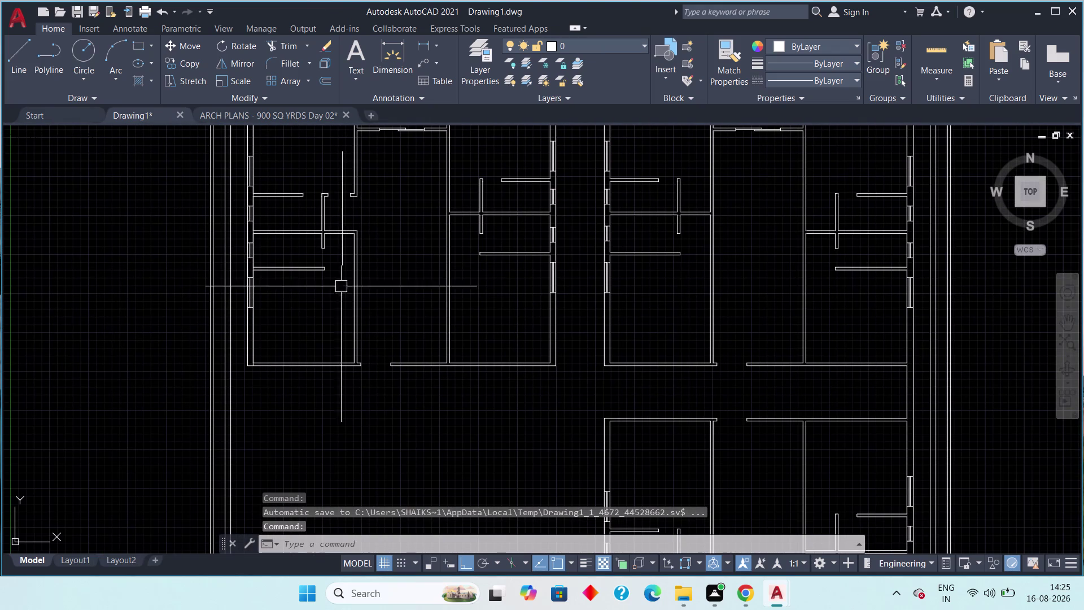
Recheck the reference's dress room and drawing-room doors, then return to Drawing1.
click(247, 113)
middle_drag(329, 371, 325, 317)
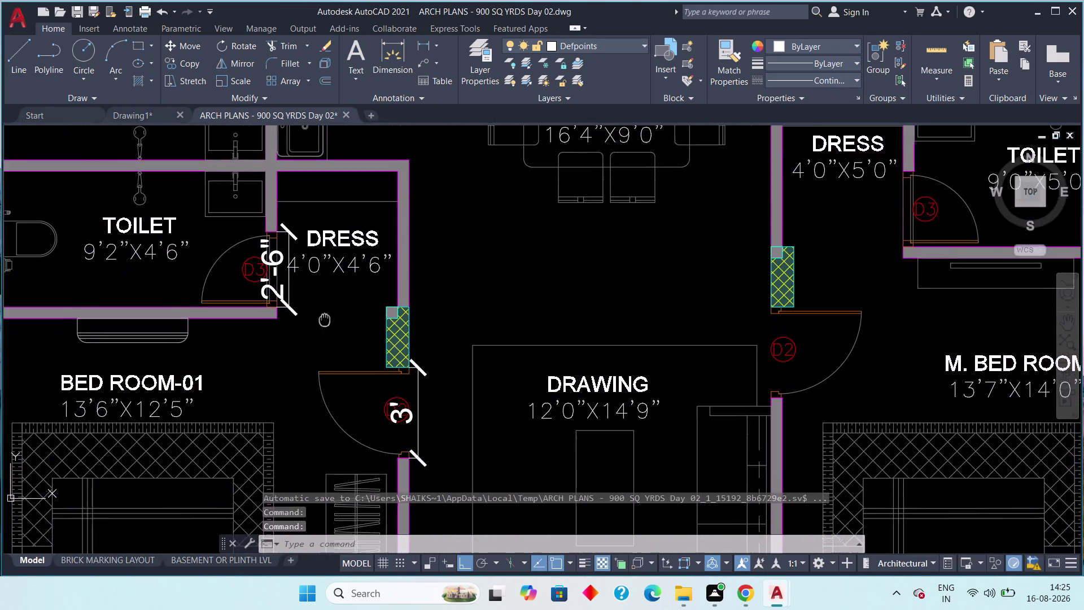
middle_drag(325, 317, 353, 307)
scroll(down, 3)
scroll(up, 3)
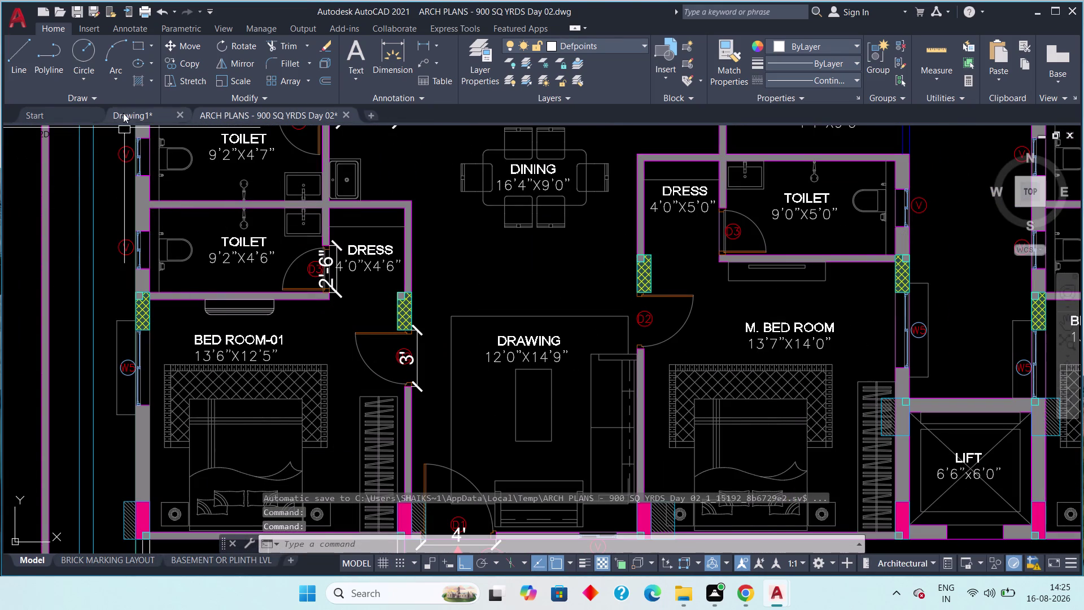
click(132, 110)
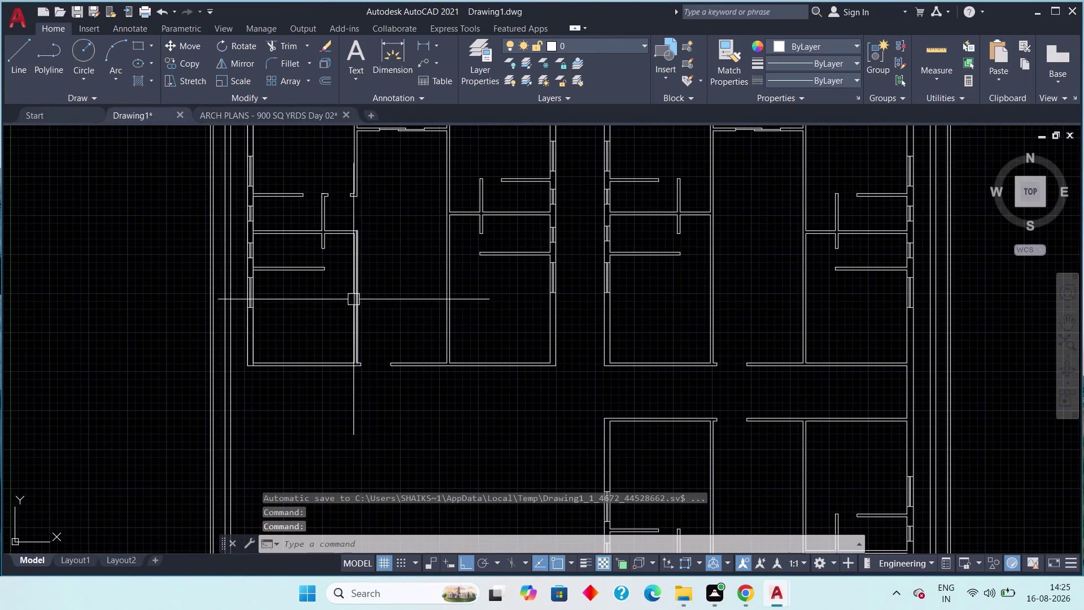
scroll(up, 3)
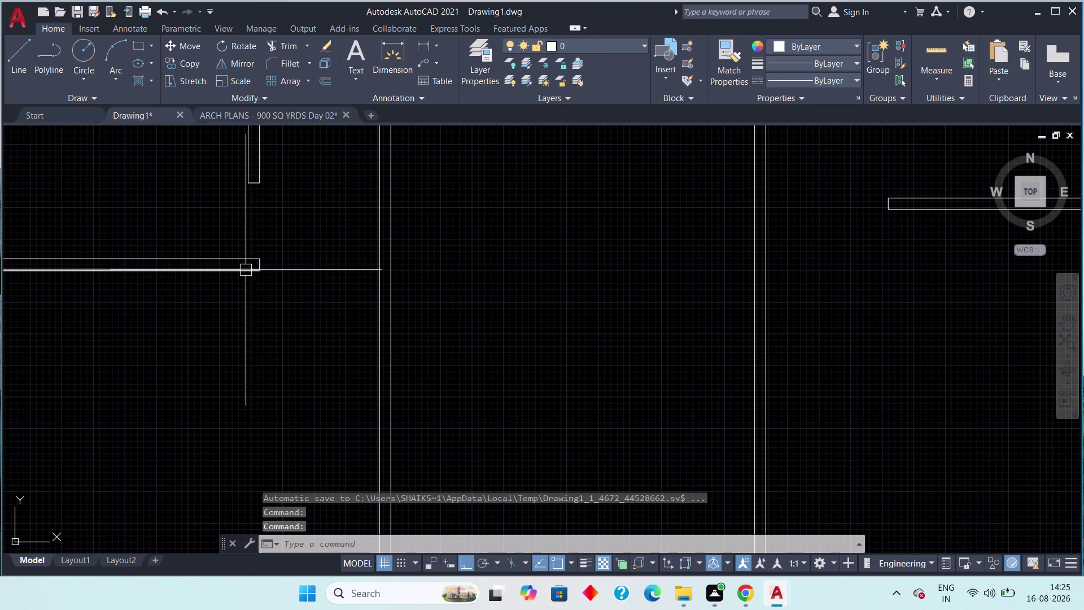
Stretch the short horizontal wall line's right endpoint onto the vertical wall line, then deselect.
click(244, 270)
click(261, 269)
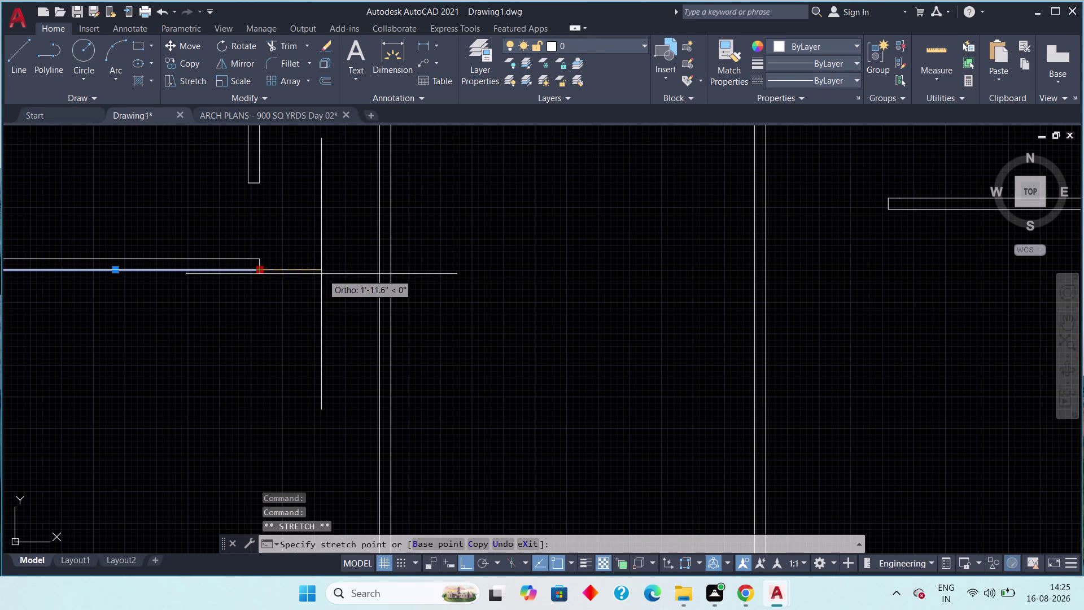
click(389, 274)
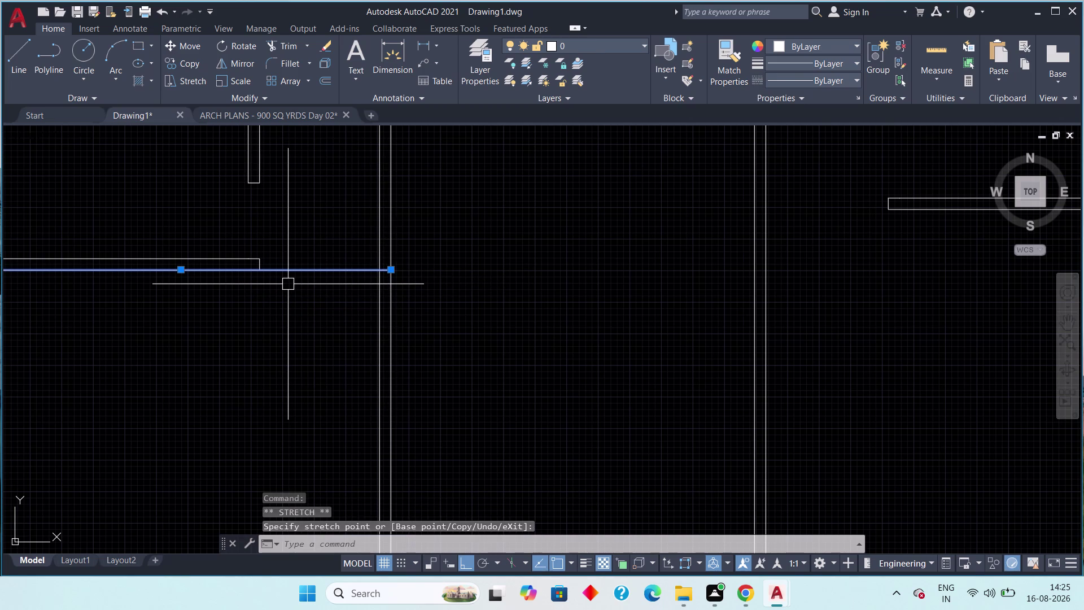
key(Escape)
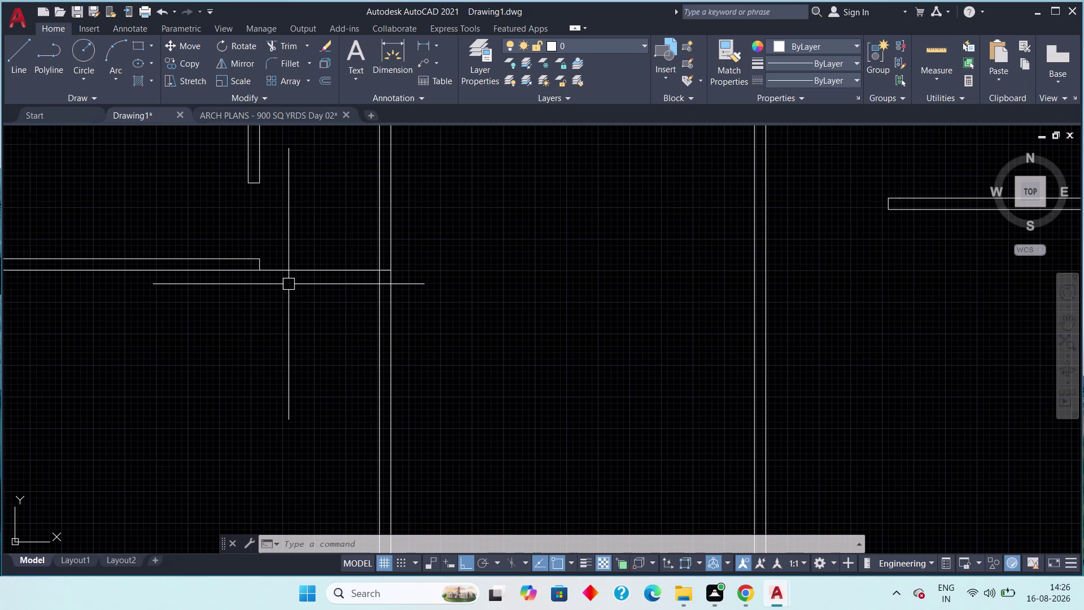
scroll(up, 3)
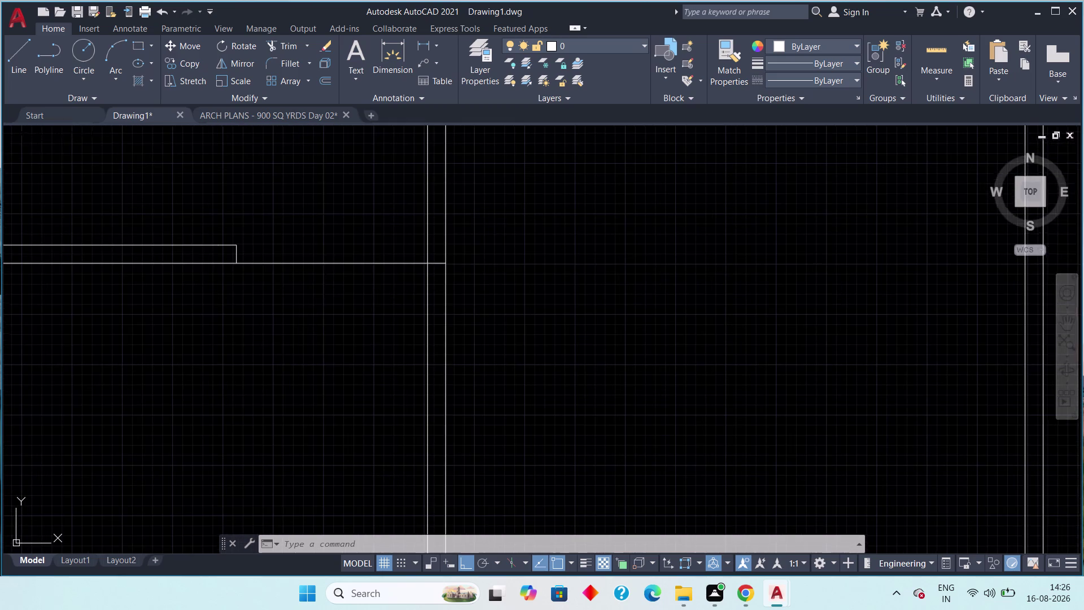